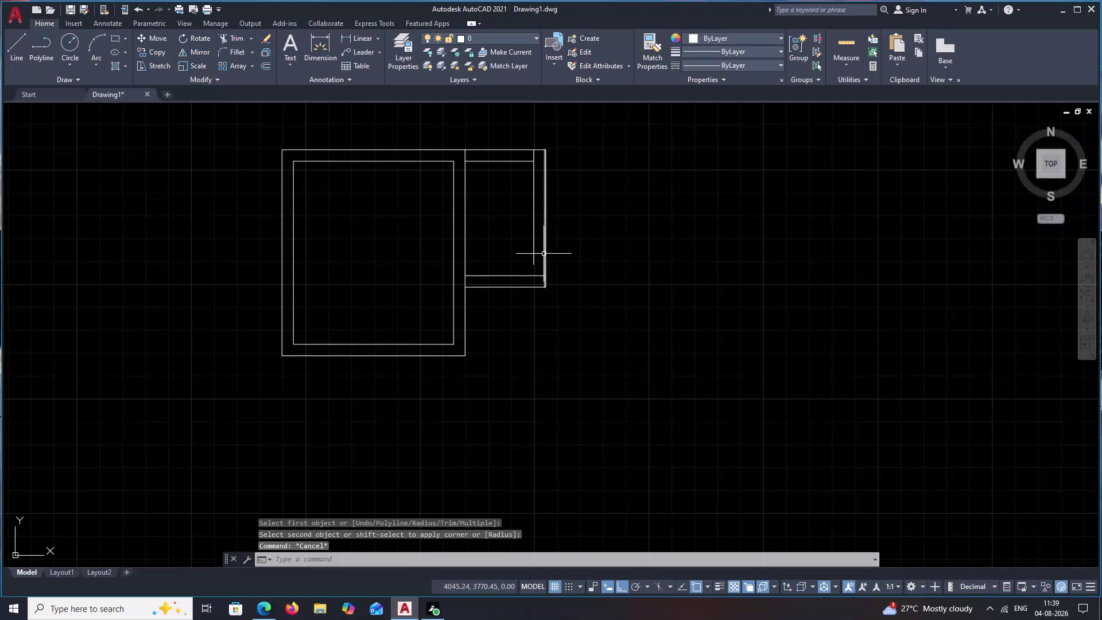
Cancel the pending command and extend a small-room wall line with EXTEND.
key(r)
key(BackSpace)
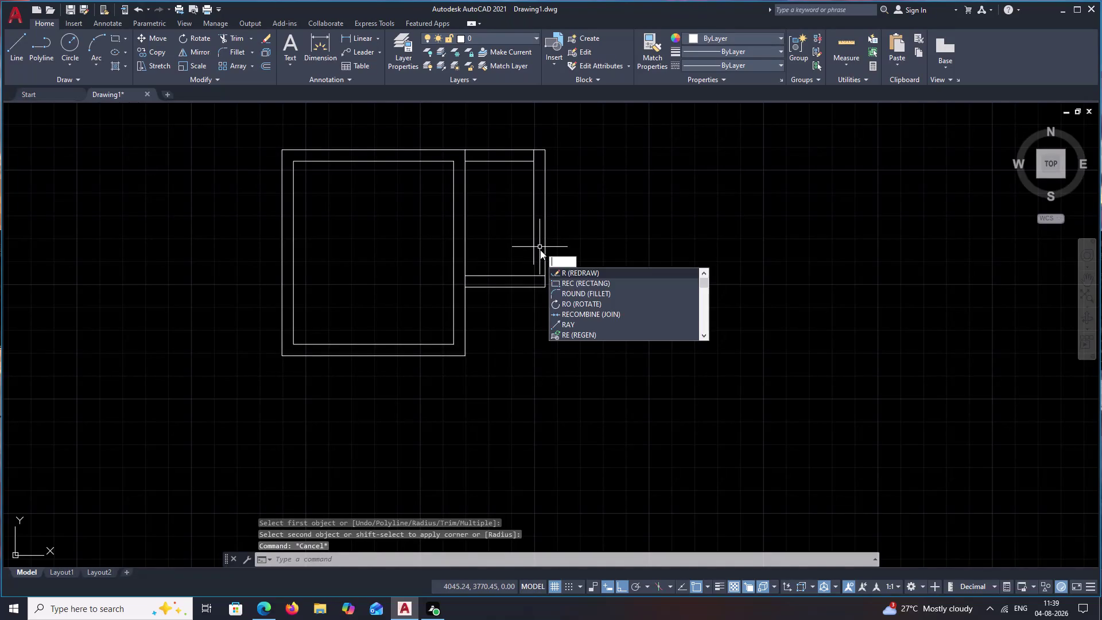
key(e)
text(X)
key(space)
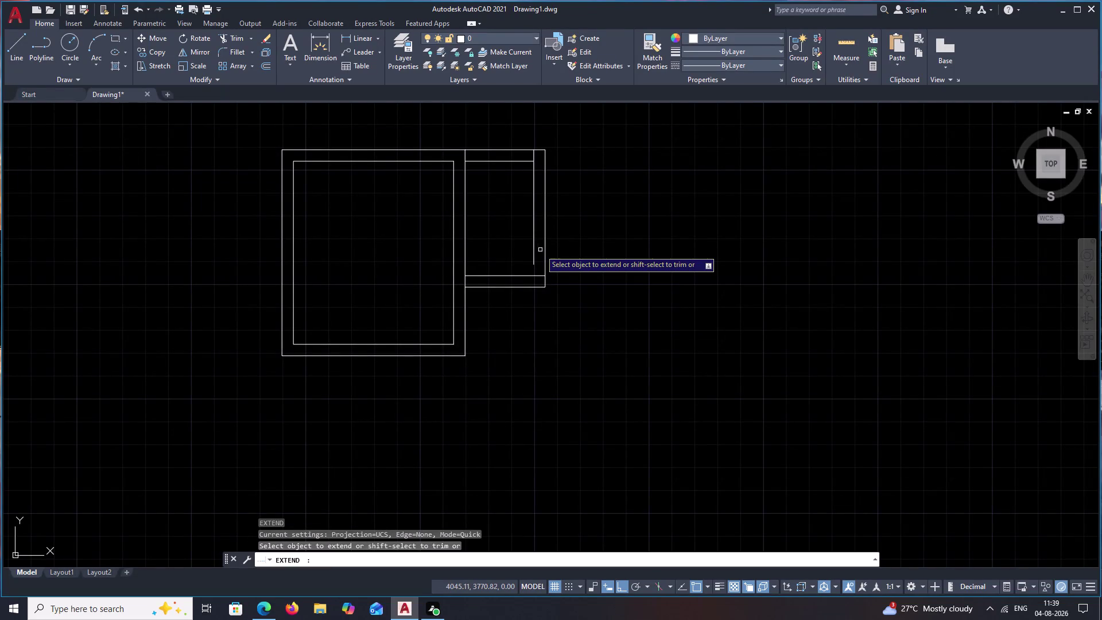
click(534, 254)
key(Escape)
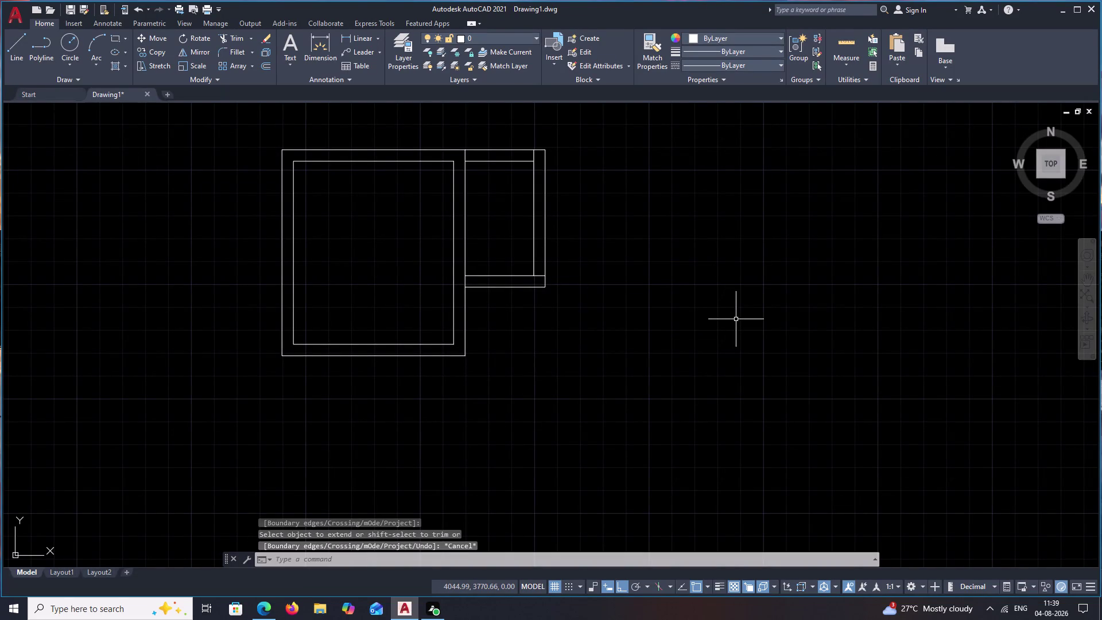
Trim the overhanging wall ends at the small room's corners.
text(TR)
key(space)
scroll(up, 3)
drag(425, 227, 424, 229)
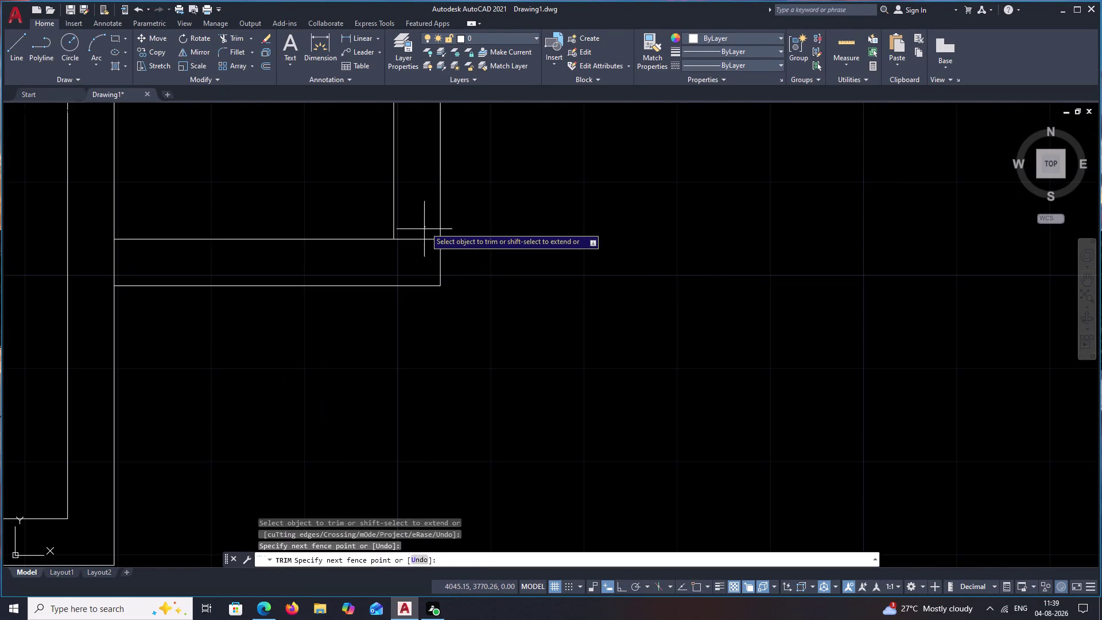
drag(424, 229, 410, 261)
scroll(up, 3)
scroll(down, 3)
middle_drag(513, 220, 623, 452)
scroll(down, 3)
middle_drag(578, 251, 645, 346)
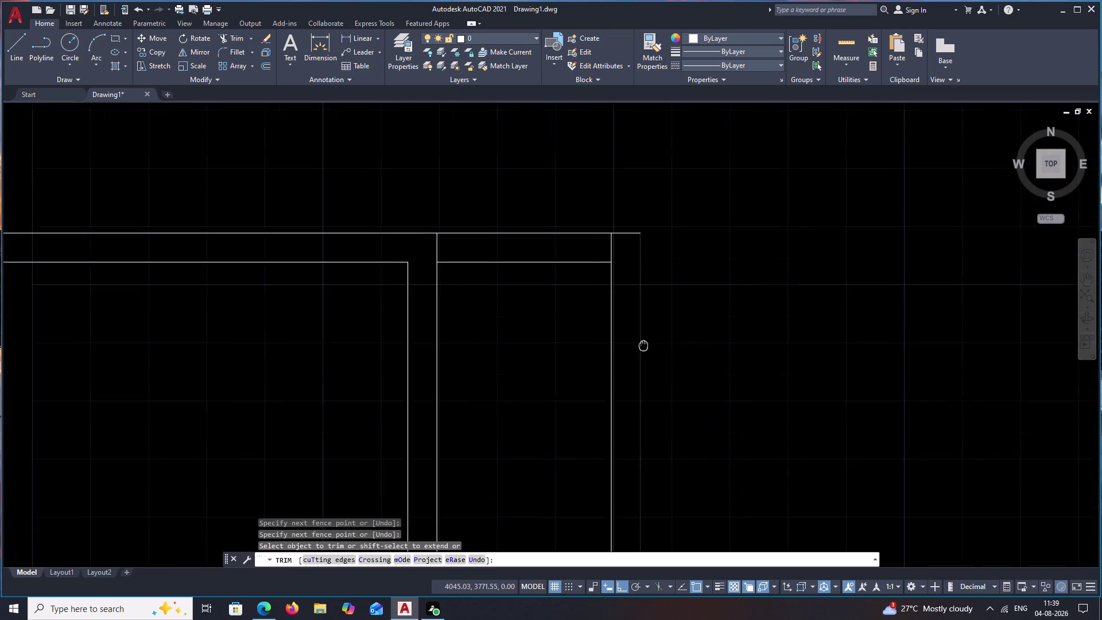
middle_drag(645, 346, 645, 346)
scroll(up, 3)
drag(628, 242, 539, 238)
key(Escape)
key(Escape)
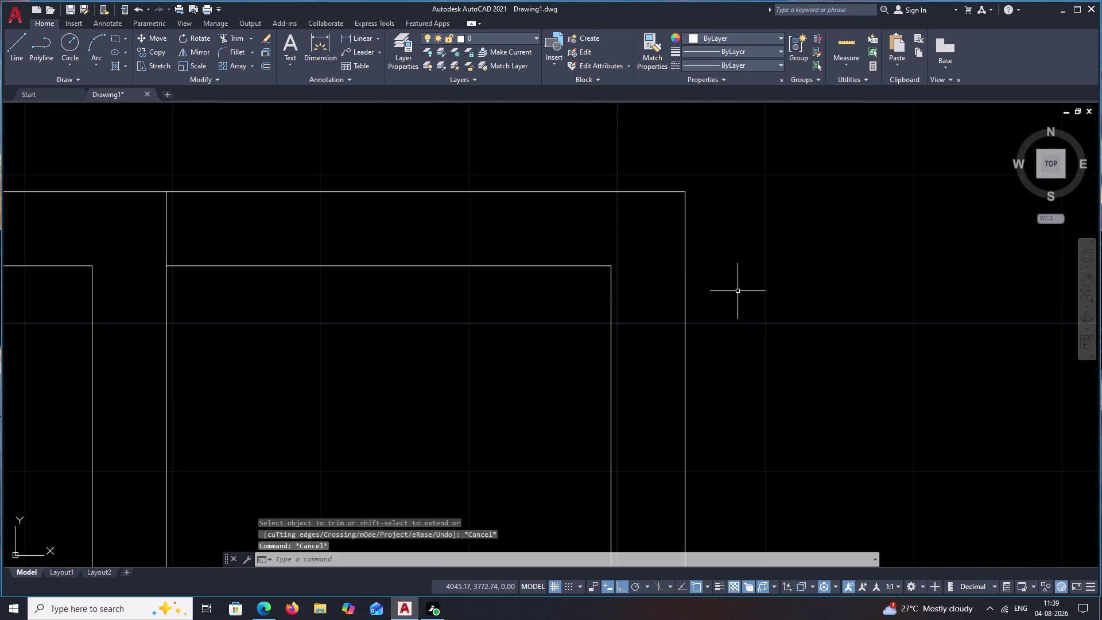
scroll(down, 3)
middle_drag(765, 323, 569, 231)
scroll(down, 3)
middle_drag(580, 239, 511, 293)
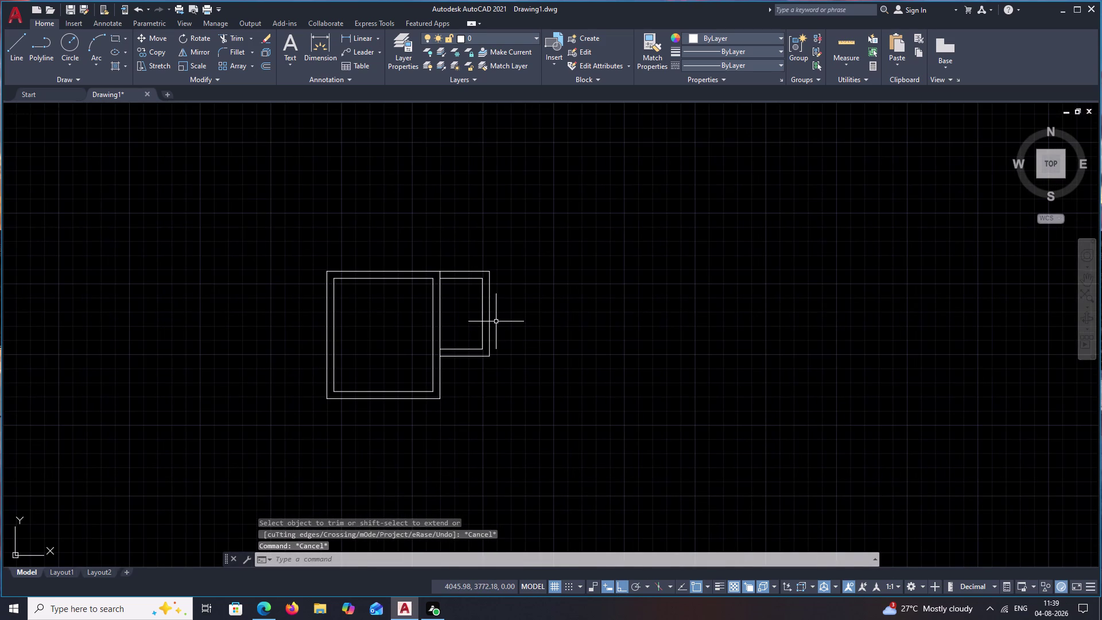
Copy the small room's walls from its bottom-left corner to its right corner.
key(l)
key(Escape)
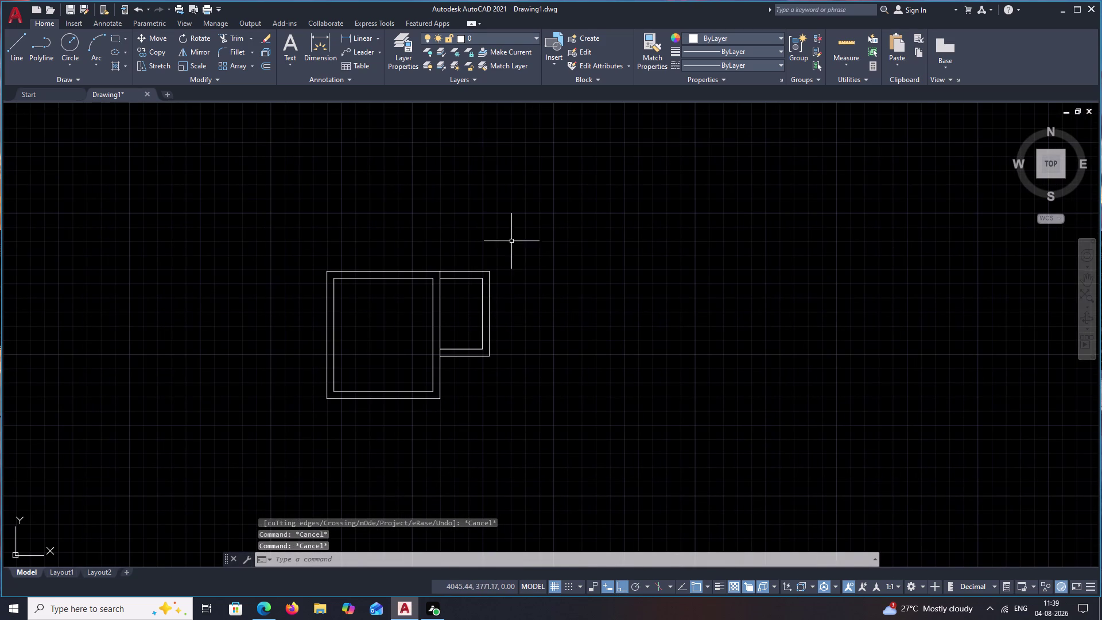
drag(499, 246, 476, 381)
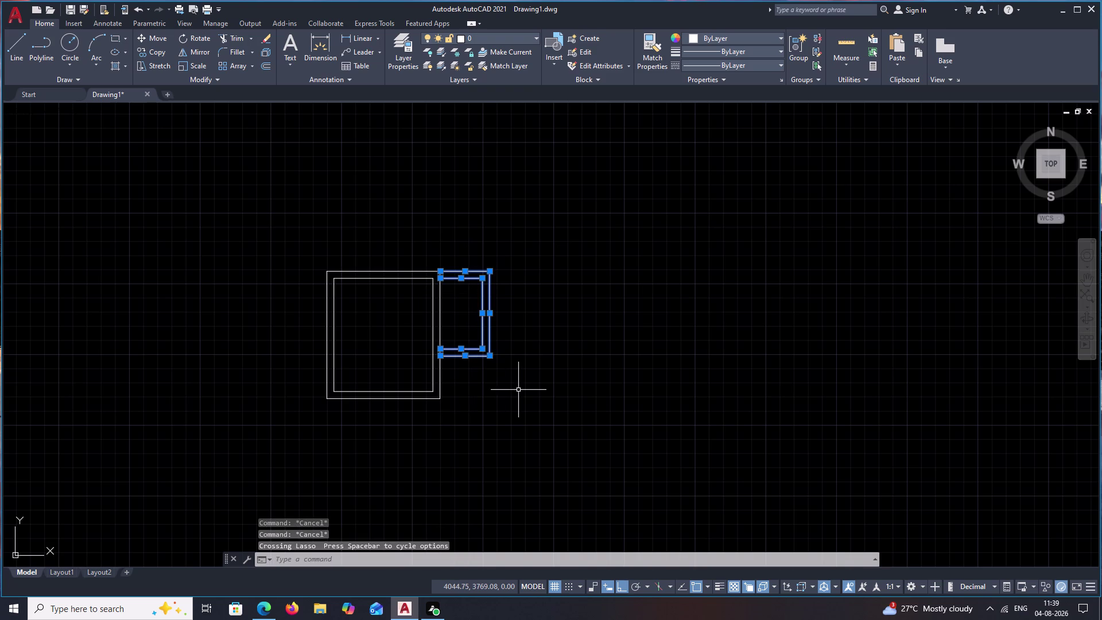
text(CO)
key(space)
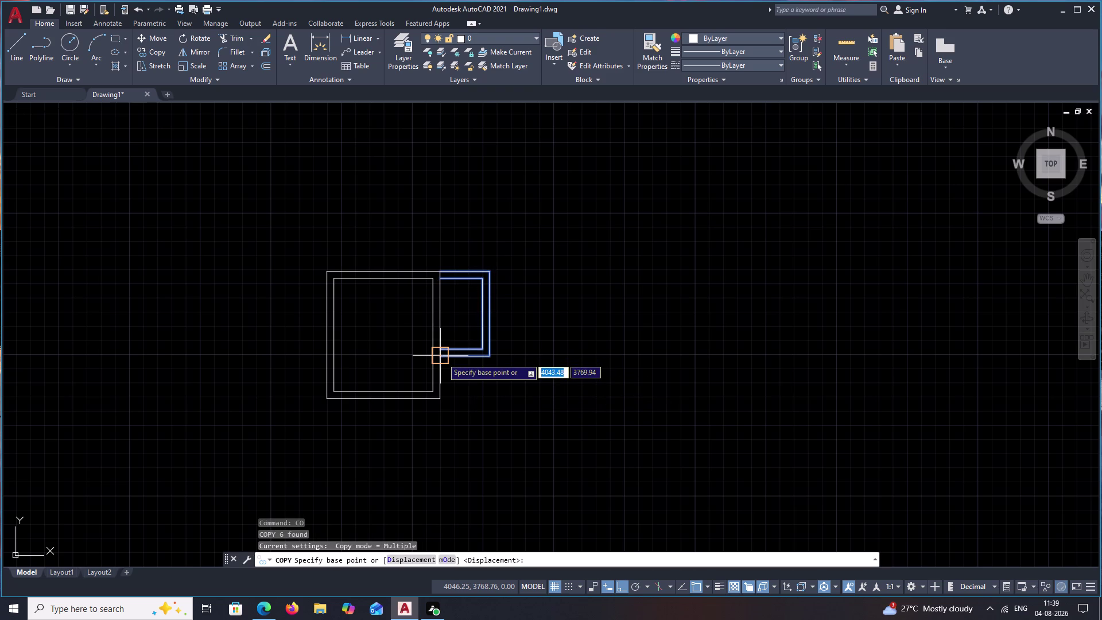
click(440, 267)
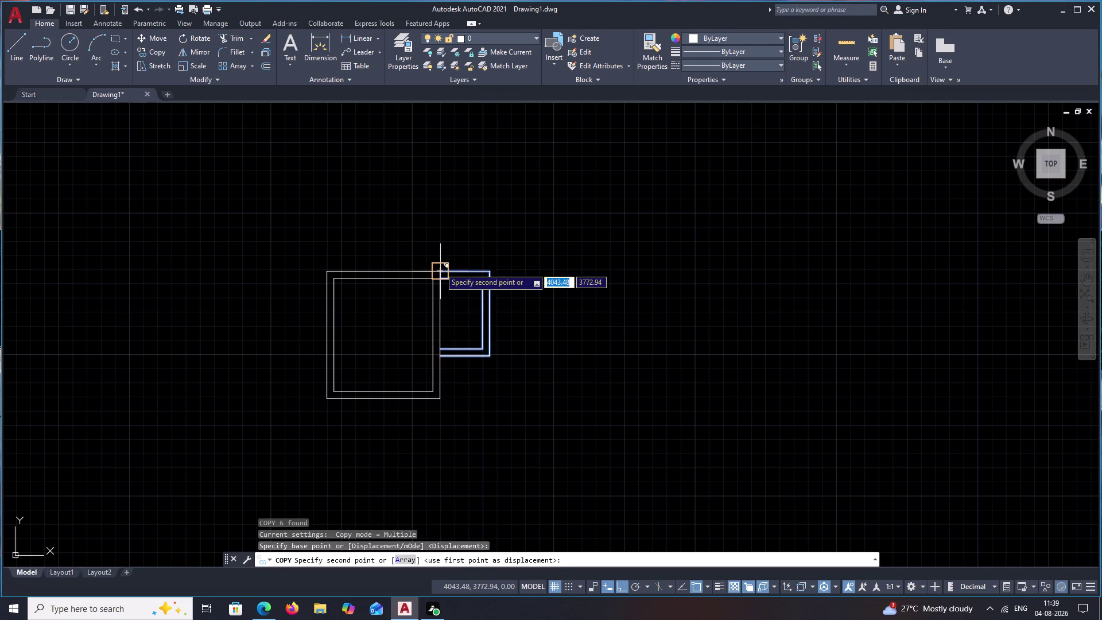
scroll(up, 3)
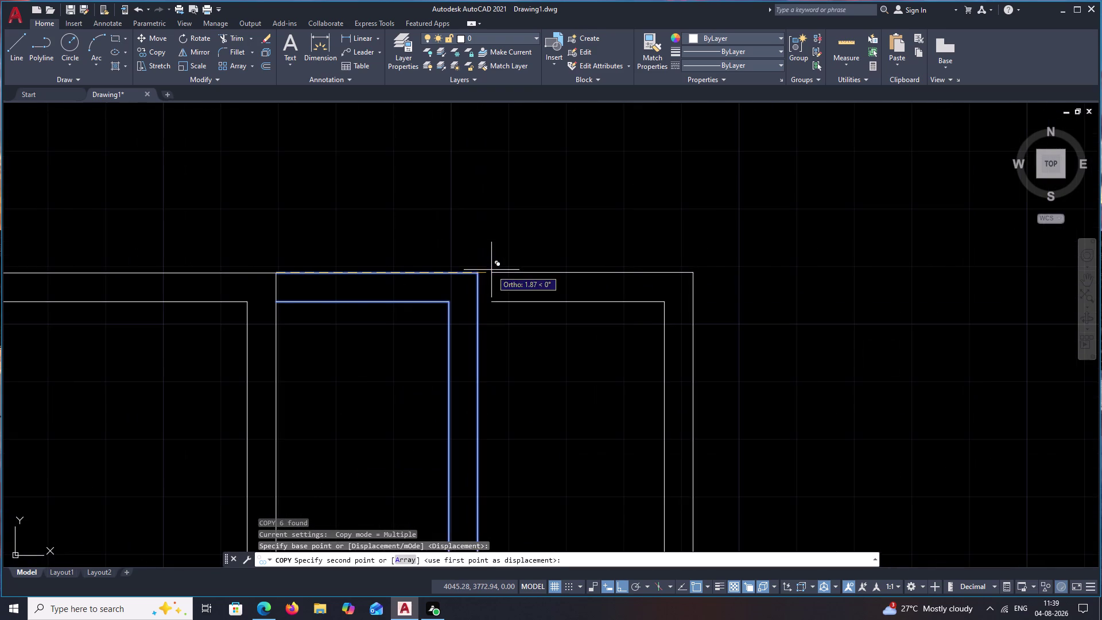
click(478, 272)
scroll(down, 3)
key(Escape)
scroll(down, 3)
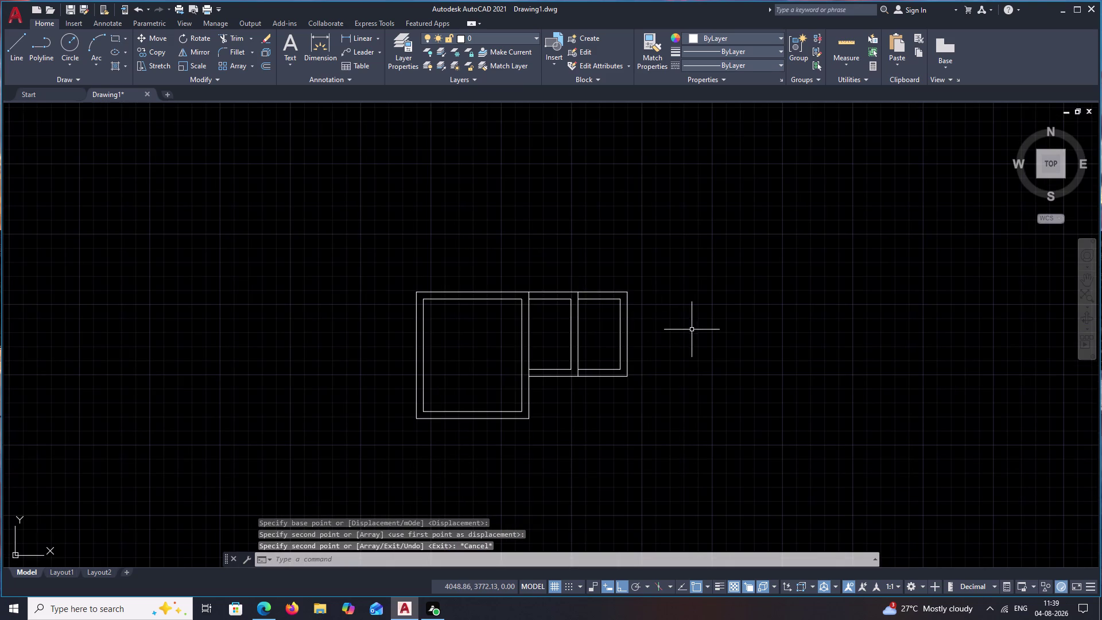
middle_click(570, 294)
middle_drag(685, 337, 586, 324)
key(l)
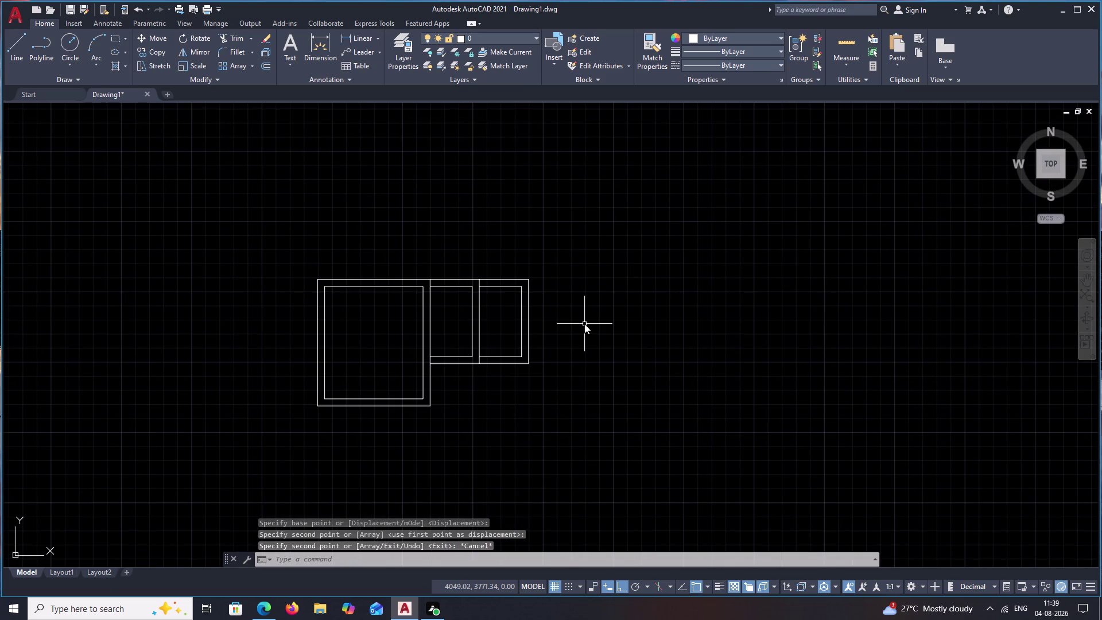
key(space)
Draw the new room's 4.80 horizontal and 4.00 vertical wall lines.
click(527, 277)
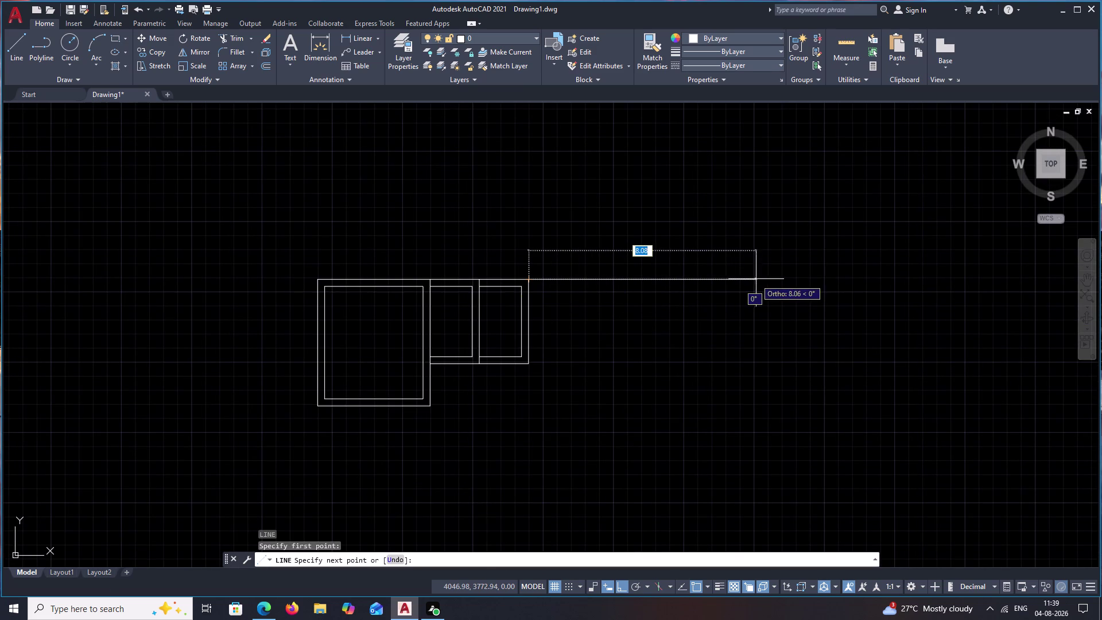
text(4.)
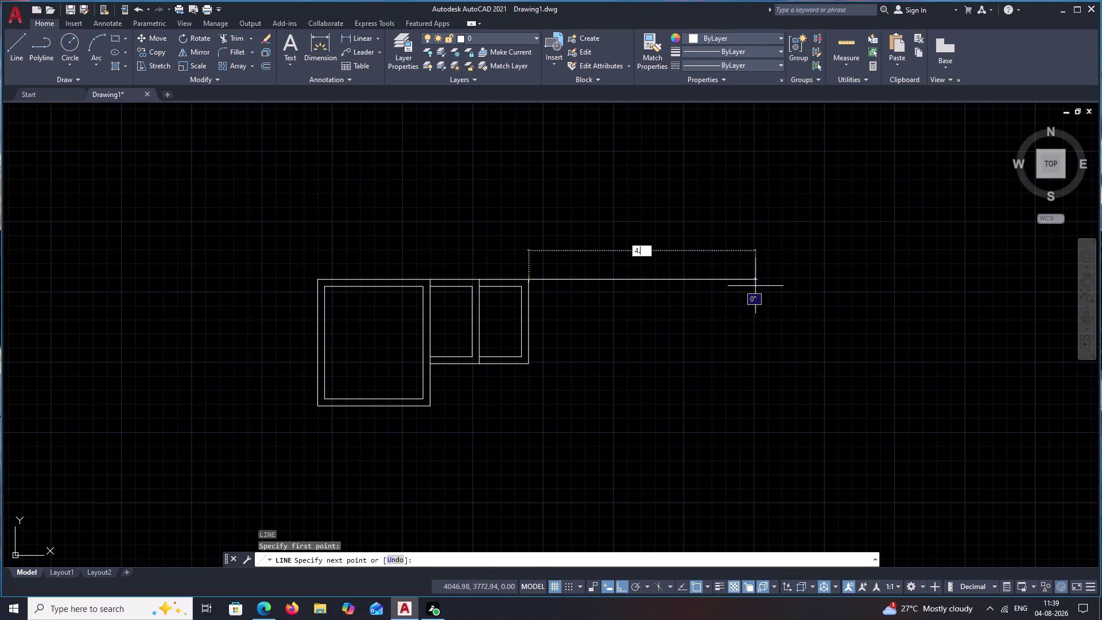
text(80)
key(space)
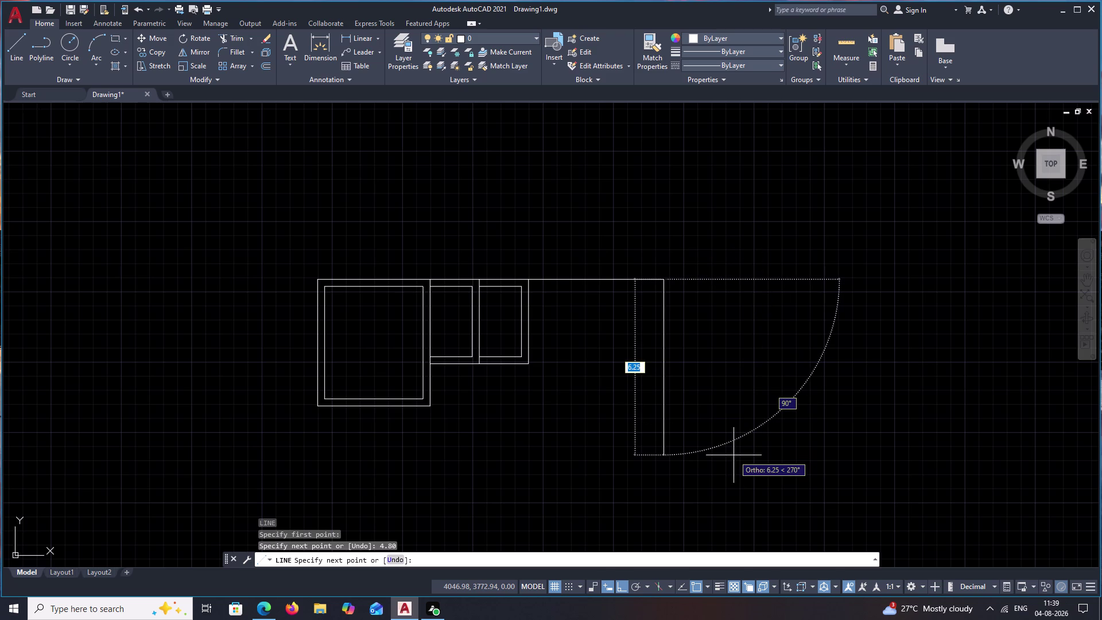
text(4.0)
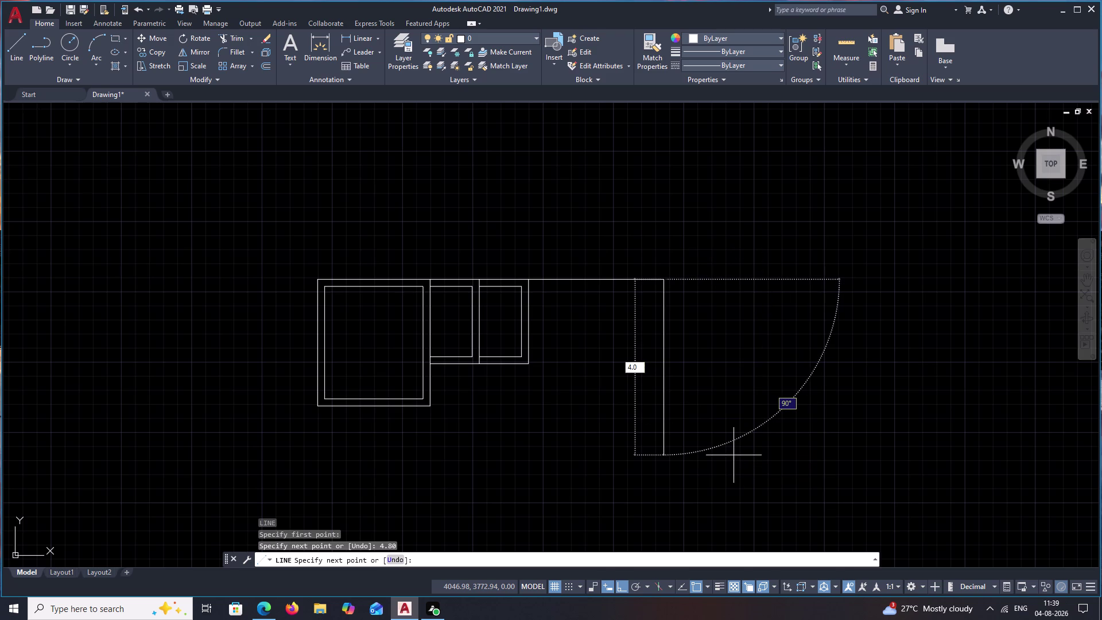
text(0)
key(space)
key(Escape)
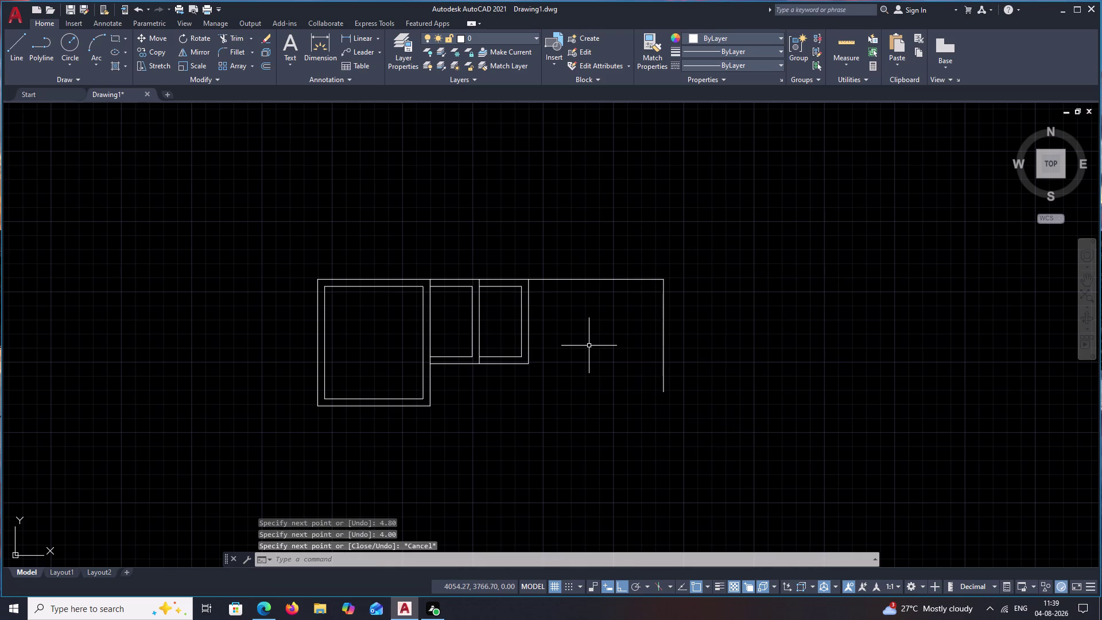
Offset the top wall 0.25 inward, then offset it 4.00 down for the bottom wall.
key(o)
key(space)
text(.25)
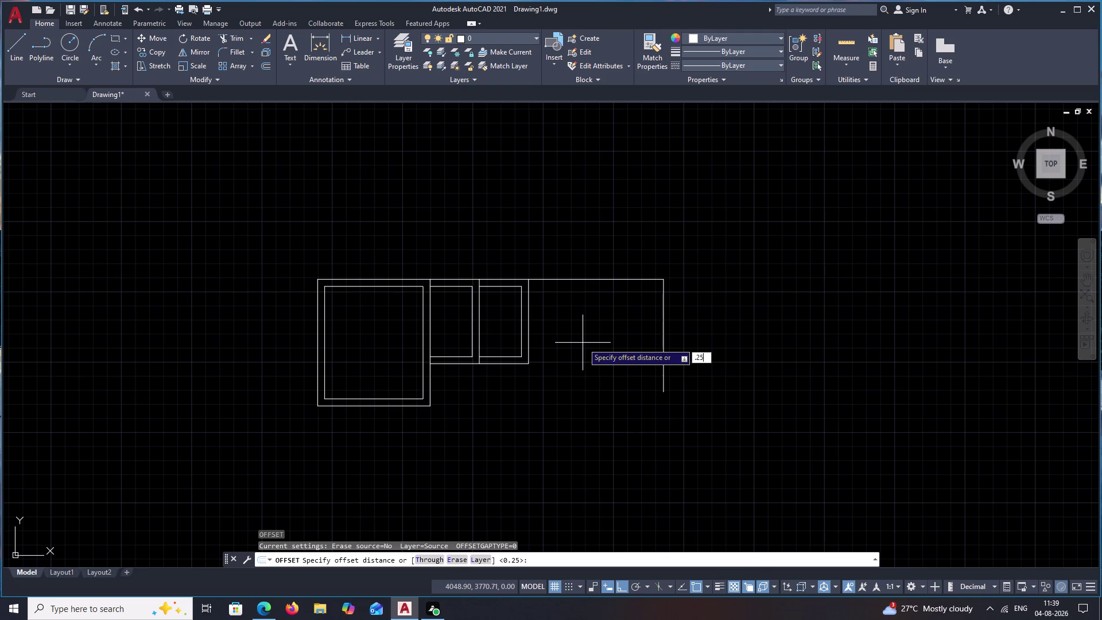
key(space)
click(586, 280)
click(587, 305)
key(space)
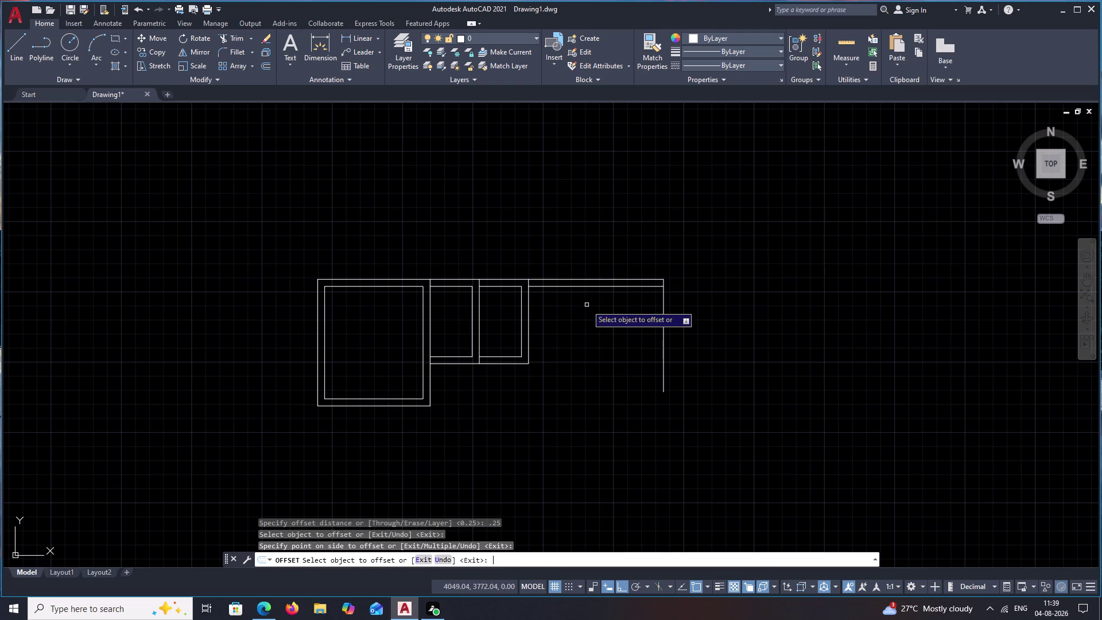
key(space)
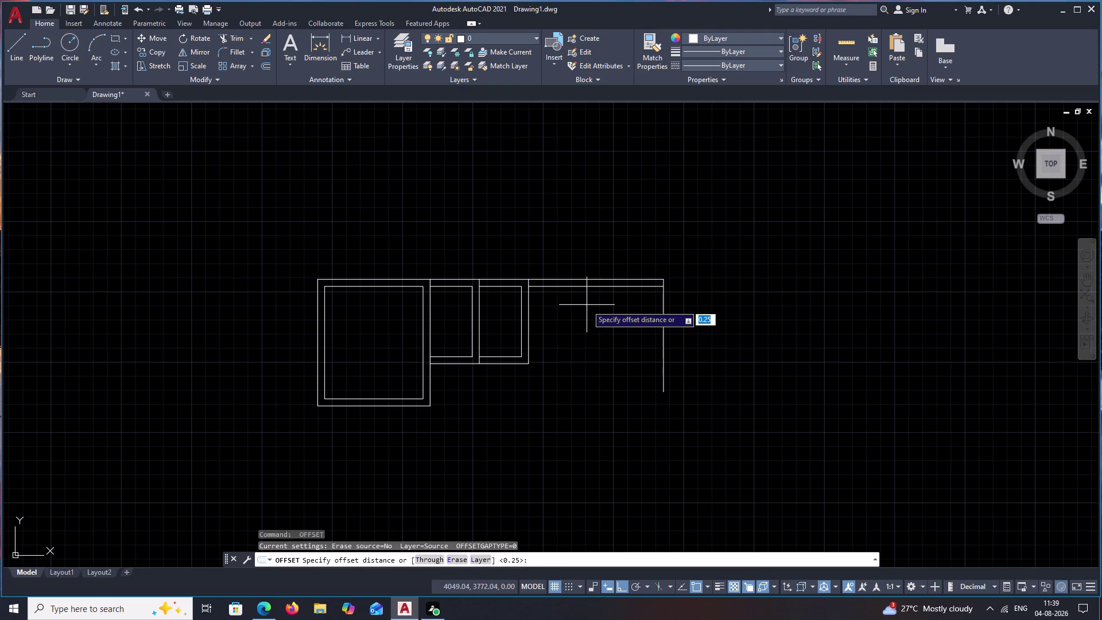
text(4.00)
key(space)
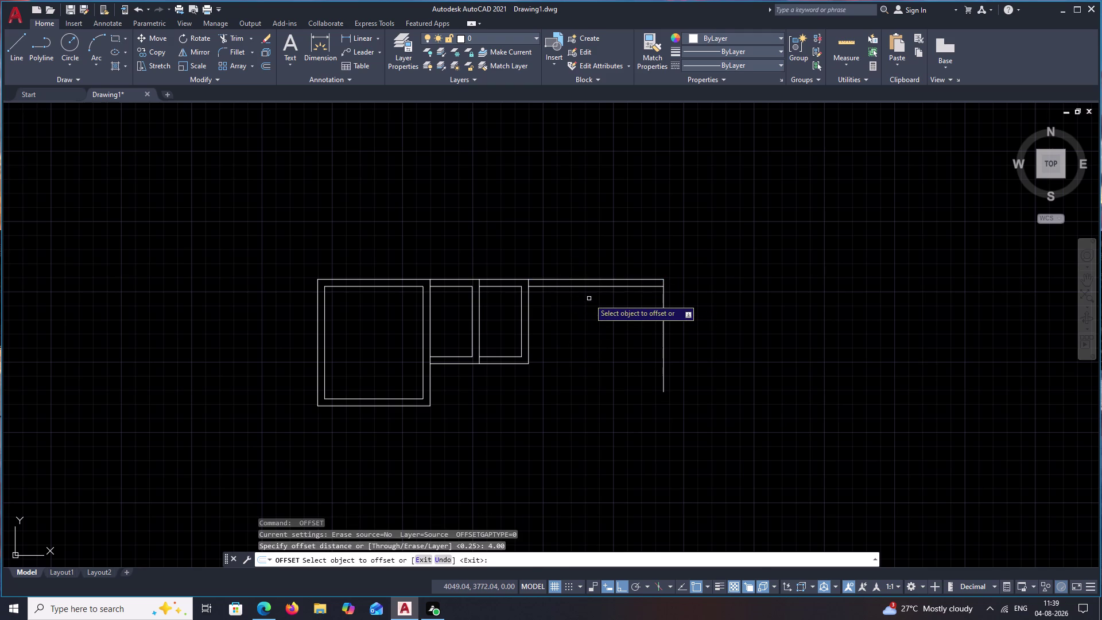
click(594, 285)
click(593, 368)
key(space)
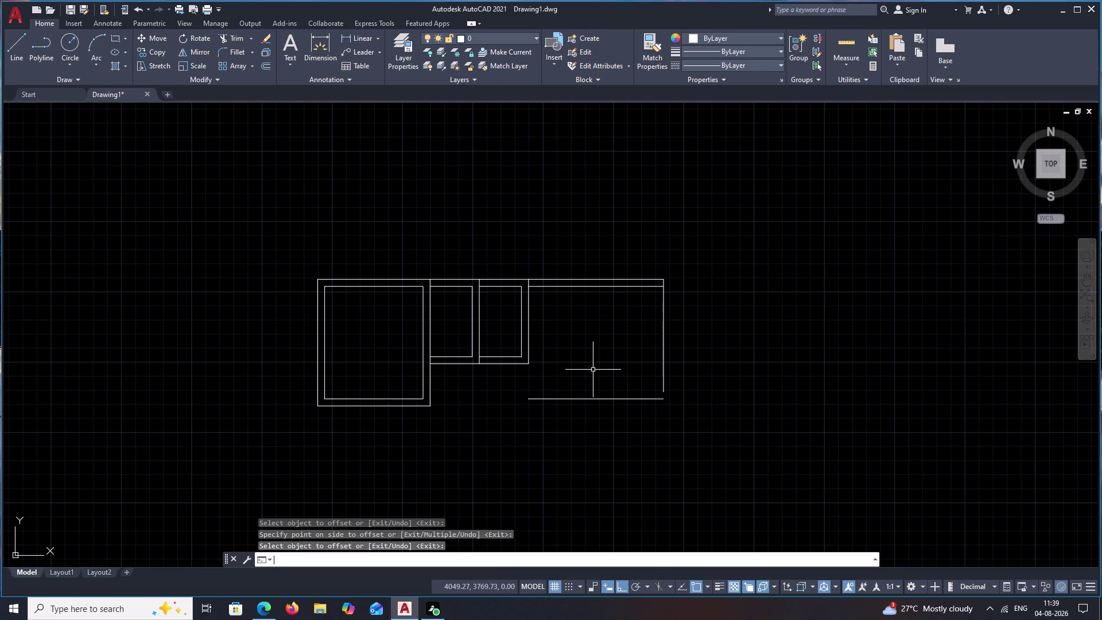
key(Escape)
Extend a wall line and offset the right and bottom walls 0.25 outward.
text(EX)
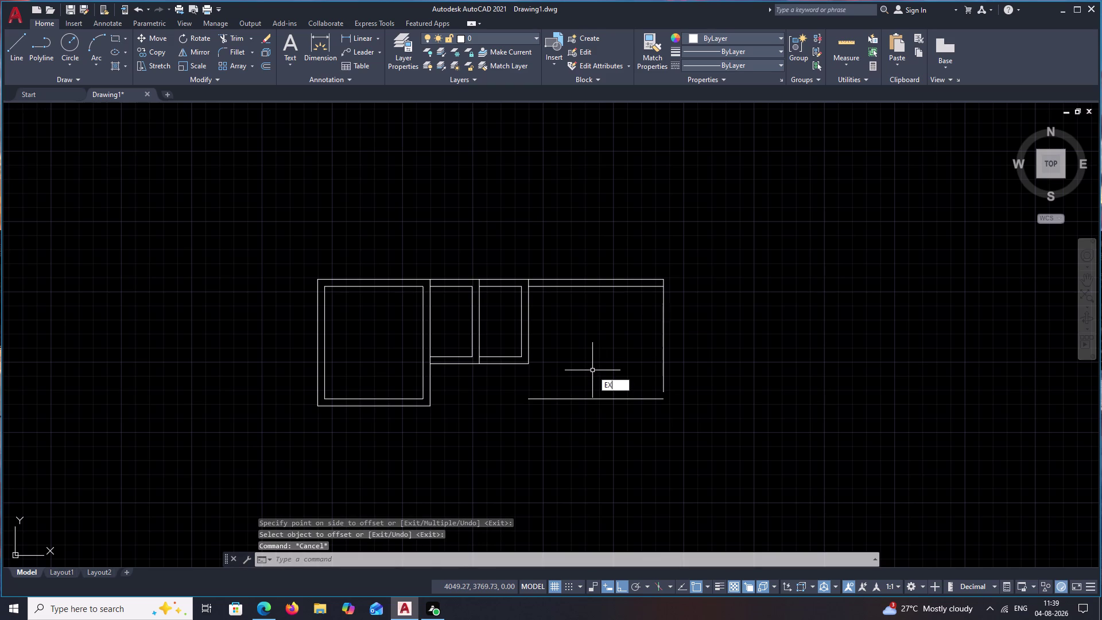
key(space)
click(663, 364)
key(Escape)
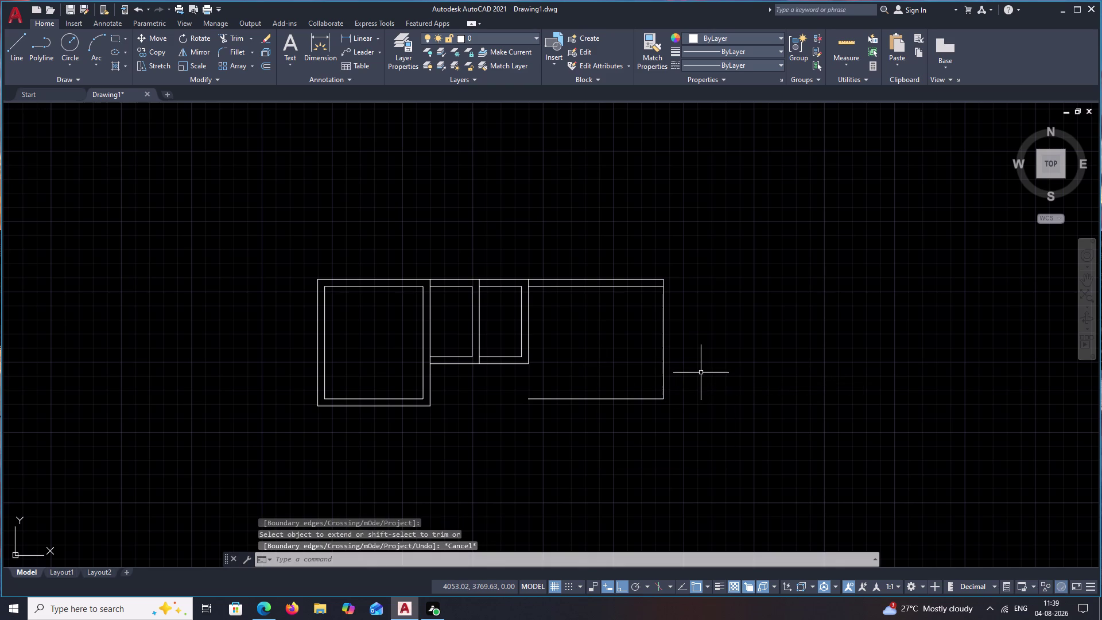
text(O .)
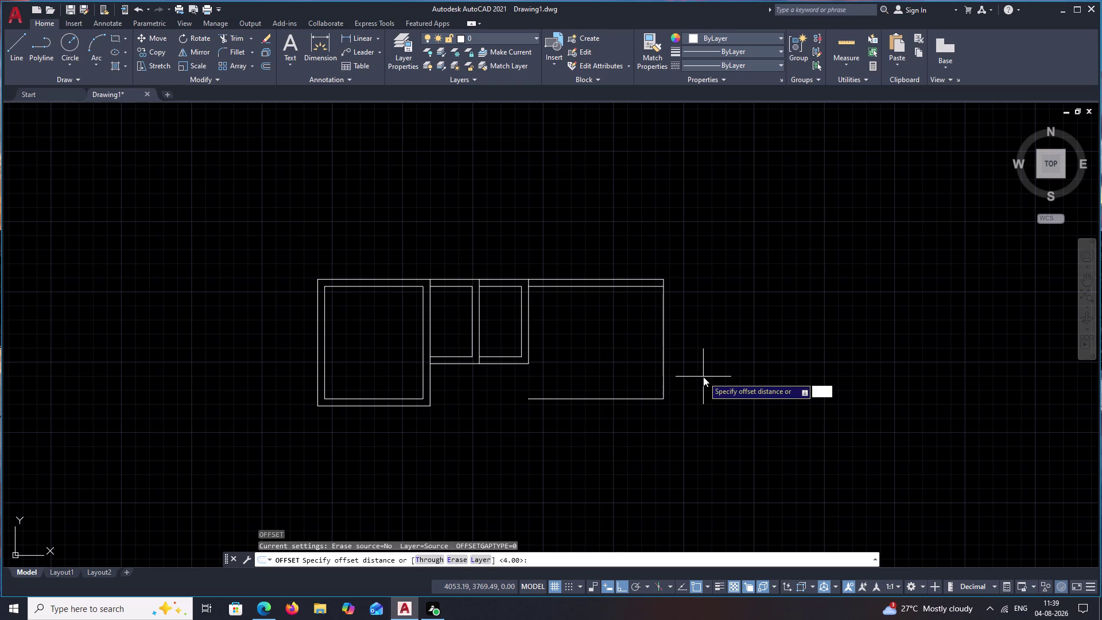
text(25)
key(space)
click(665, 353)
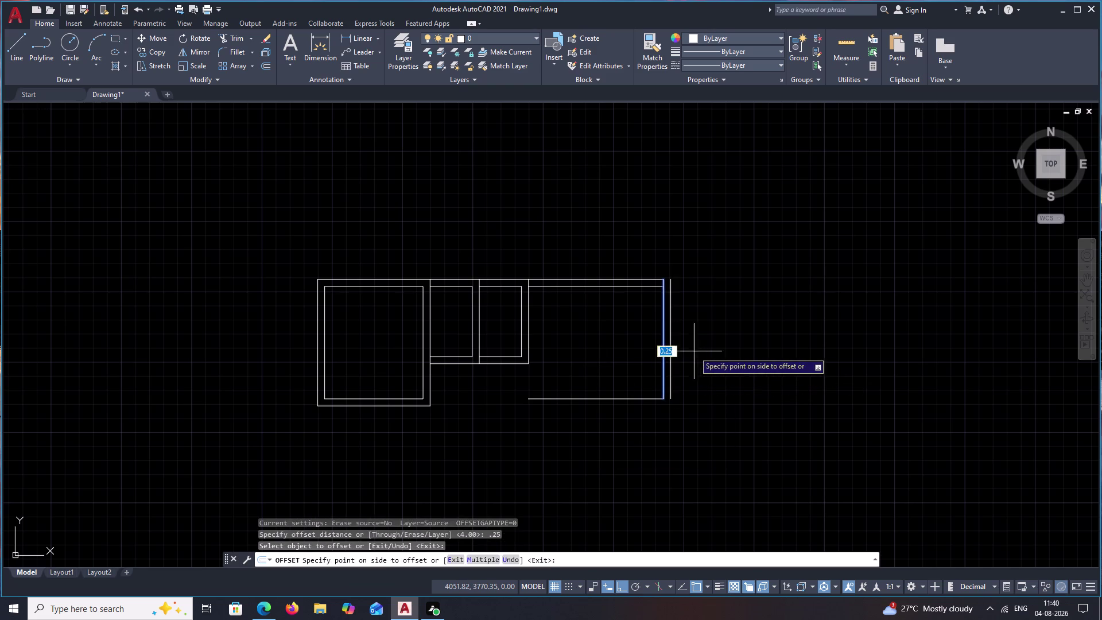
click(698, 351)
click(609, 398)
click(609, 415)
key(Escape)
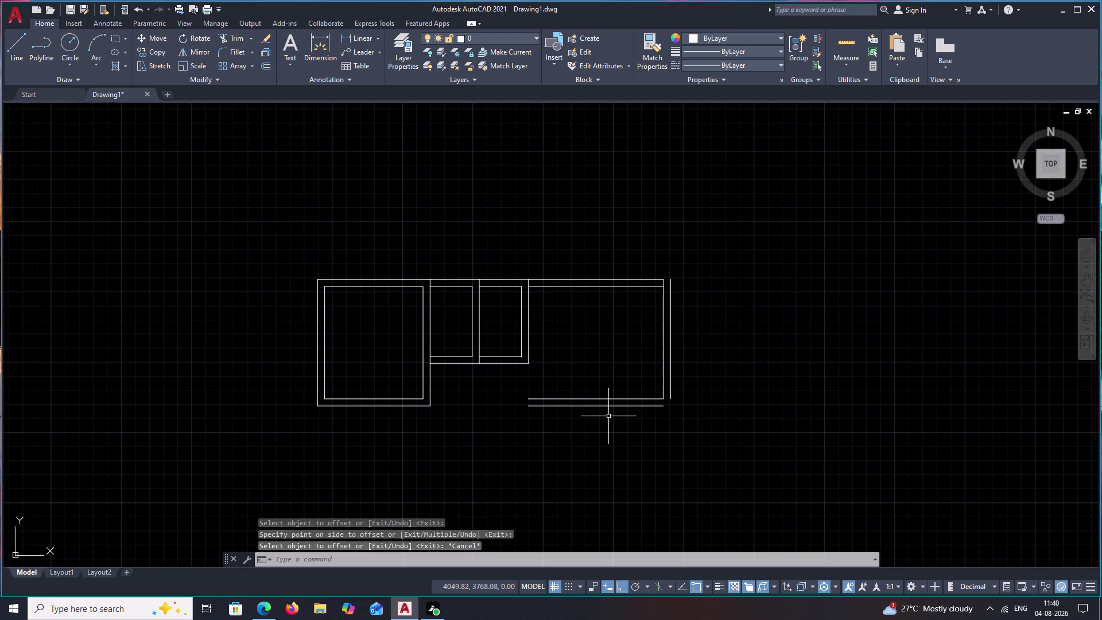
Draw a short wall line at the bottom-left corner and offset it 0.25.
key(l)
key(space)
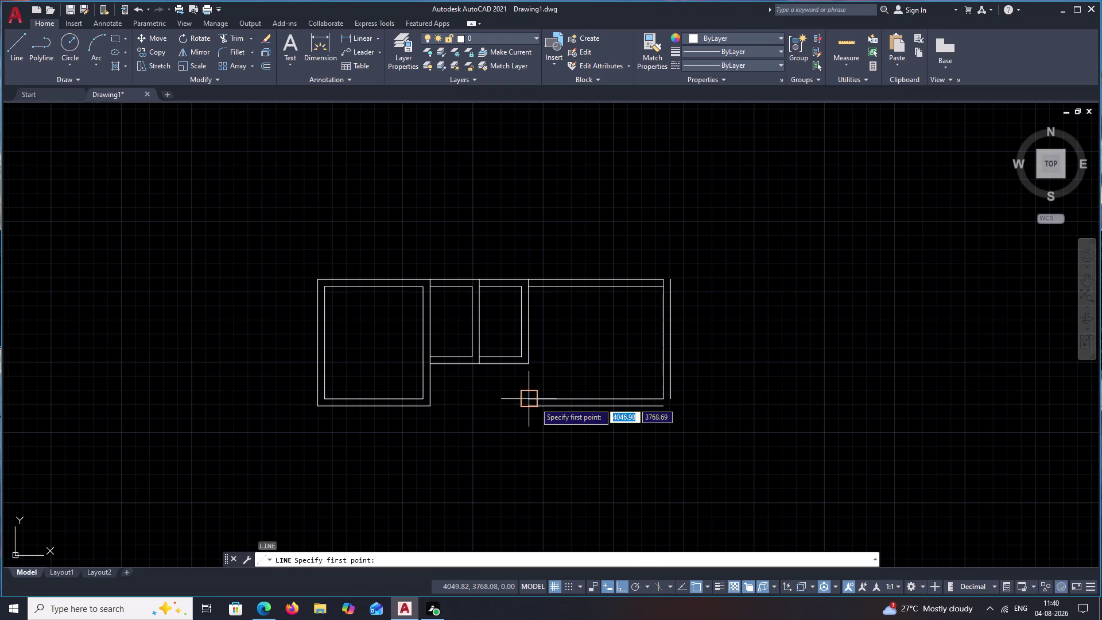
click(535, 403)
click(532, 368)
key(Escape)
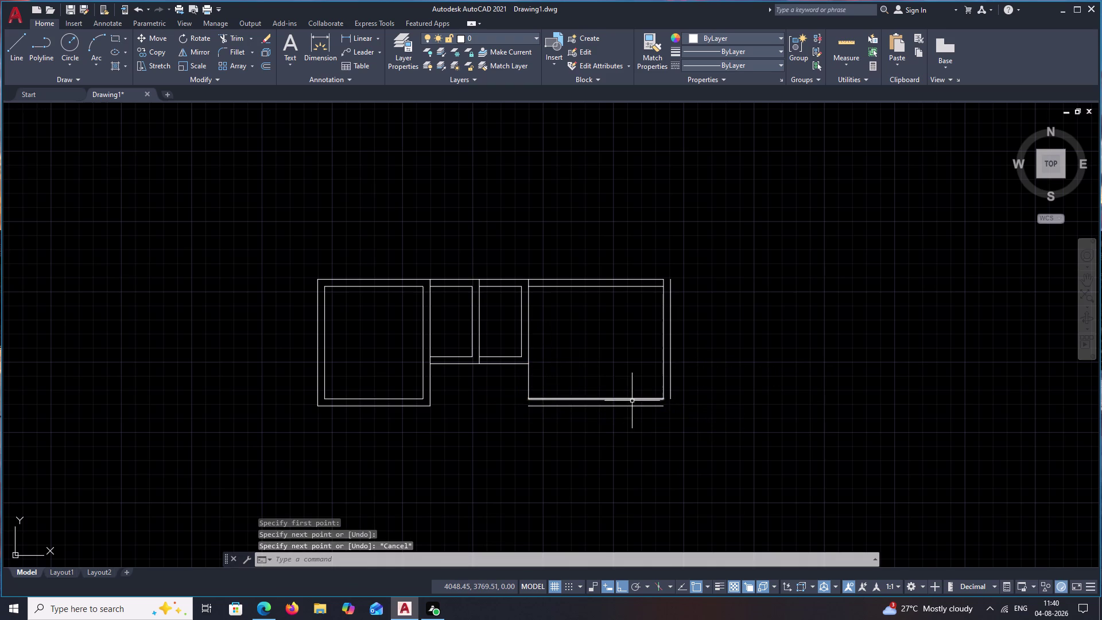
text(O .2)
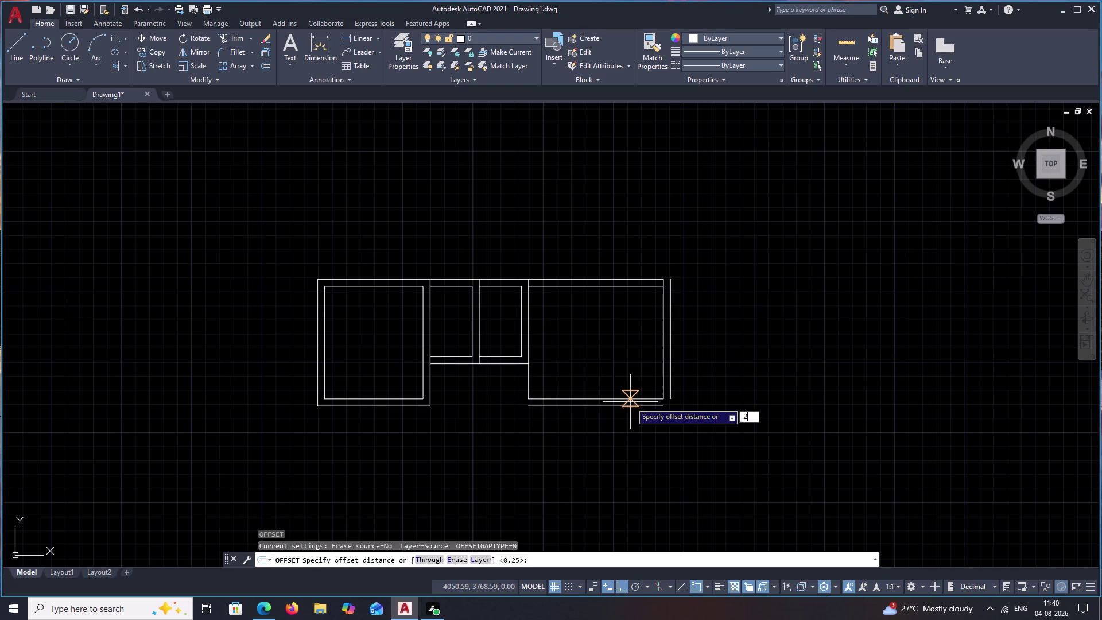
text(5)
key(space)
click(528, 377)
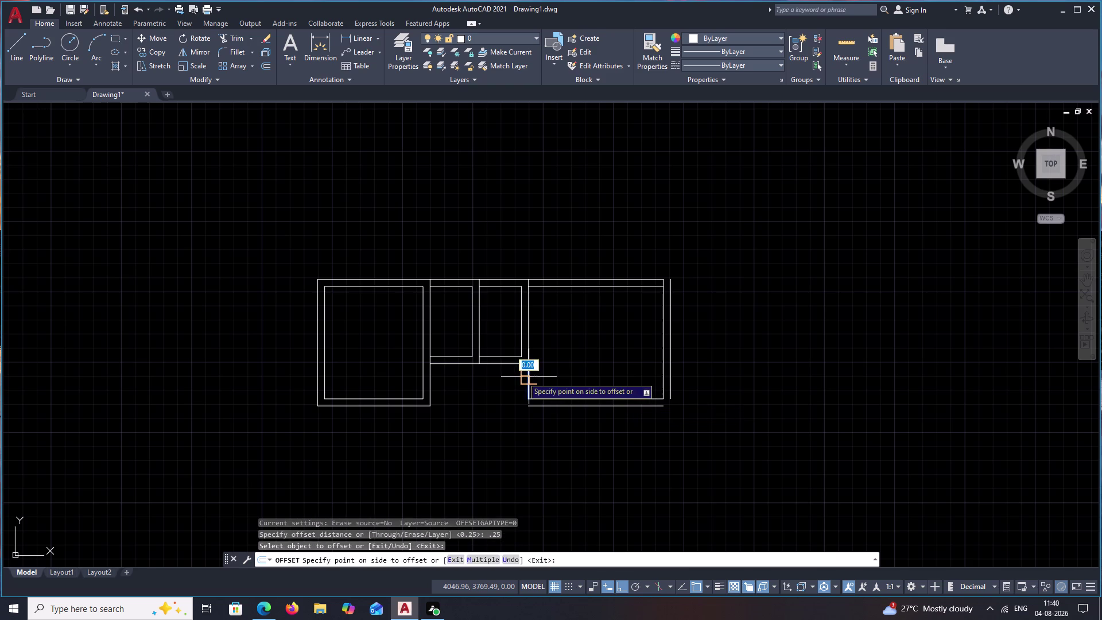
click(523, 376)
key(space)
key(Escape)
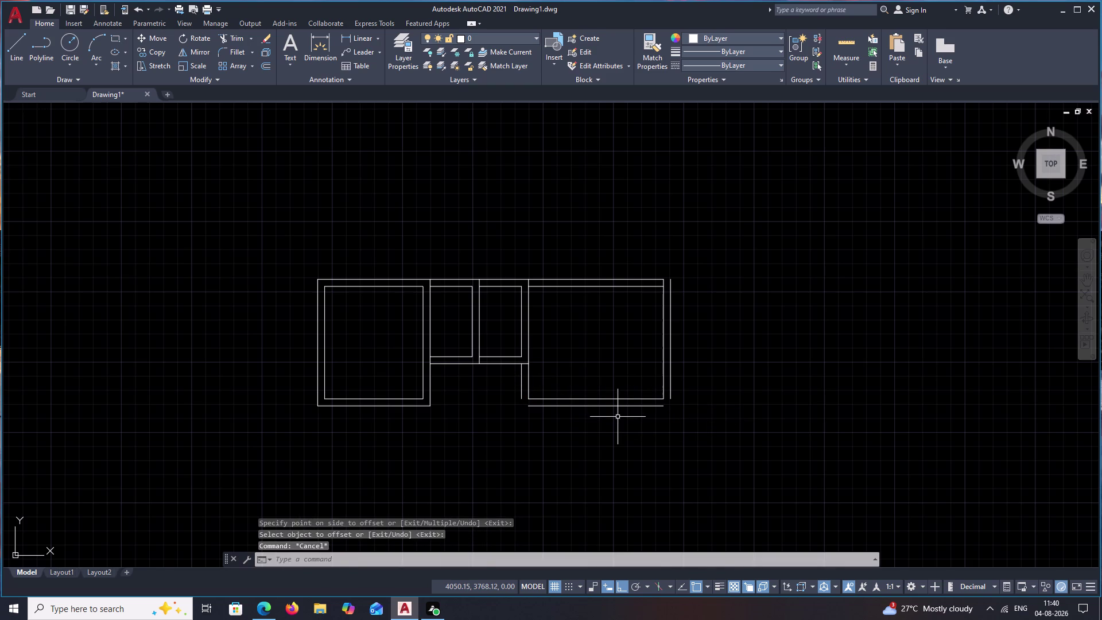
Fillet the right room's bottom-right, top-right and bottom-left outer wall corners.
text(F)
key(space)
click(615, 407)
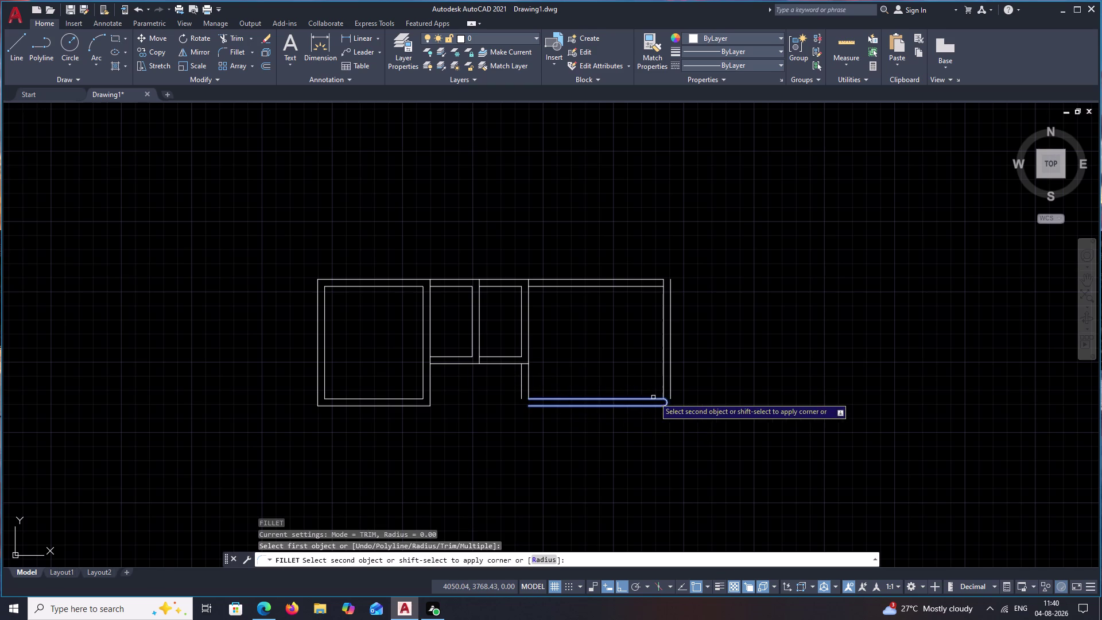
click(671, 386)
key(space)
click(669, 369)
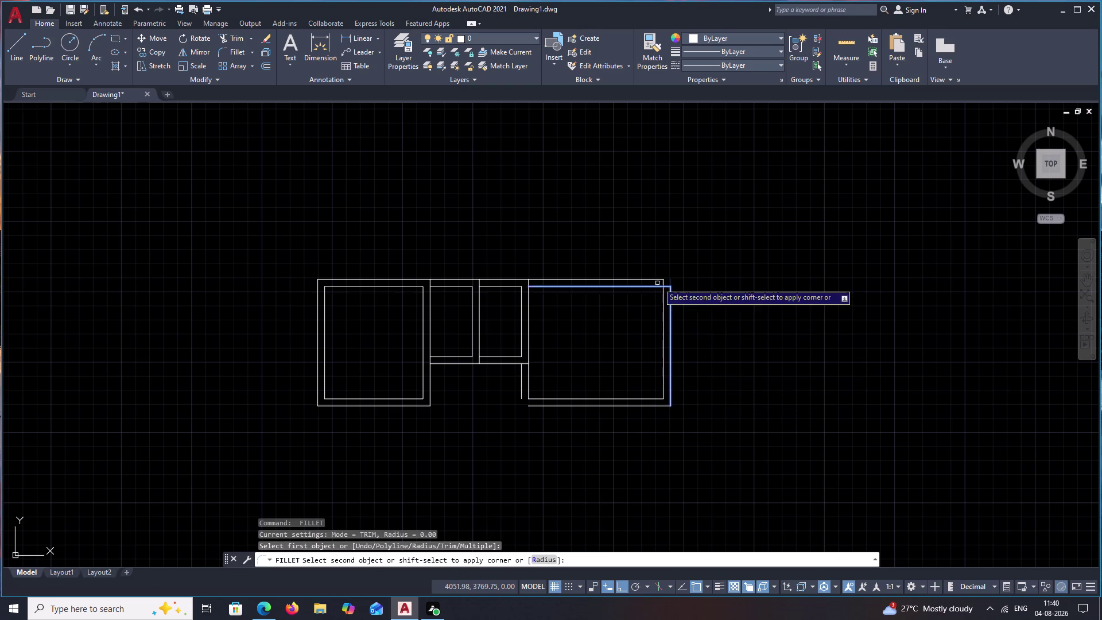
click(654, 280)
key(space)
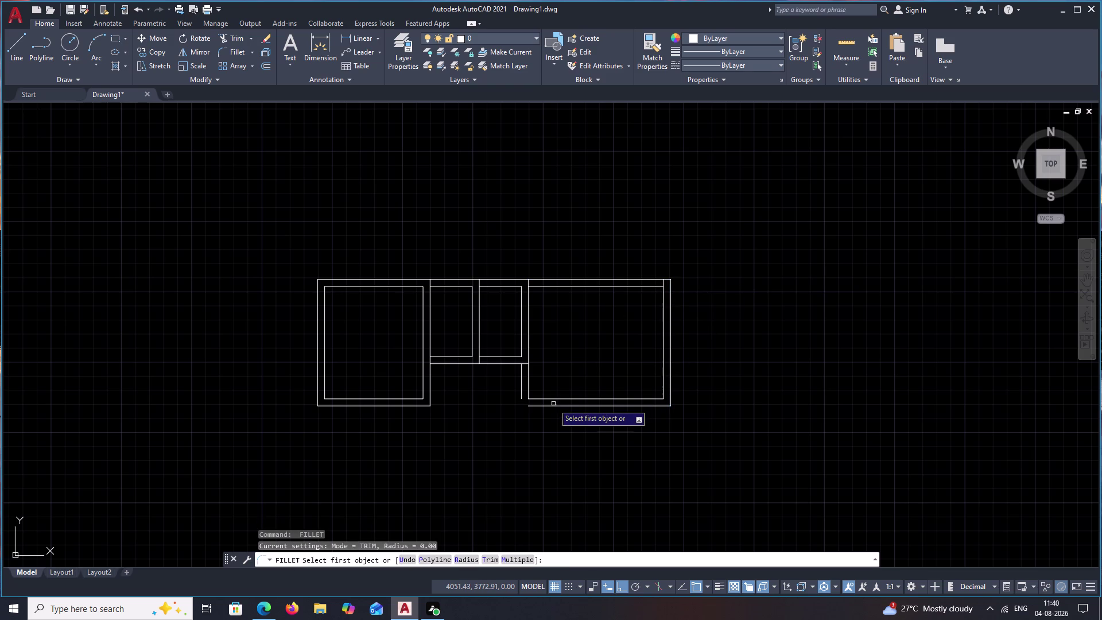
click(553, 406)
click(522, 392)
key(Escape)
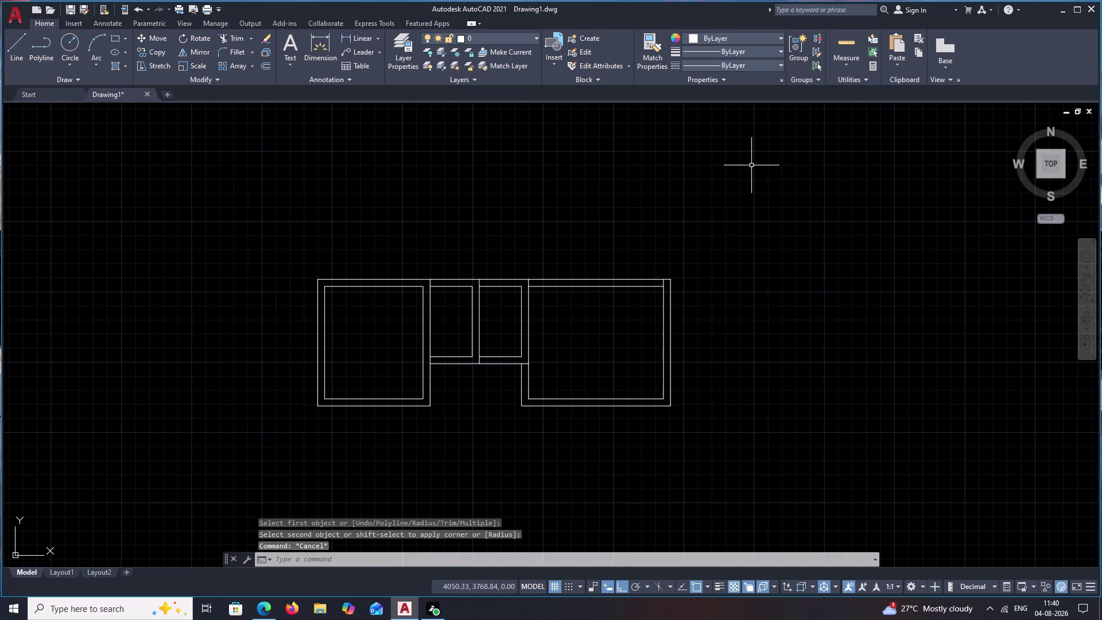
click(847, 68)
click(846, 80)
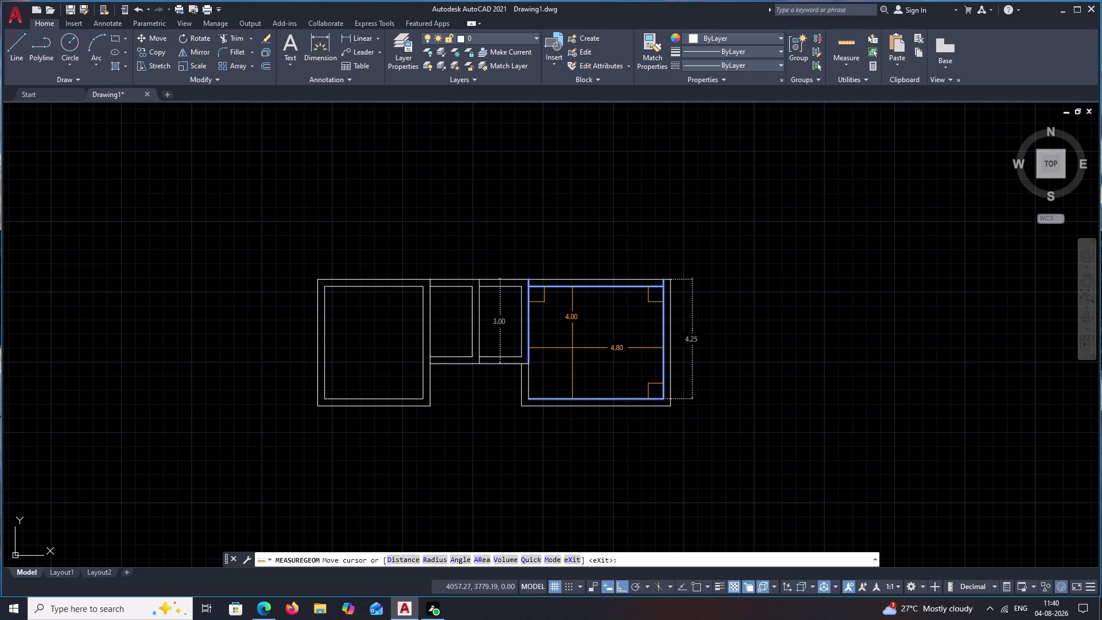
key(Escape)
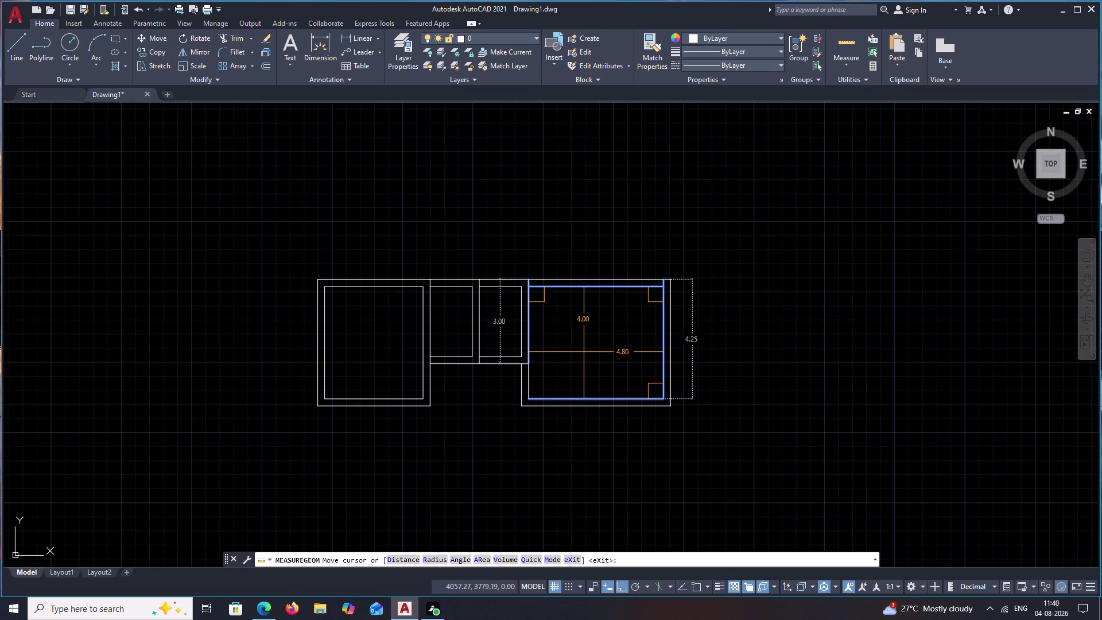
middle_drag(640, 385, 630, 322)
text(L)
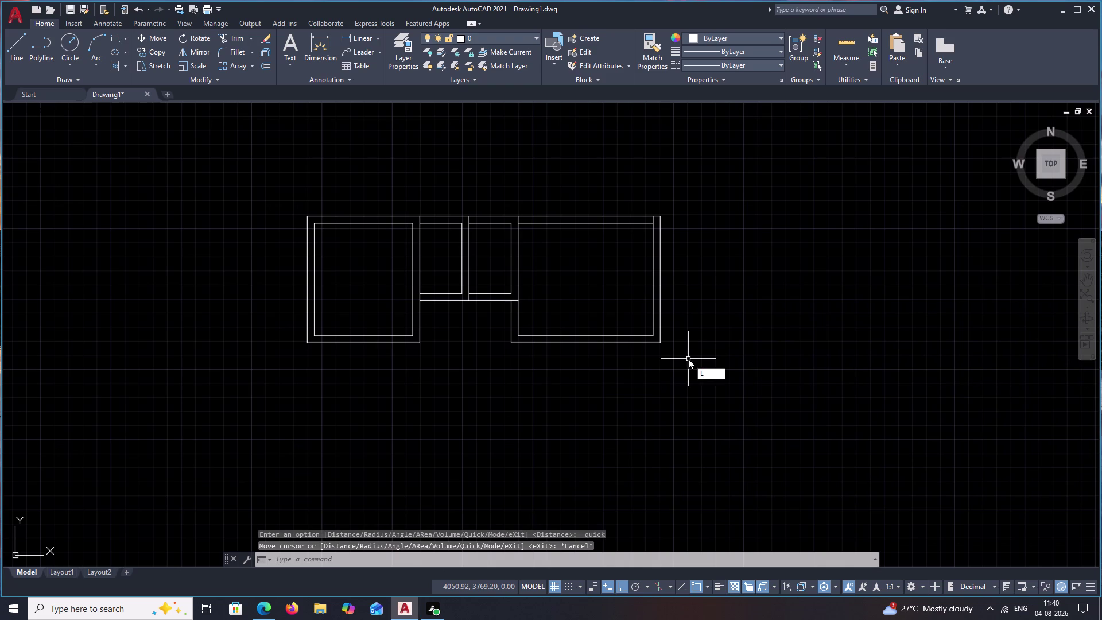
key(space)
click(665, 347)
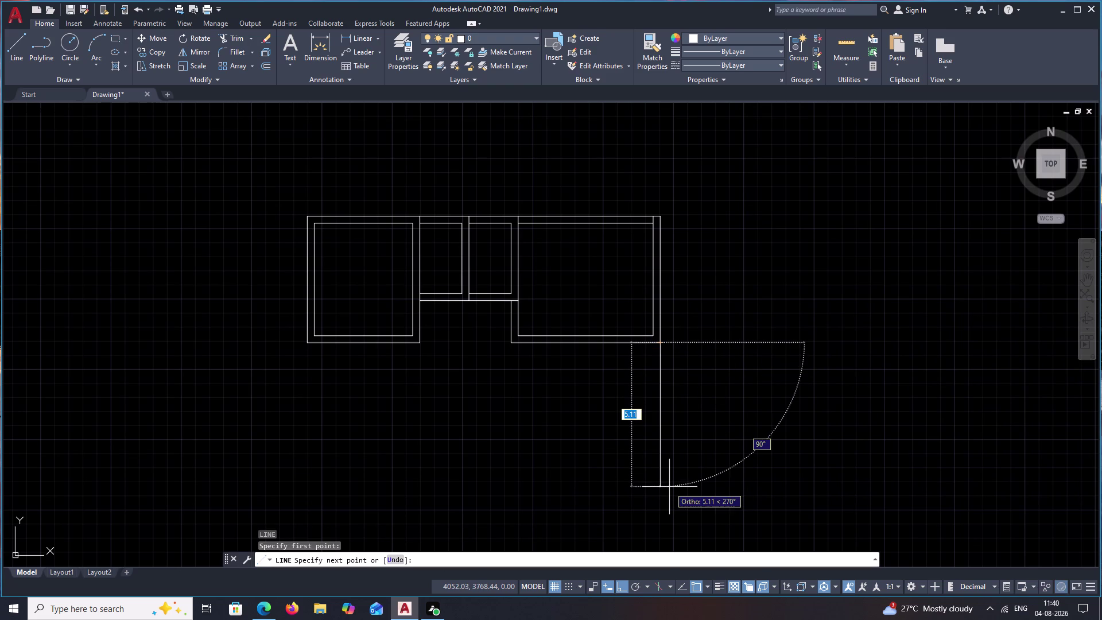
text(5.00)
key(space)
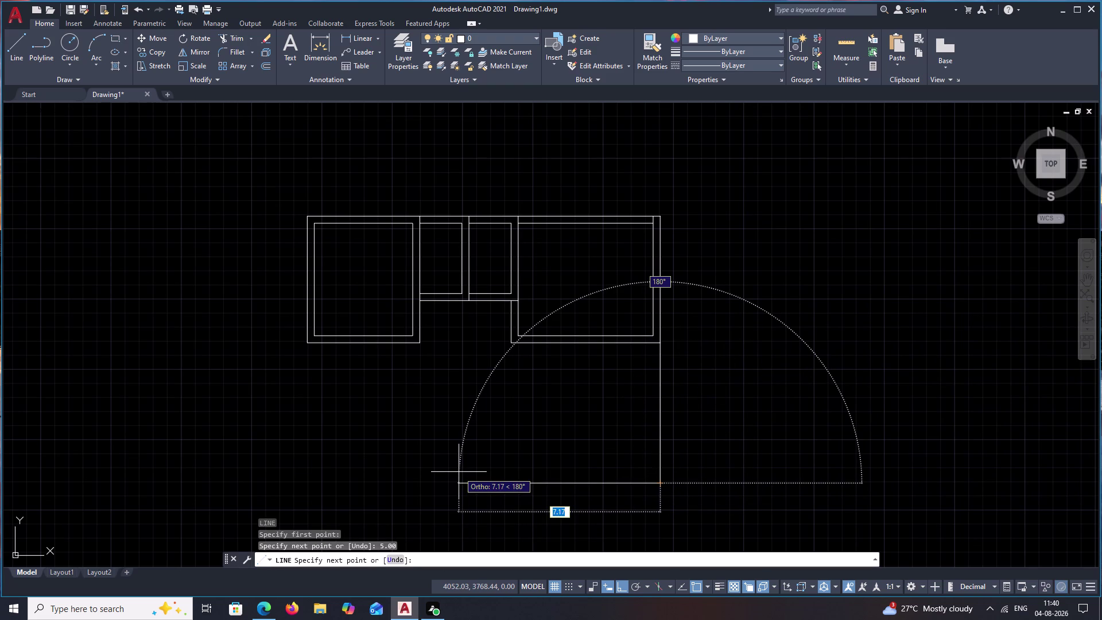
text(5.00)
key(space)
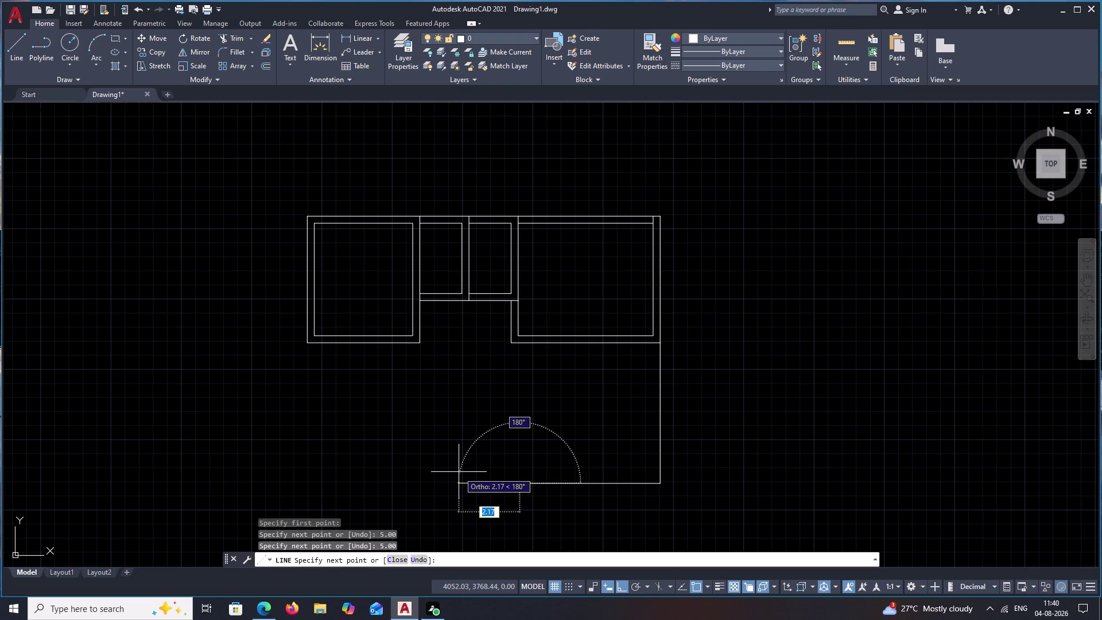
text(5.00)
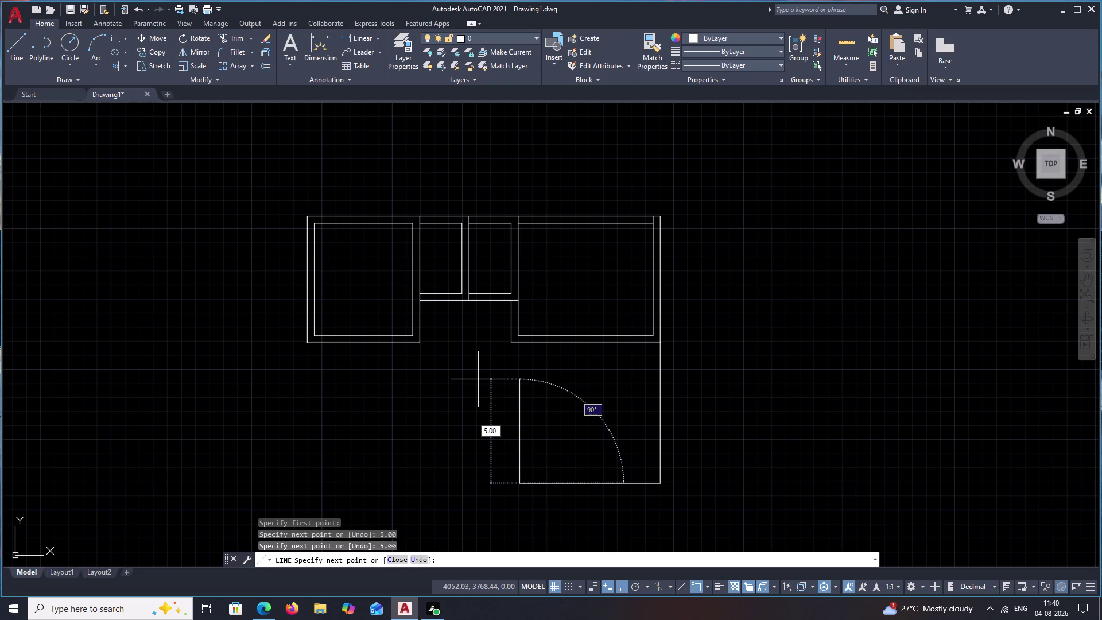
key(space)
key(Escape)
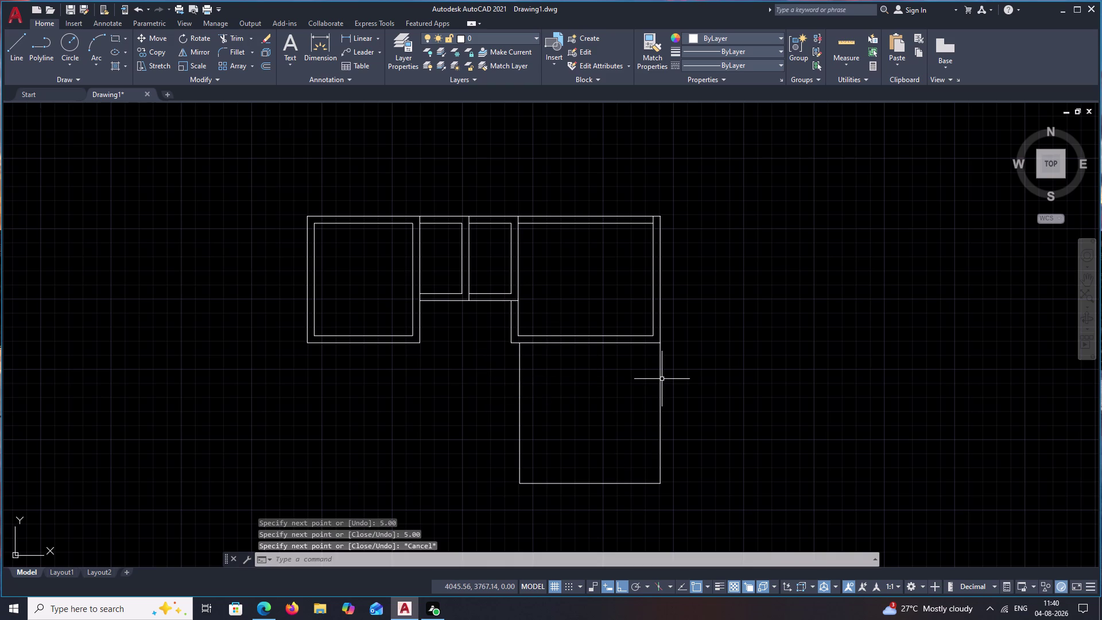
key(ctrl+z)
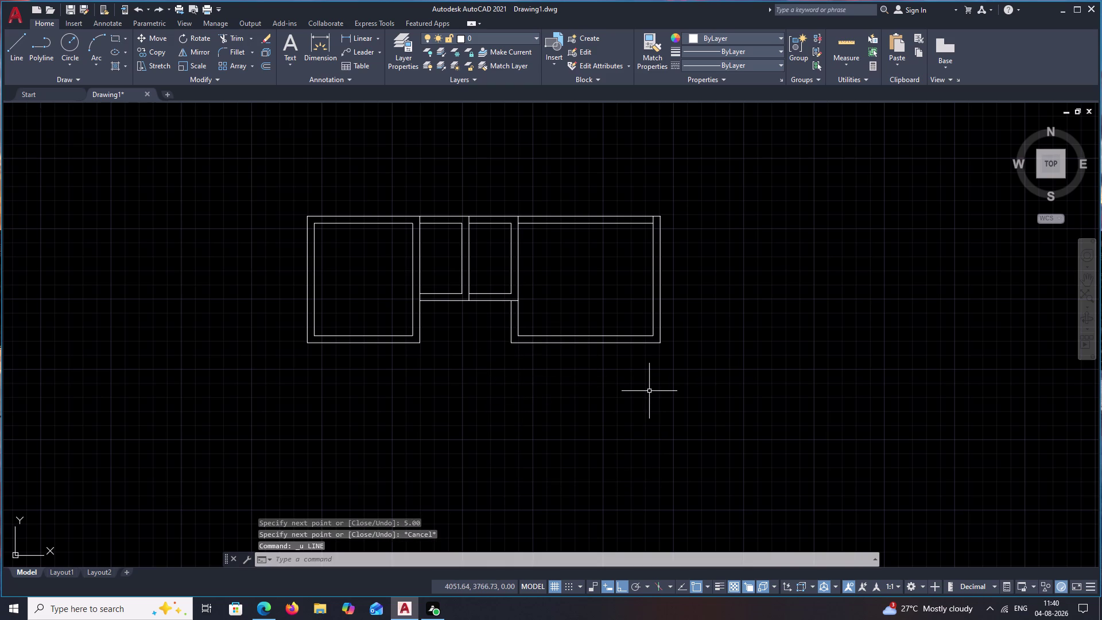
key(Escape)
text(L)
key(space)
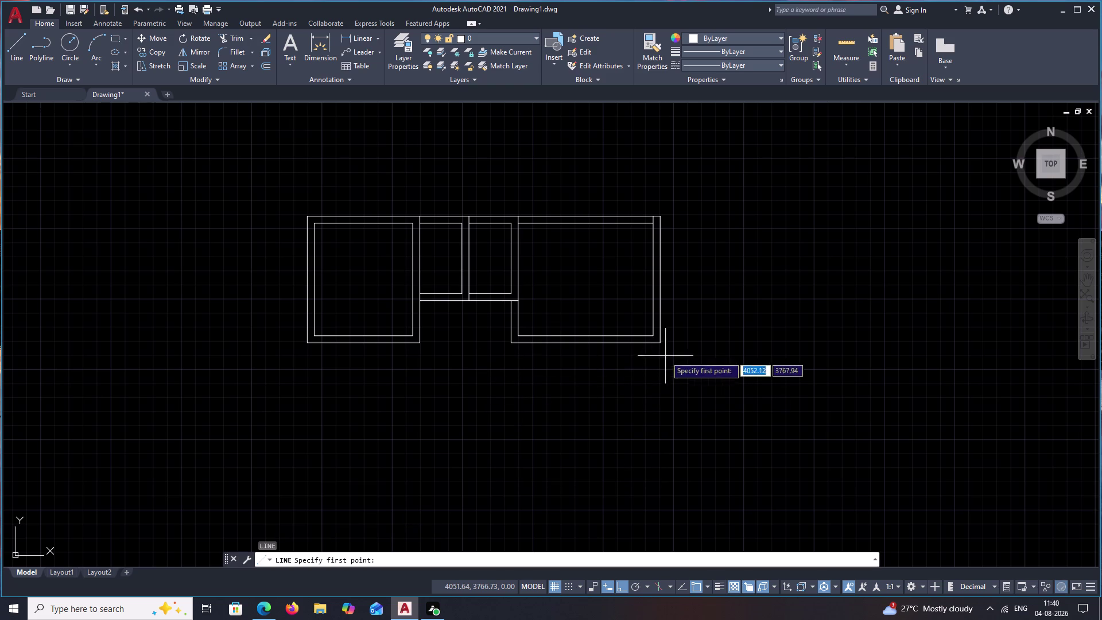
click(660, 347)
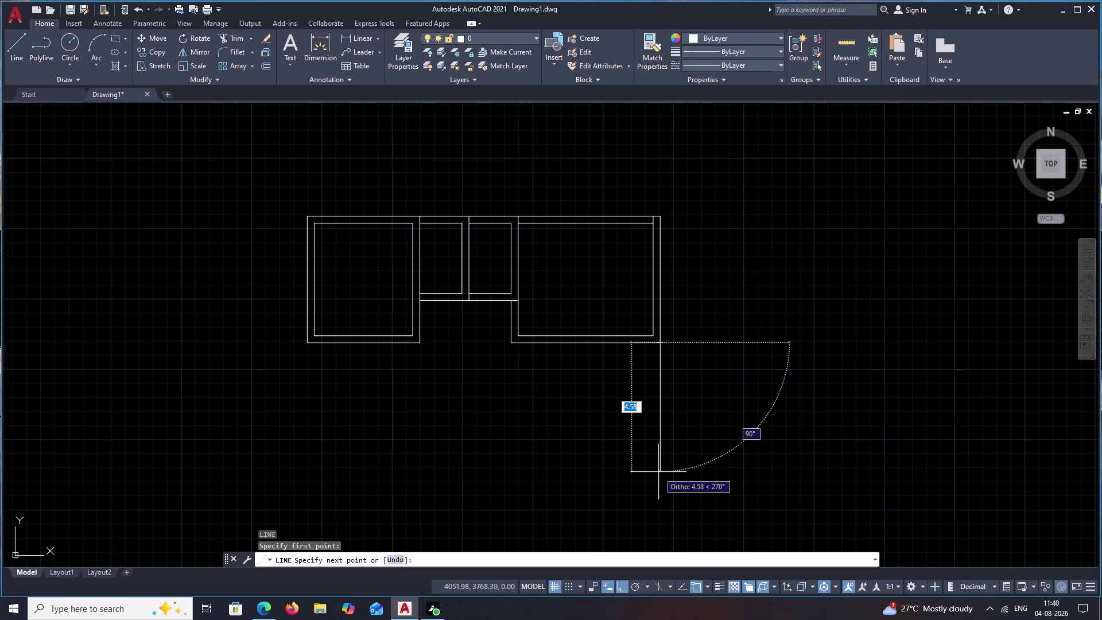
text(5.00)
key(space)
key(Escape)
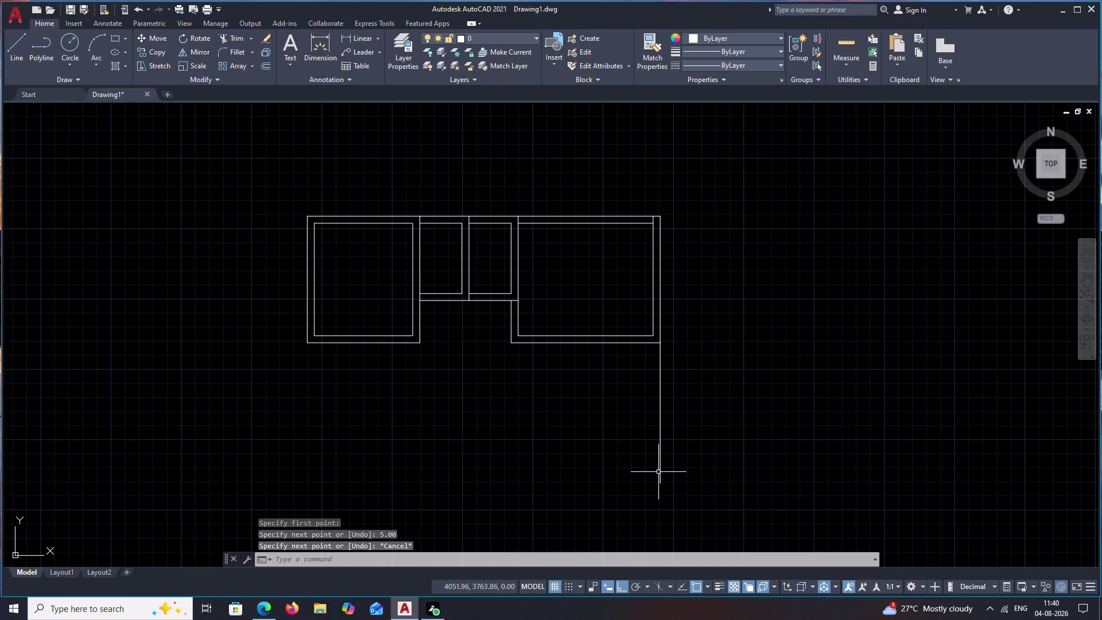
text(O 5.0)
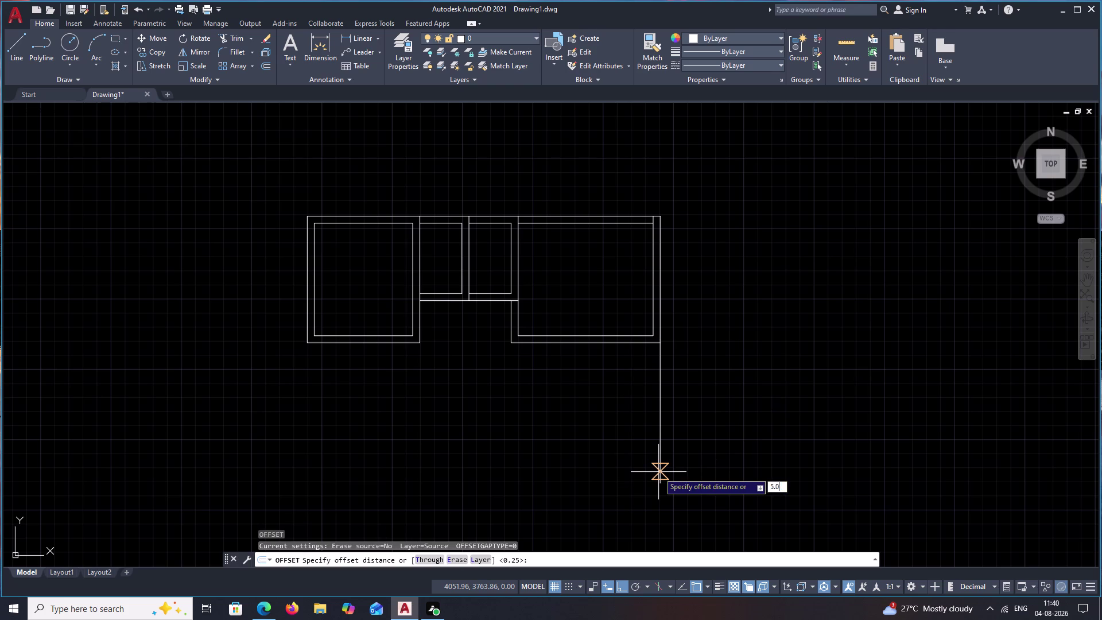
text(0)
key(space)
click(660, 431)
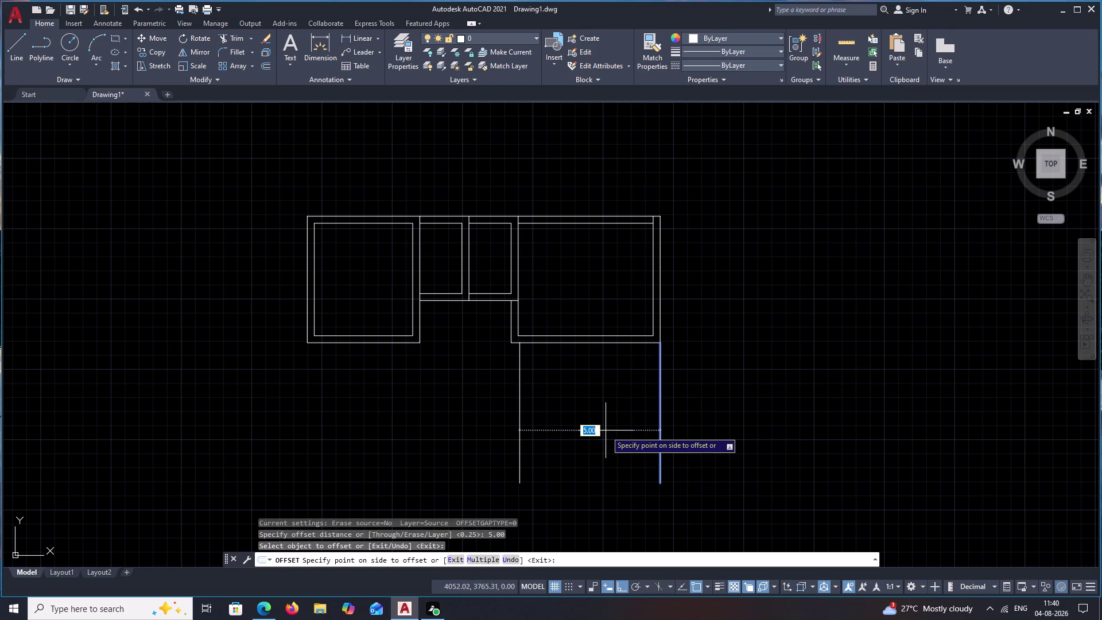
key(Escape)
key(space)
text(.2)
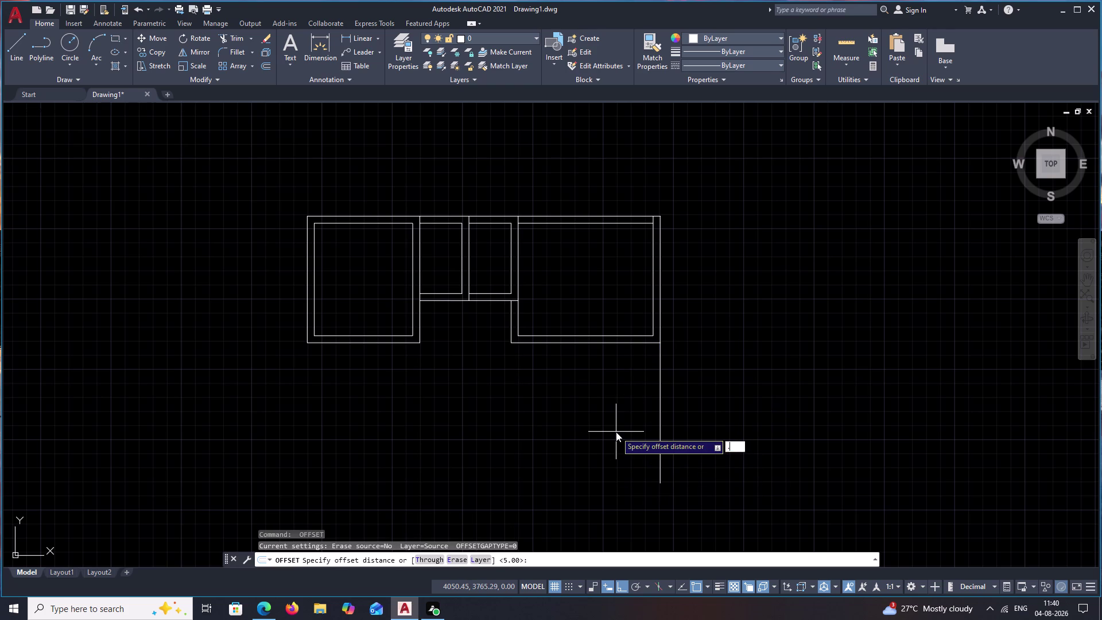
text(5)
key(space)
click(662, 405)
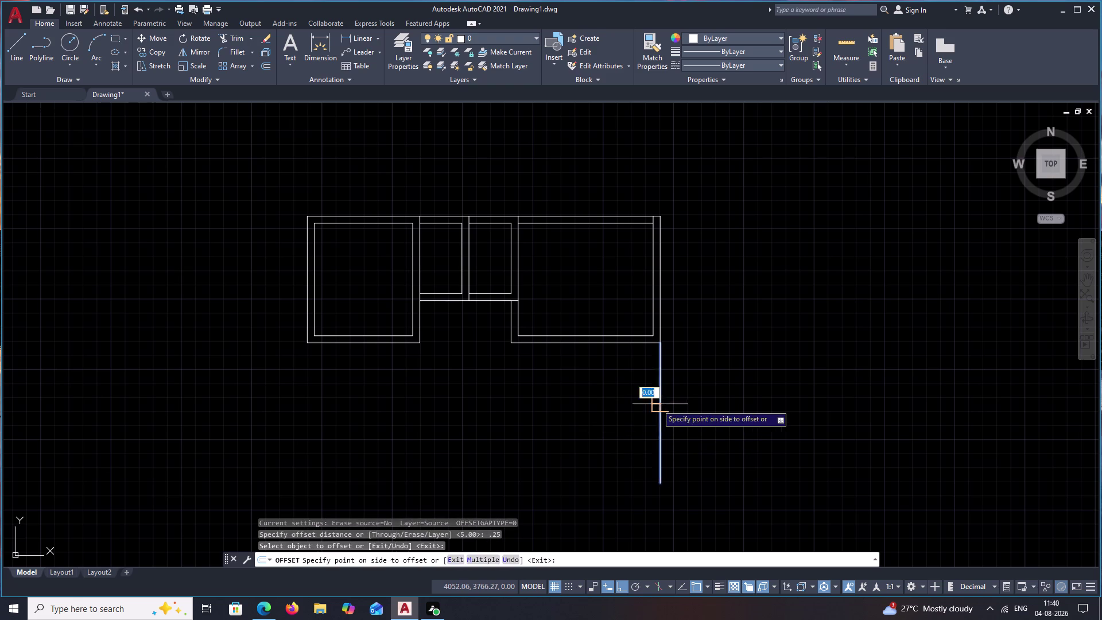
click(634, 409)
key(space)
key(space)
text(5)
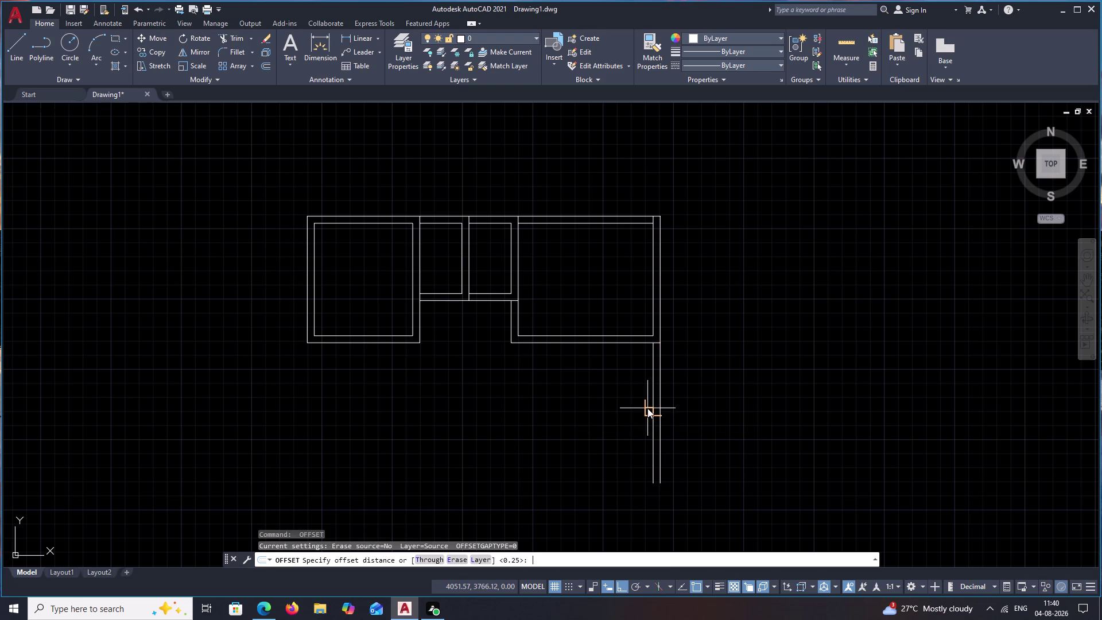
text(.00)
key(space)
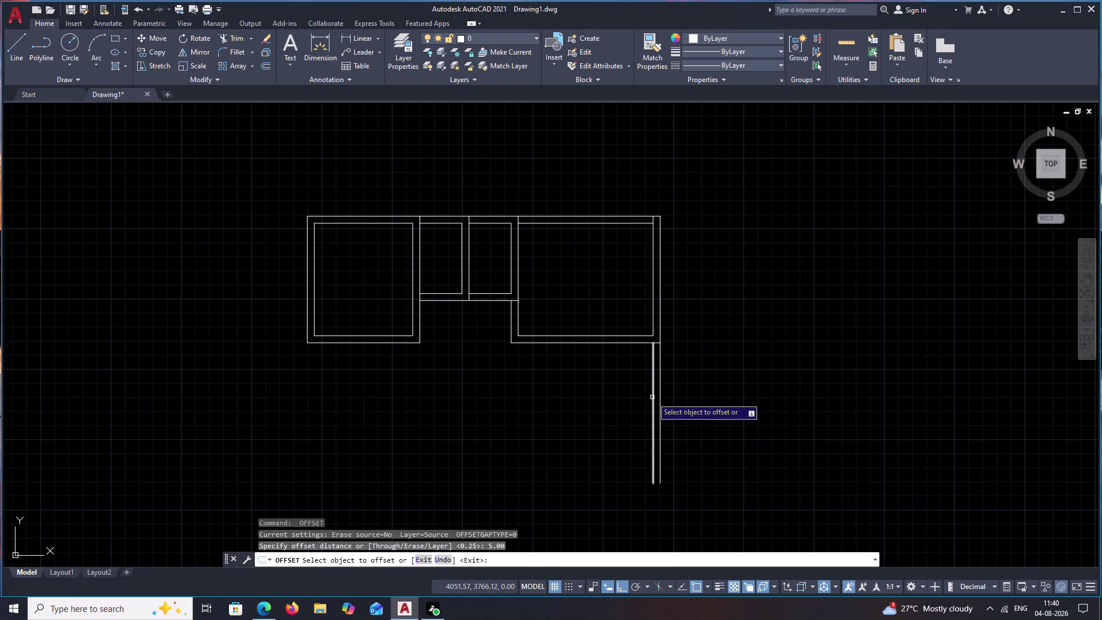
click(652, 397)
click(543, 400)
key(space)
key(space)
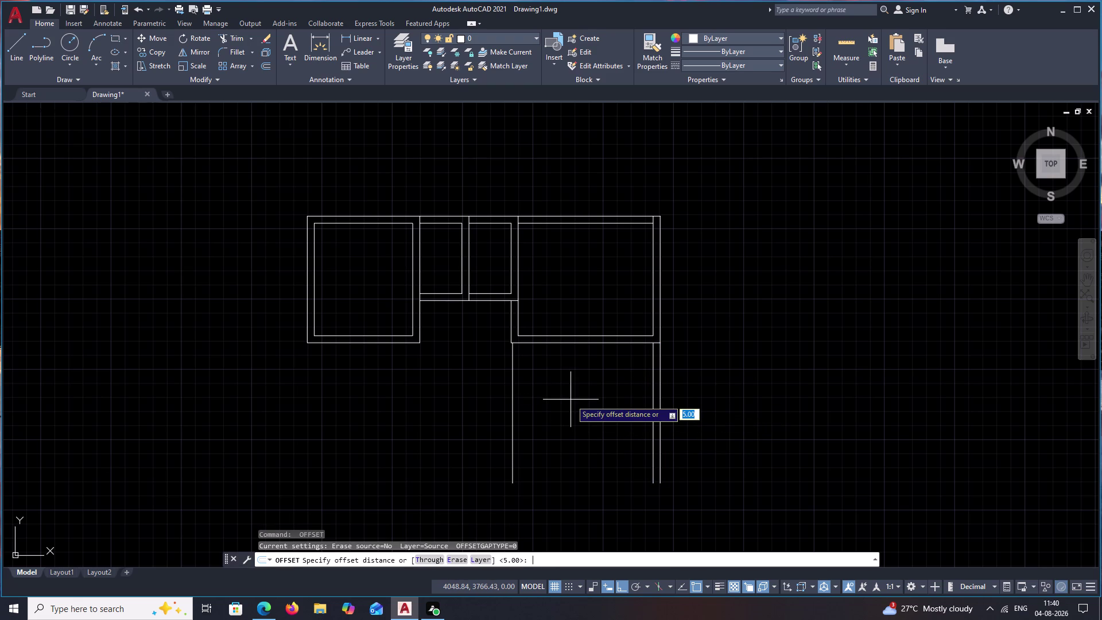
text(.25)
key(space)
click(512, 400)
click(490, 400)
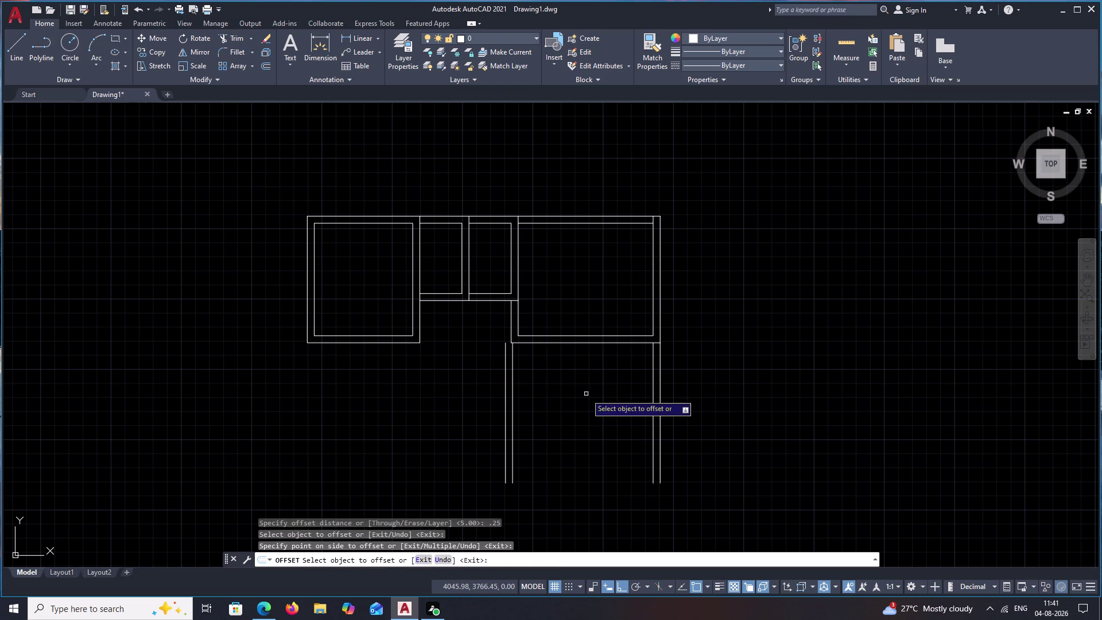
key(Escape)
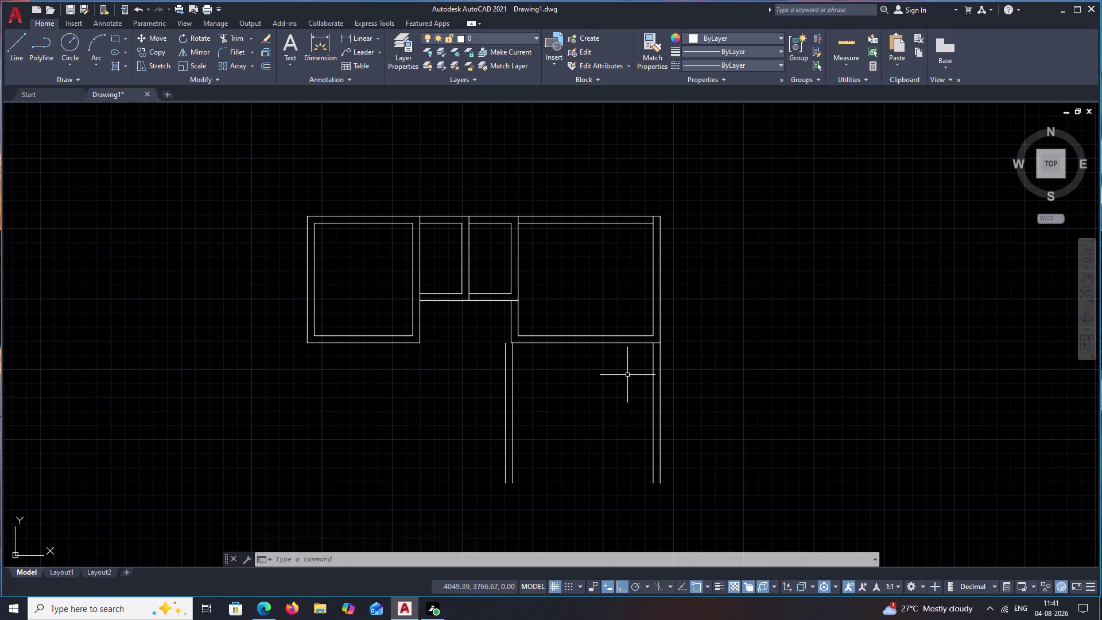
key(ctrl+z)
key(ctrl+z)
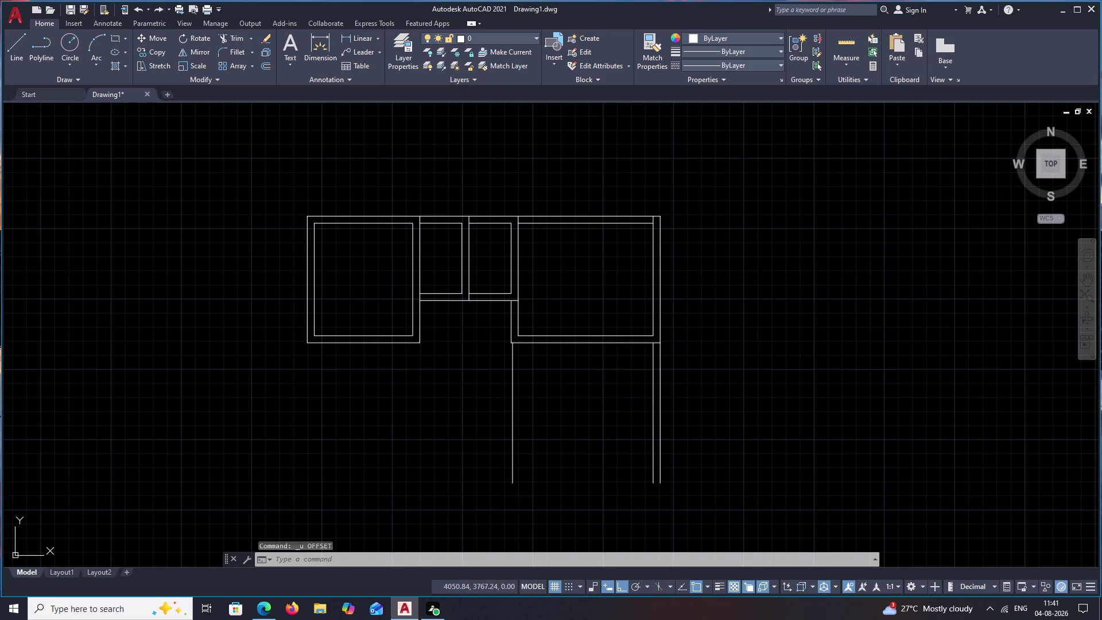
key(ctrl+z)
key(ctrl+z)
key(ctrl+z)
key(Escape)
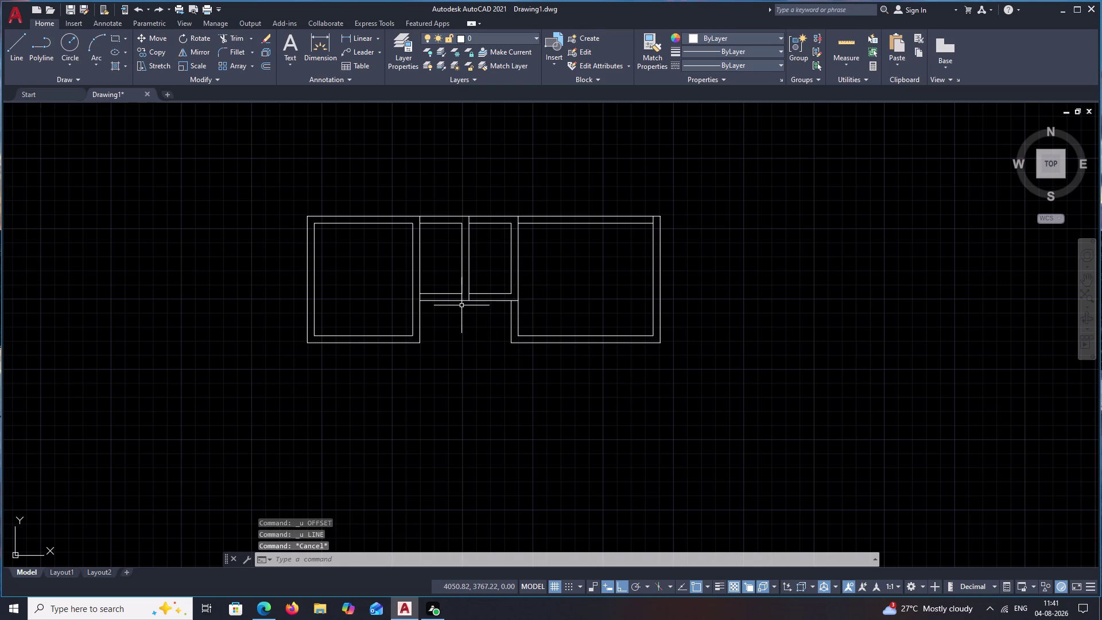
text(L)
Draw a vertical wall line from the middle room's lower wall down below the plan.
key(space)
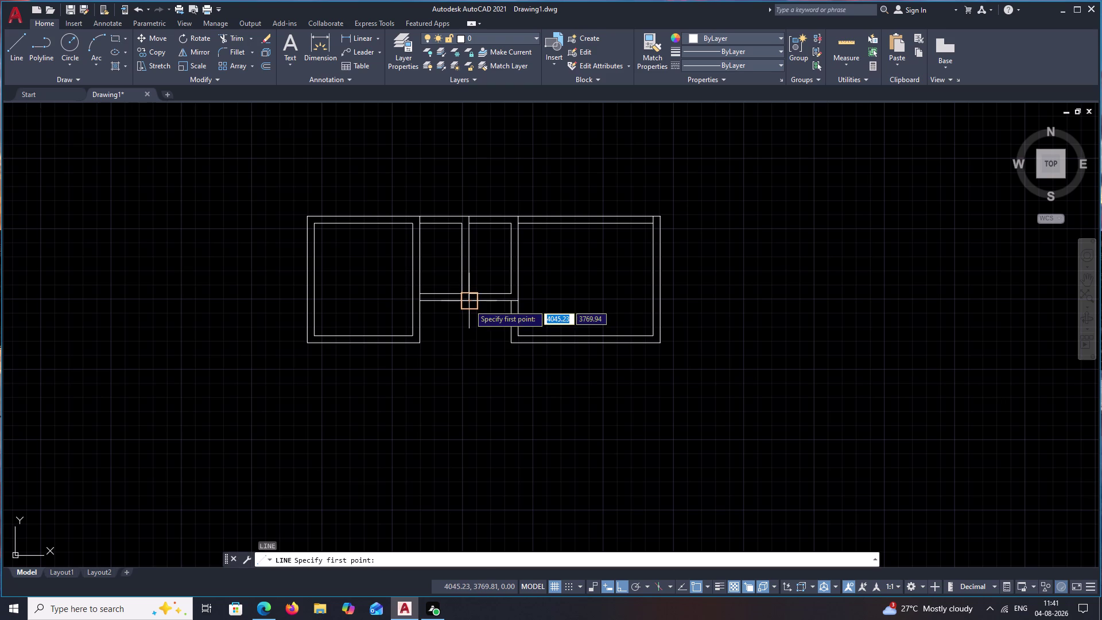
click(469, 301)
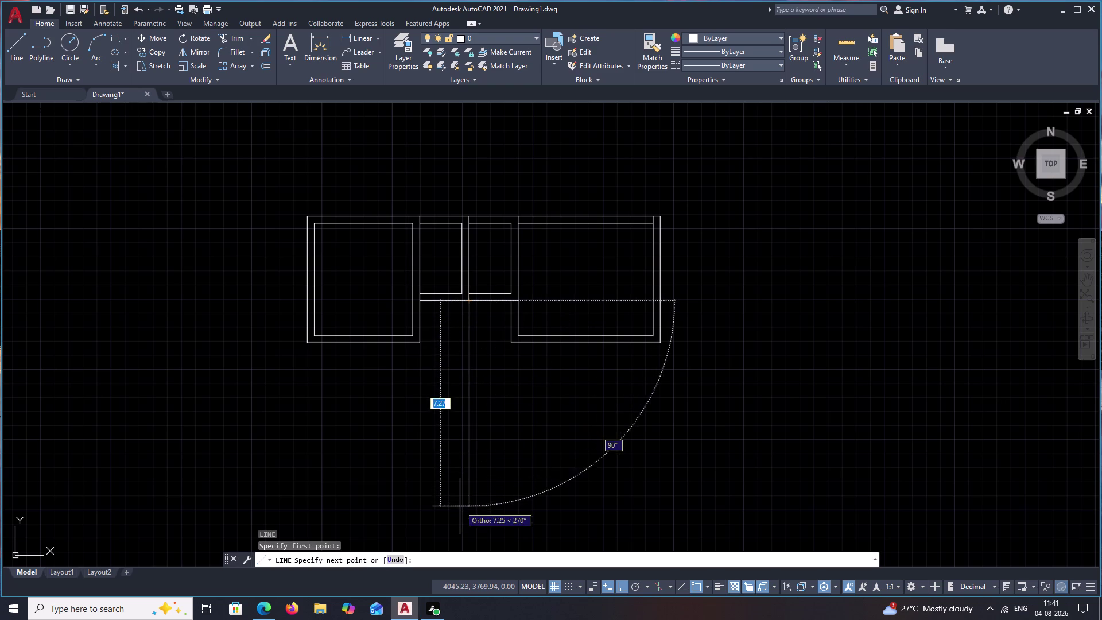
click(460, 508)
key(Escape)
key(l)
key(space)
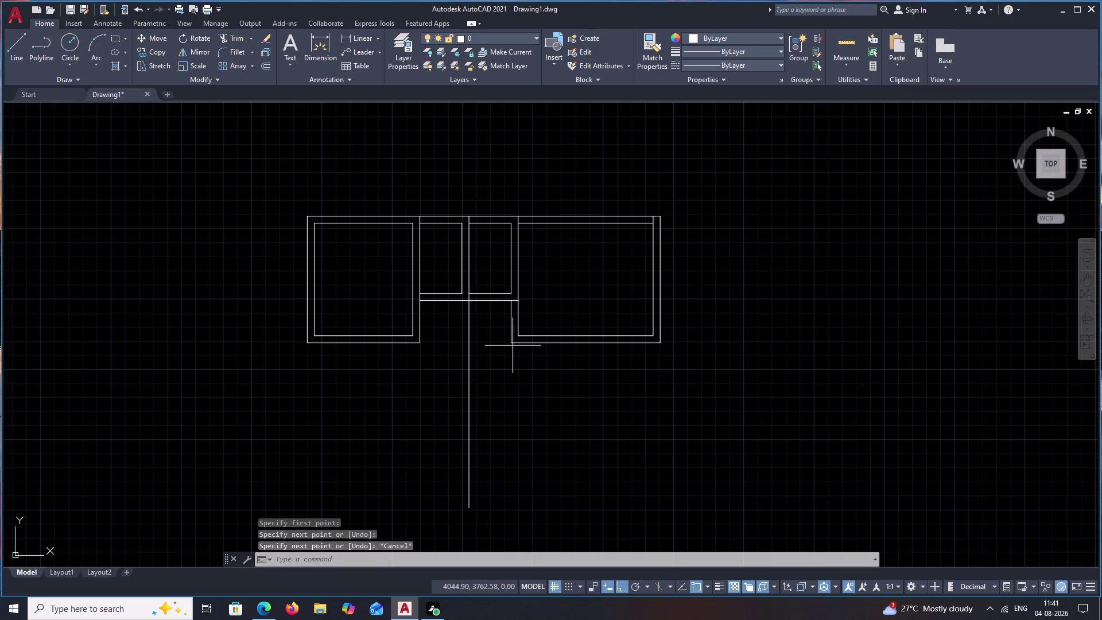
click(511, 342)
click(476, 342)
key(Escape)
Trim the overshooting line segment below the corridor opening.
text(TRT)
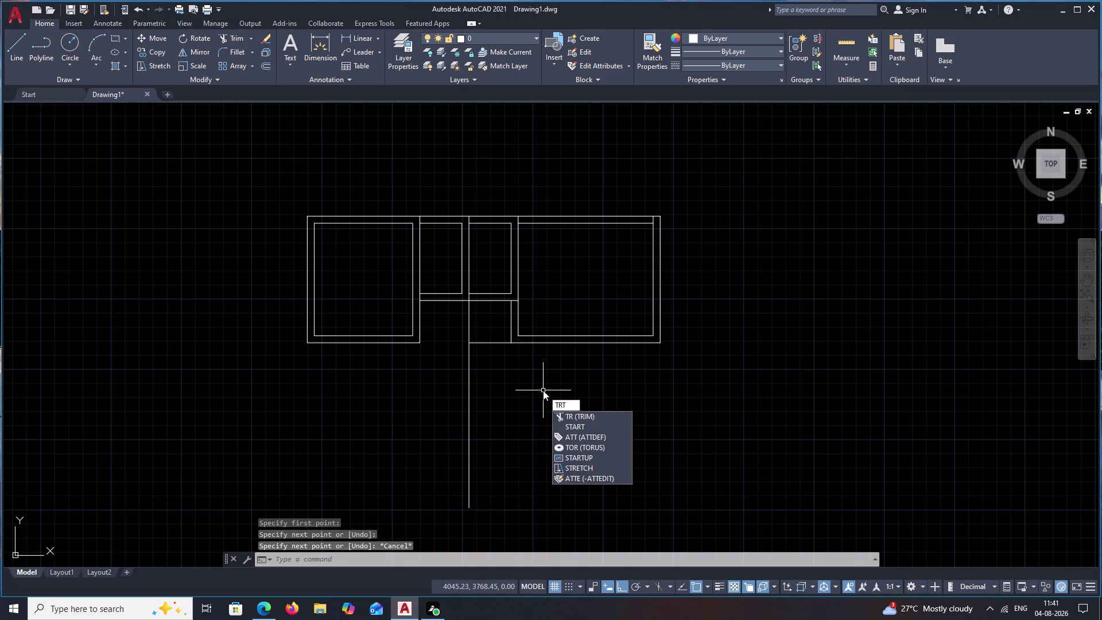
key(BackSpace)
key(space)
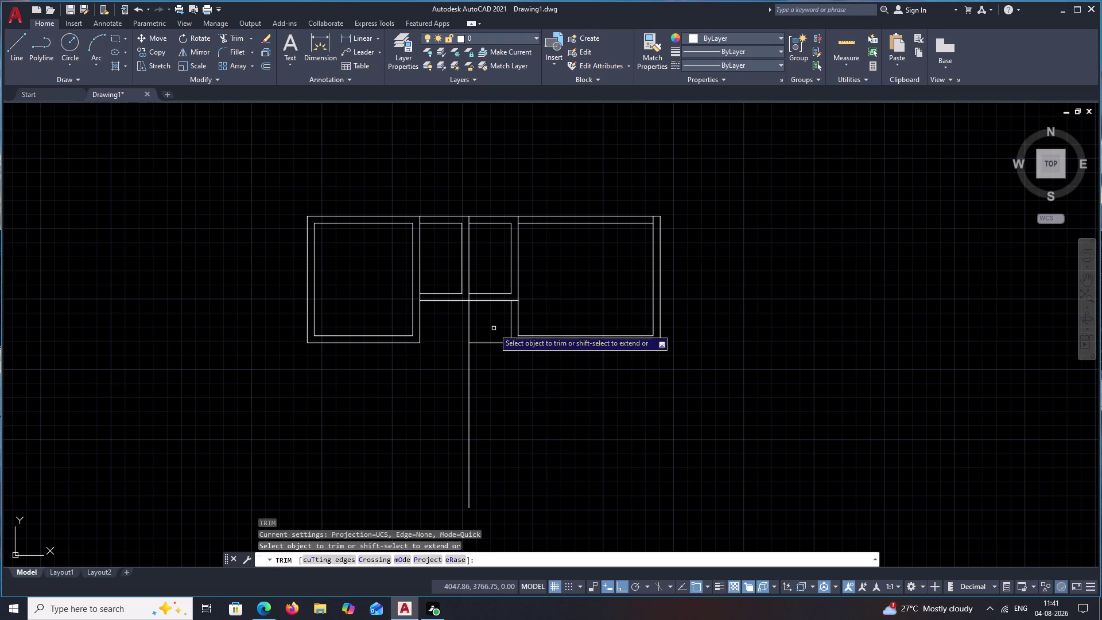
drag(492, 327, 456, 330)
key(Escape)
key(o)
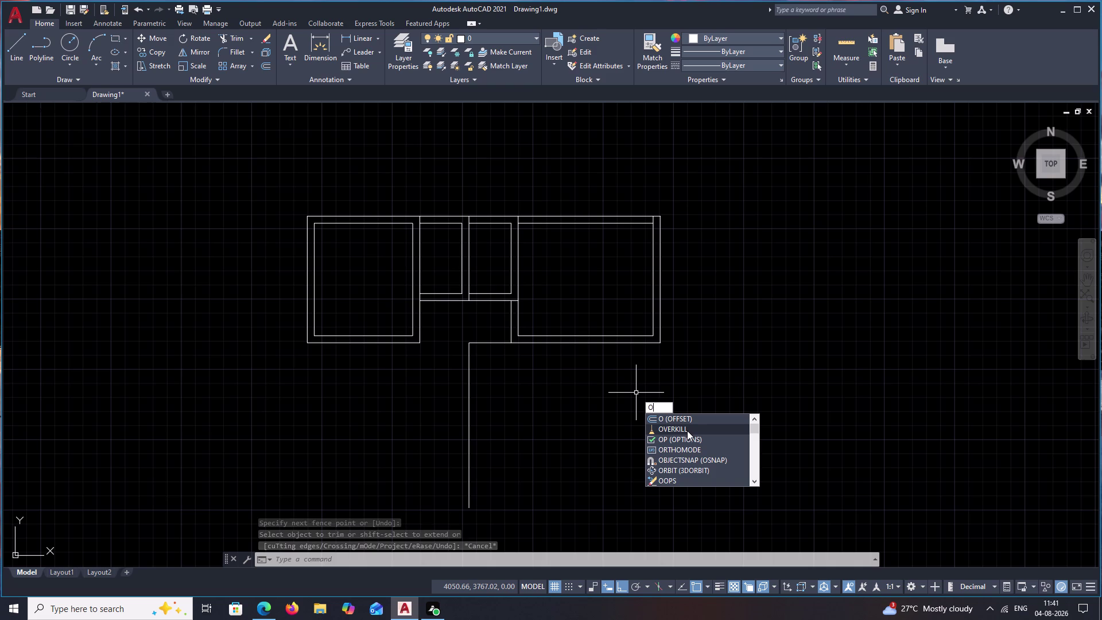
key(space)
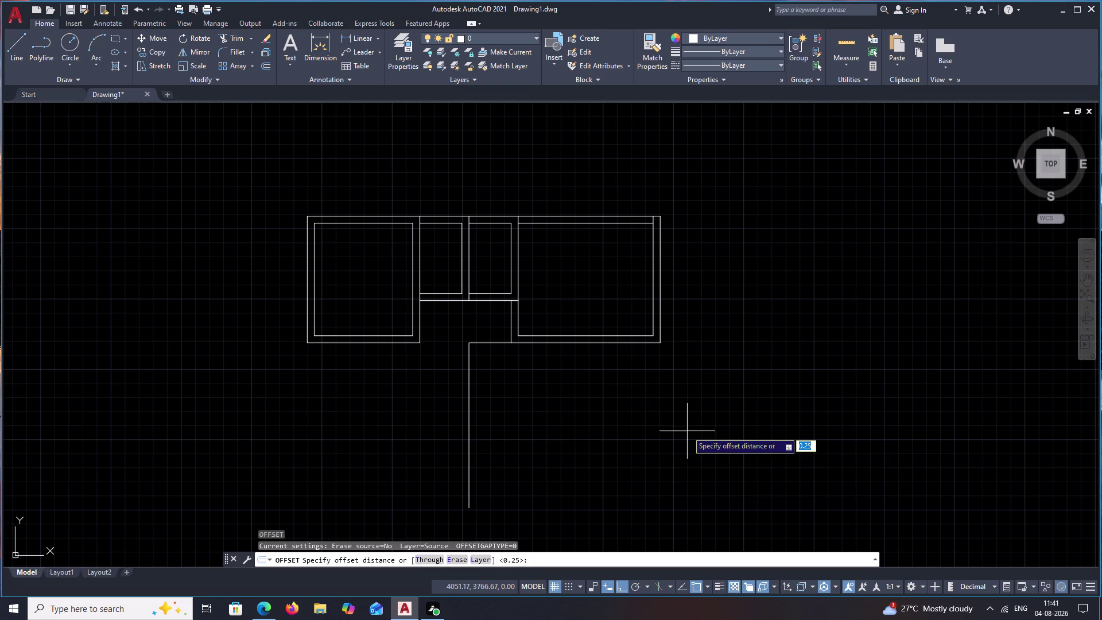
Offset the long vertical wall line 0.25 to the right to double it.
text(.)
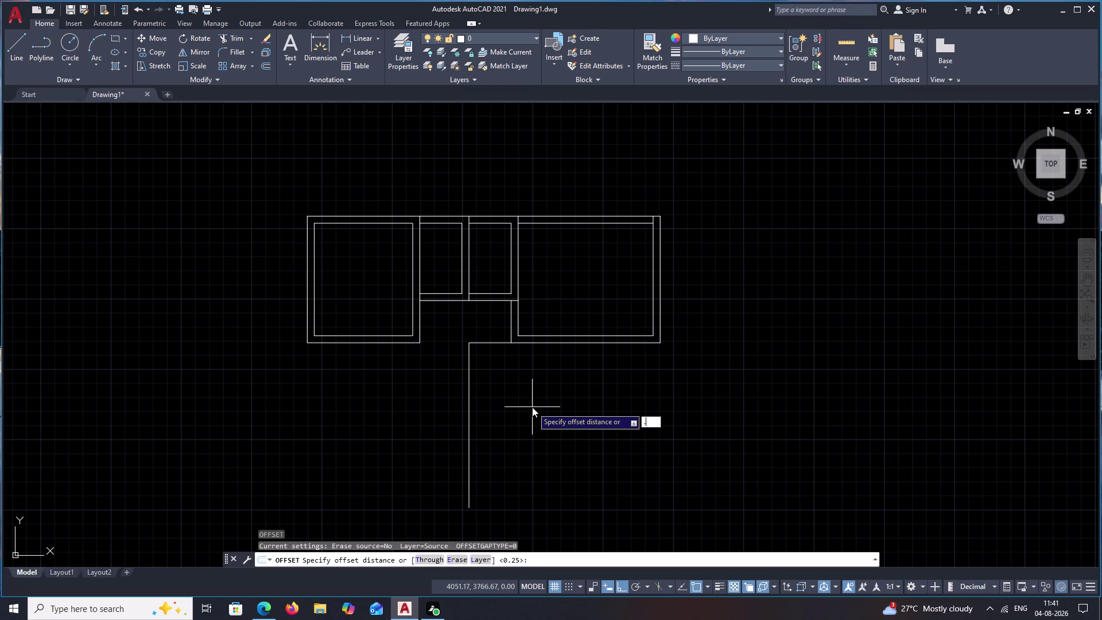
text(25)
key(space)
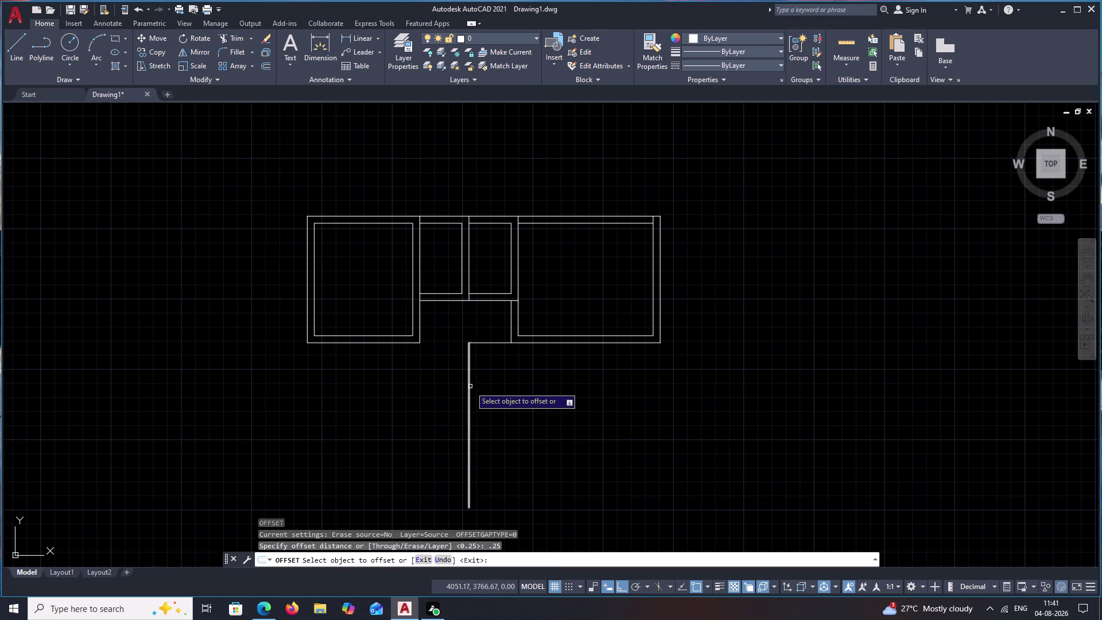
click(471, 386)
click(496, 392)
key(space)
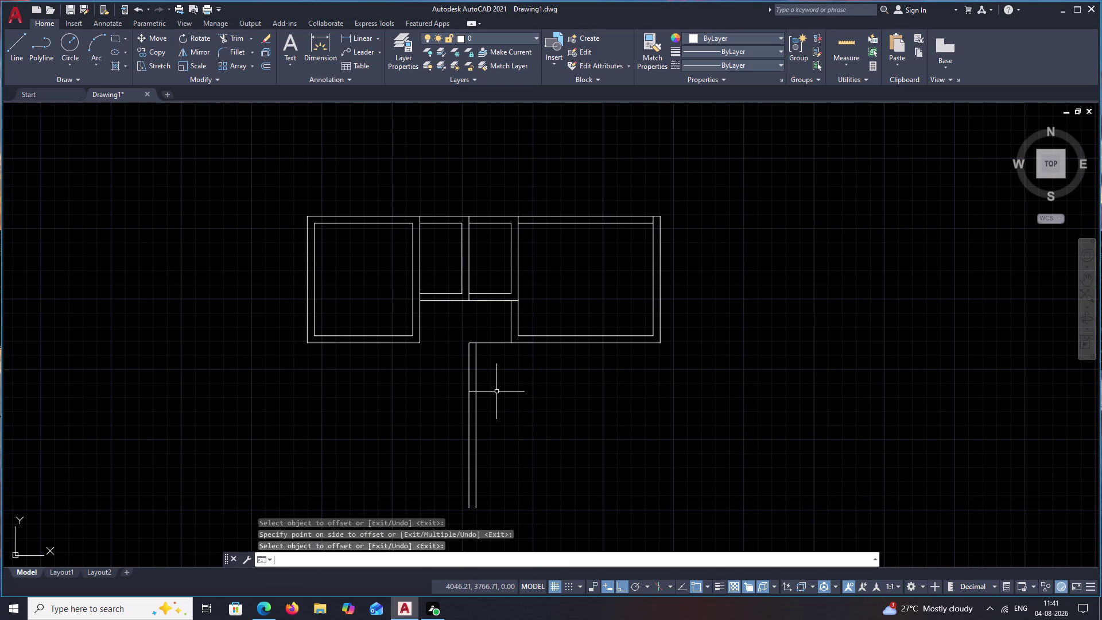
Offset the short top edge line 0.25 downward, redoing a misplaced copy.
key(space)
key(space)
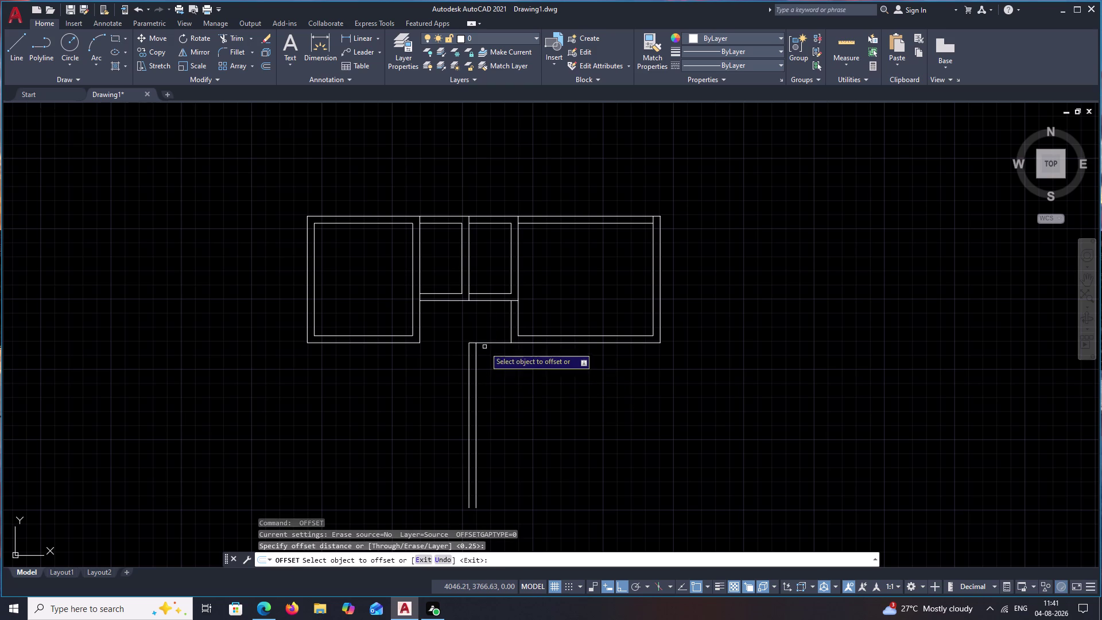
click(485, 344)
click(488, 335)
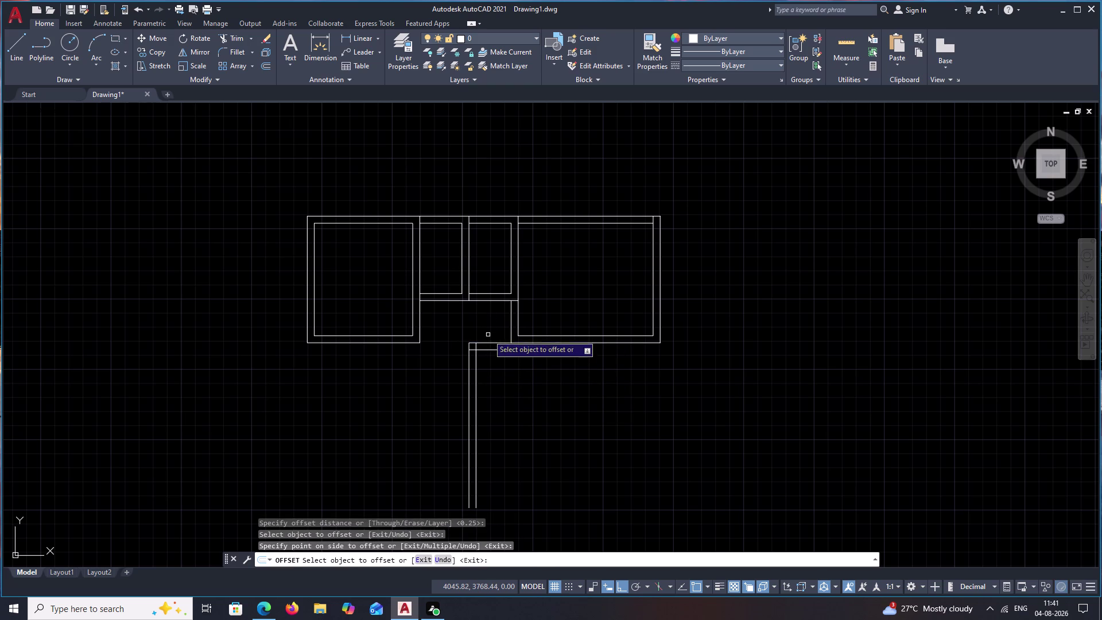
key(ctrl+z)
click(489, 342)
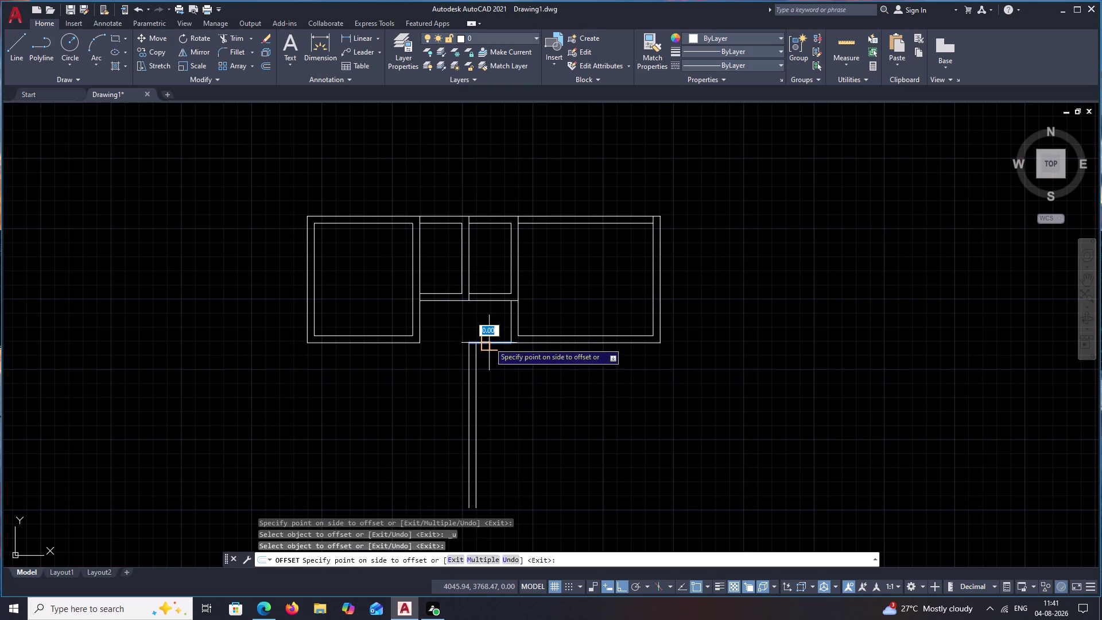
click(489, 331)
key(space)
Offset the inner left wall 5.00 to the right to form the right wall.
key(space)
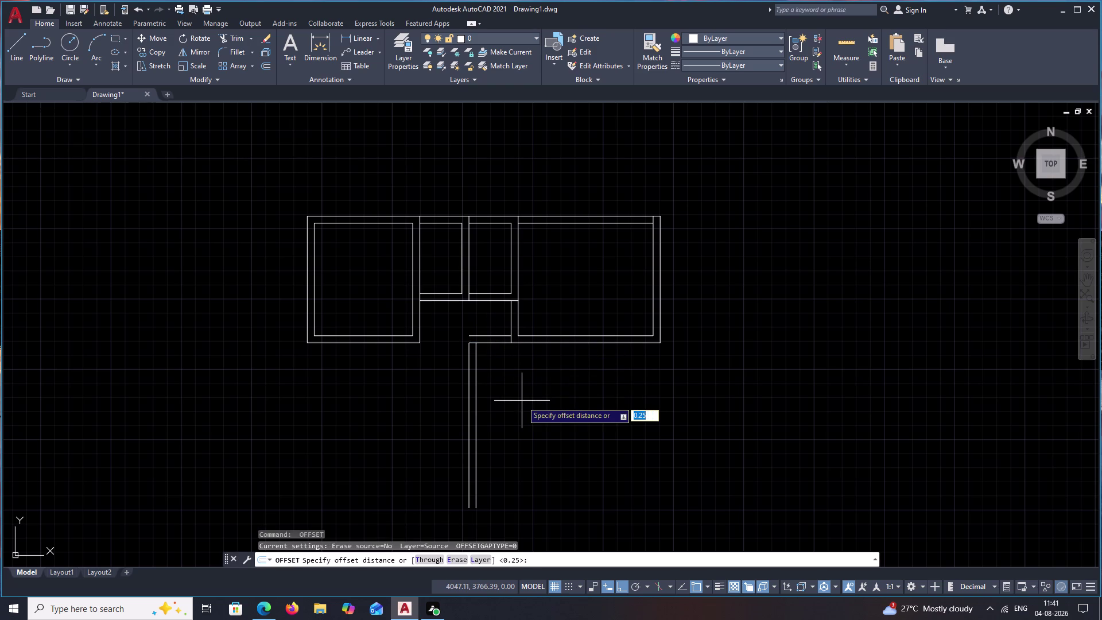
text(5.00)
key(space)
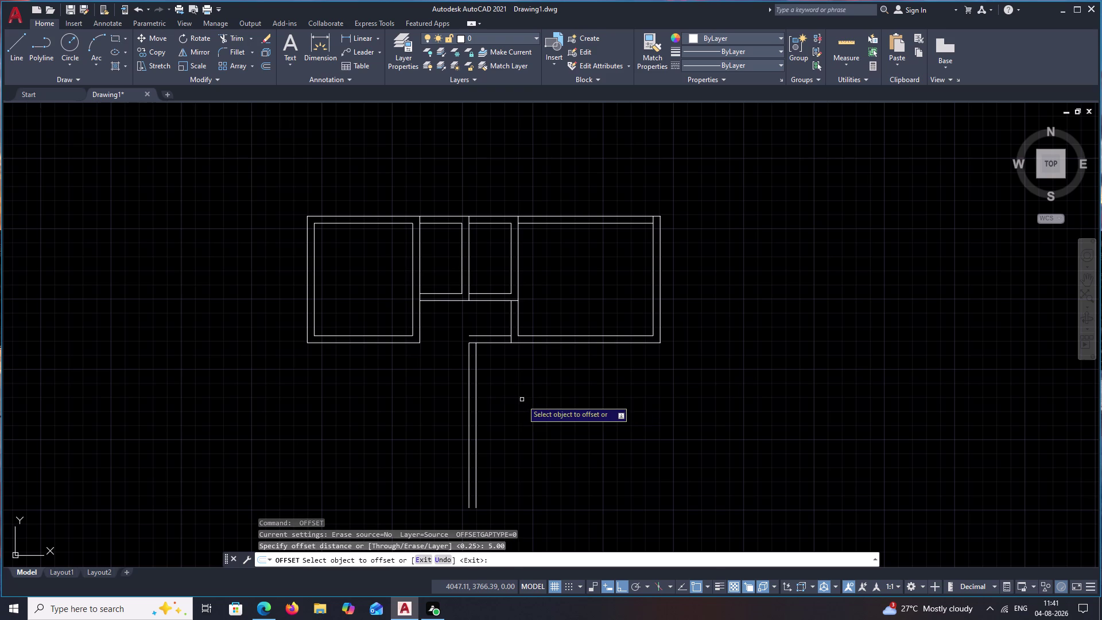
click(477, 418)
click(574, 420)
key(space)
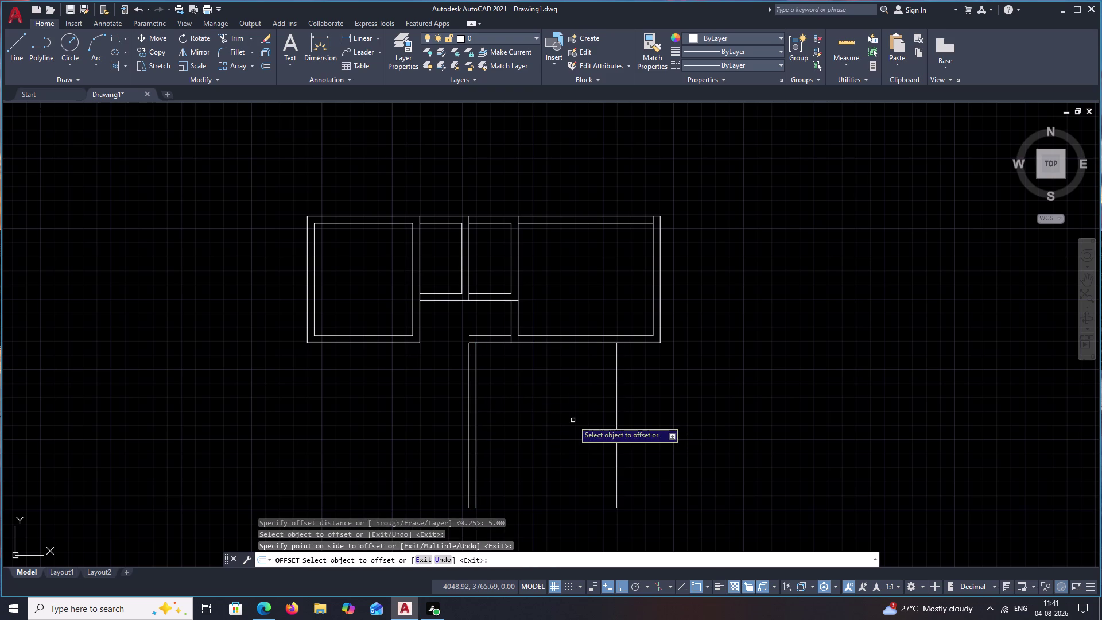
Thicken the new right wall with a 0.25 outer parallel line.
key(space)
text(2.5)
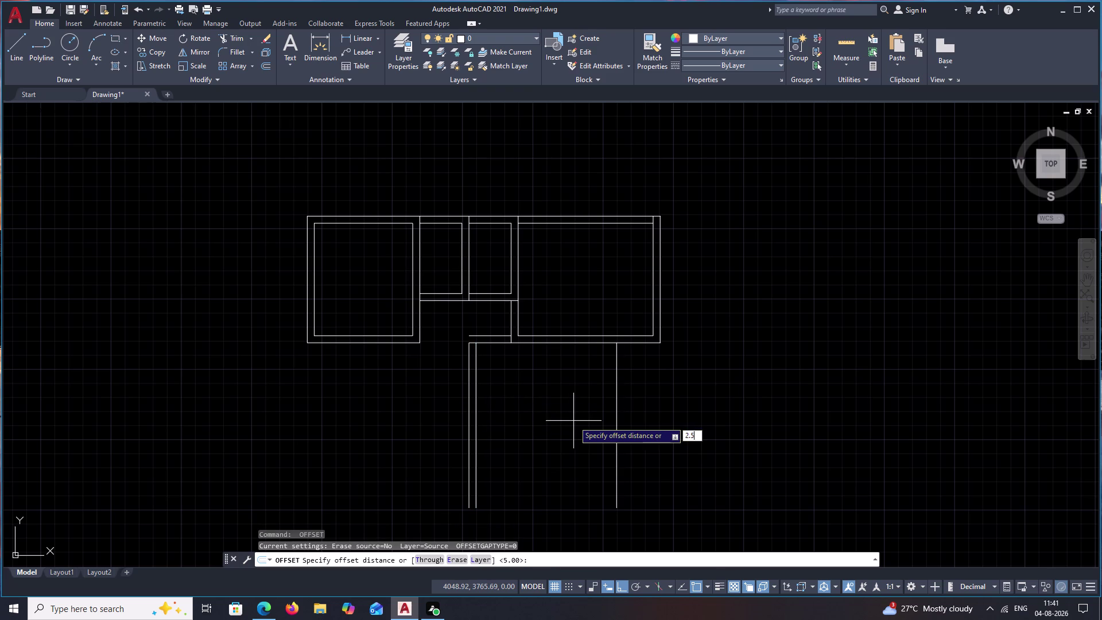
key(BackSpace)
key(BackSpace)
key(BackSpace)
text(.25)
key(space)
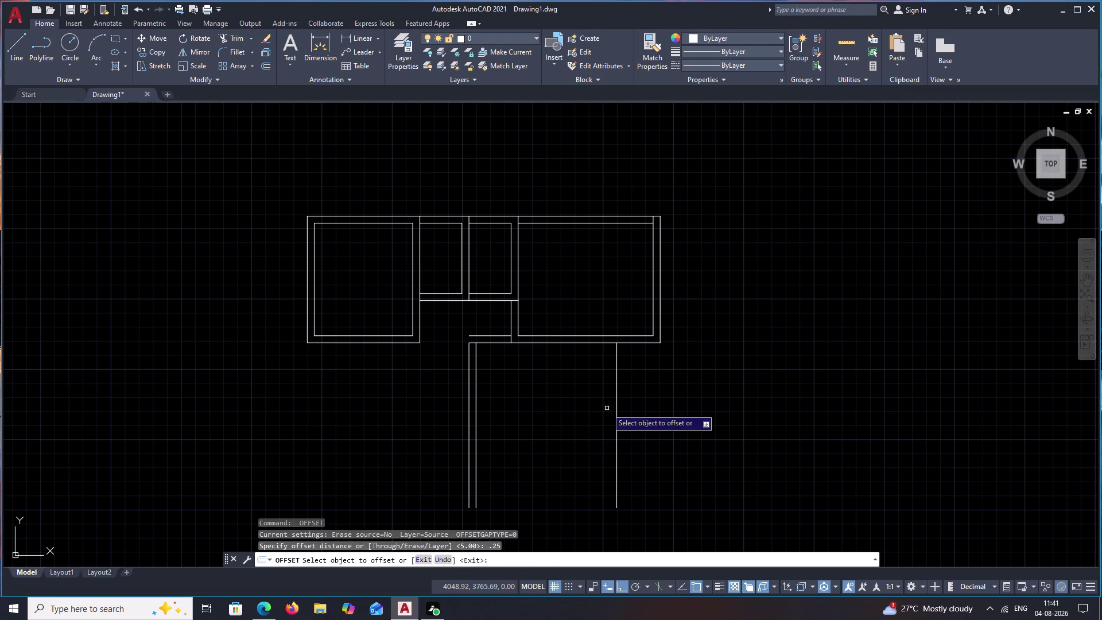
click(616, 407)
click(660, 407)
key(space)
Offset the two top wall lines 5.00 downward to form the bottom wall.
key(space)
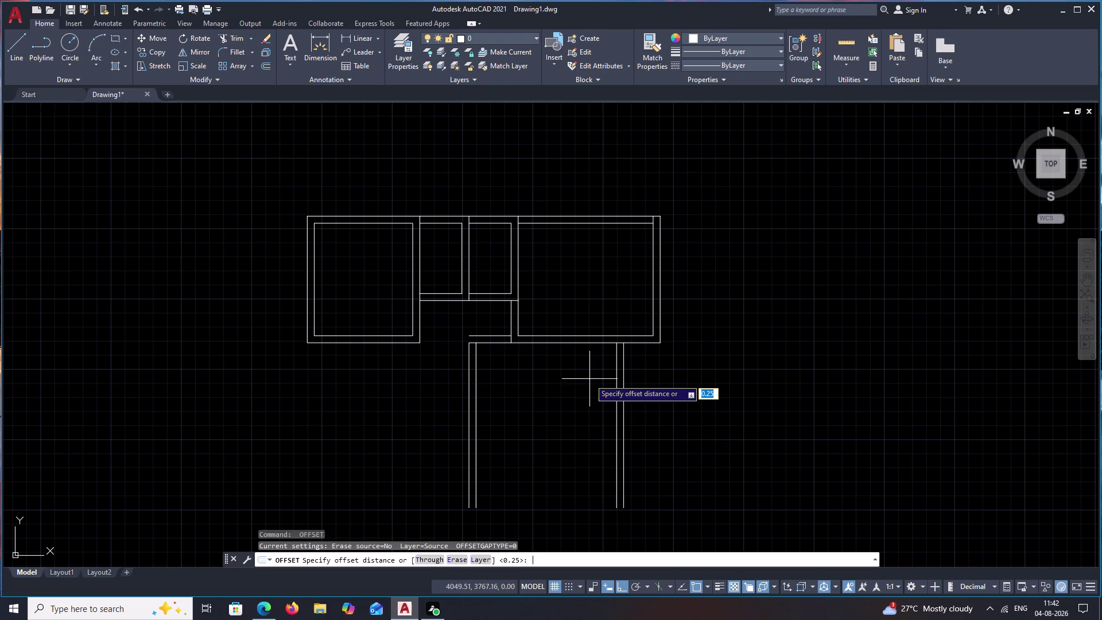
text(5.)
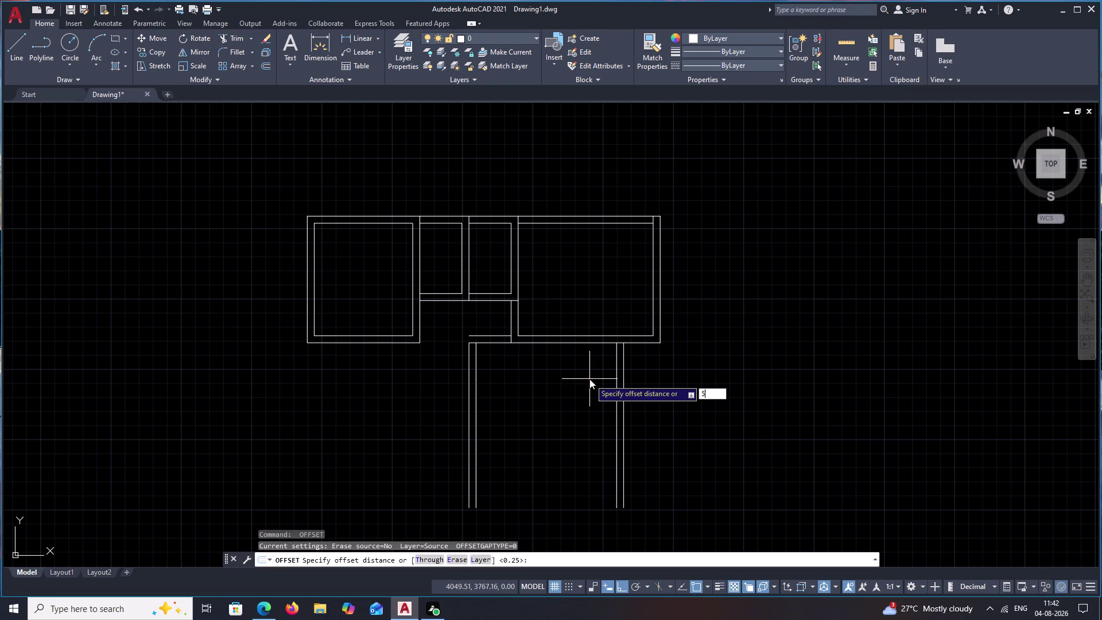
text(00)
key(space)
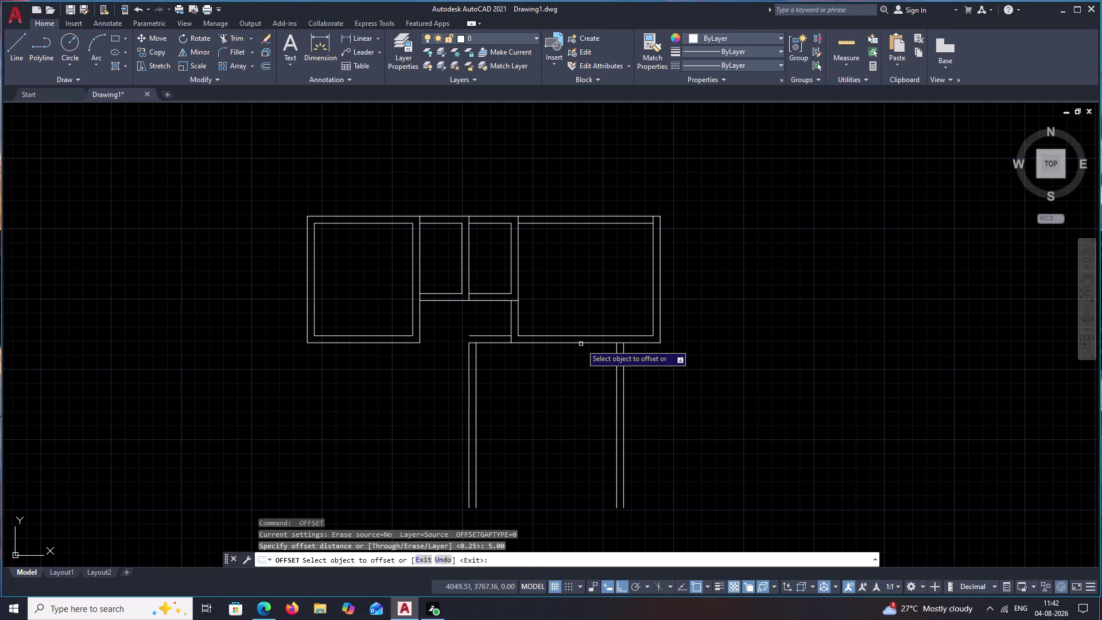
click(581, 343)
click(551, 456)
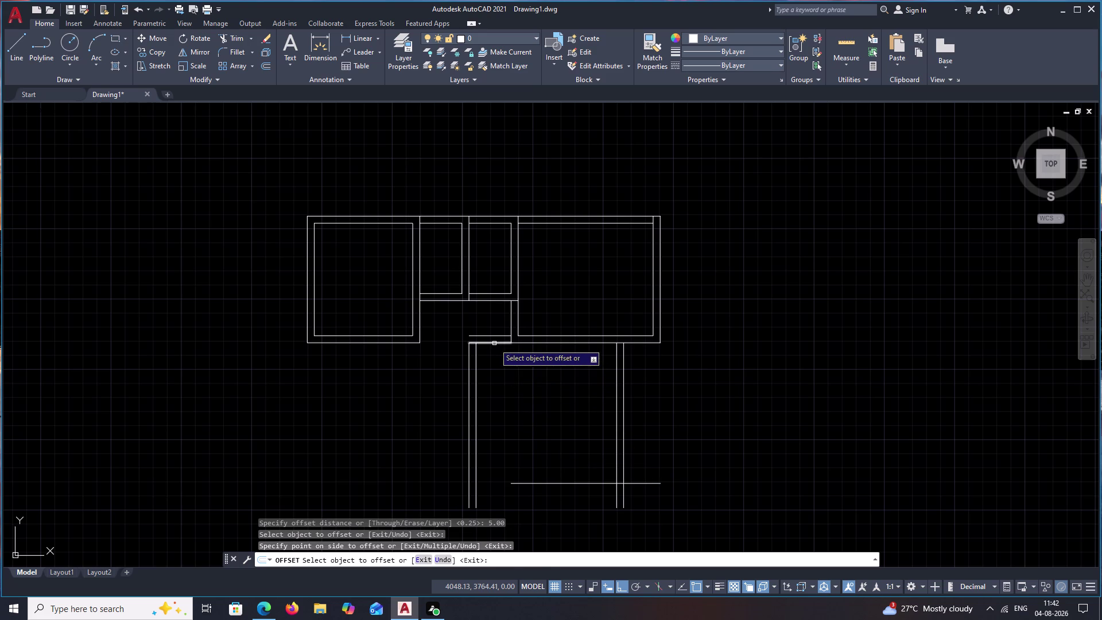
click(494, 343)
click(497, 425)
key(Escape)
Thicken both bottom wall segments with 0.25 outer parallel lines.
key(space)
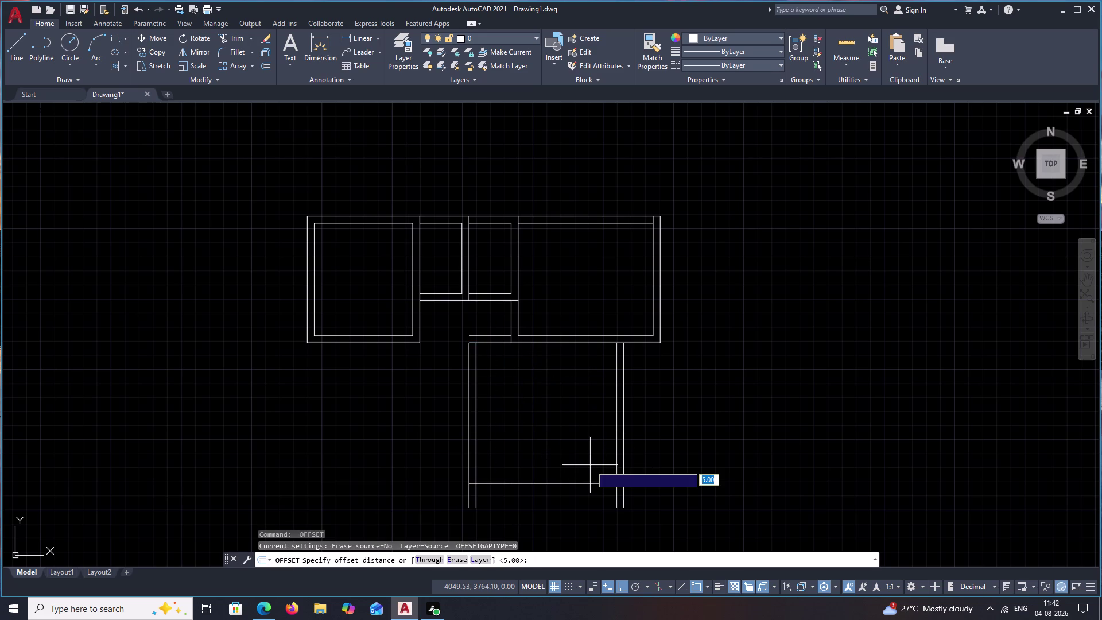
text(.25)
key(space)
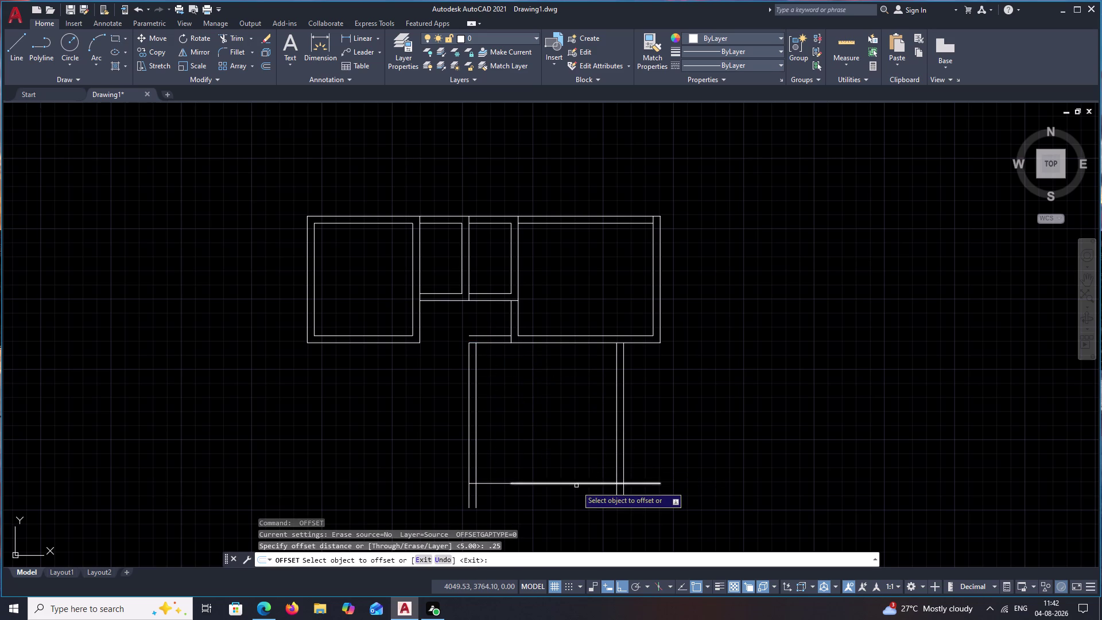
click(577, 483)
click(572, 519)
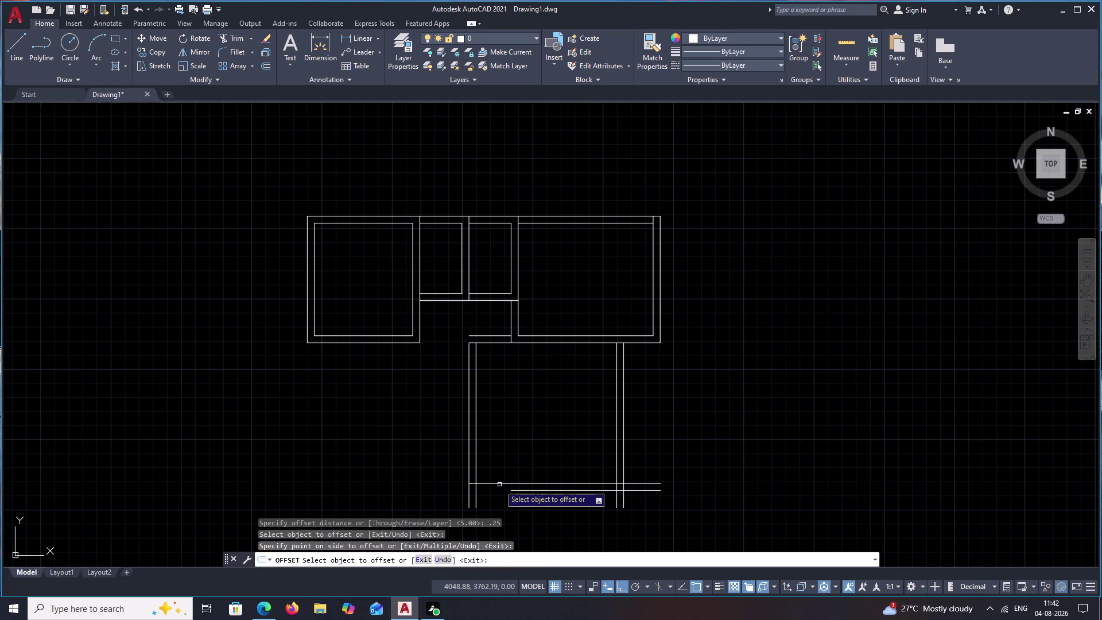
click(494, 484)
click(494, 497)
key(Escape)
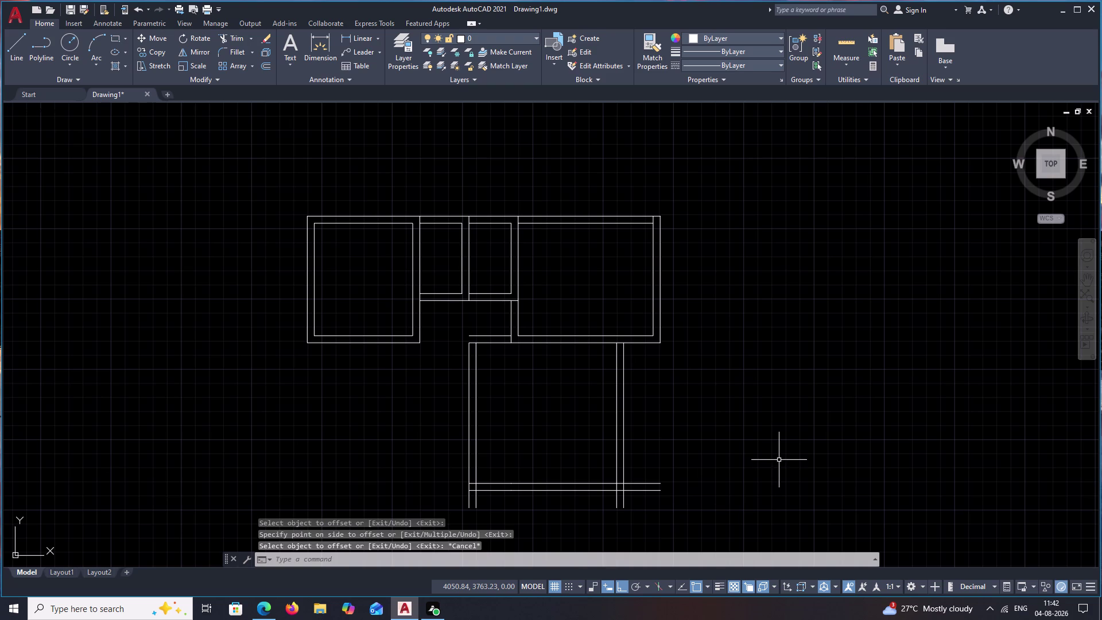
text(TR)
key(space)
Trim the overshooting wall lines at the room's bottom corners.
drag(657, 428, 624, 518)
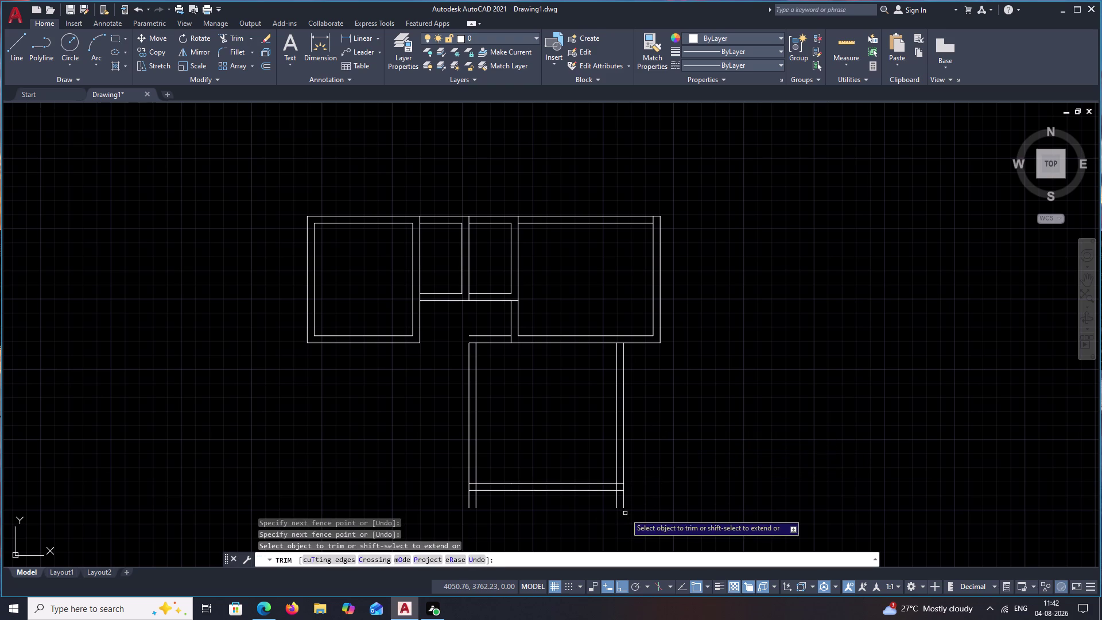
drag(640, 501, 492, 506)
drag(501, 506, 468, 499)
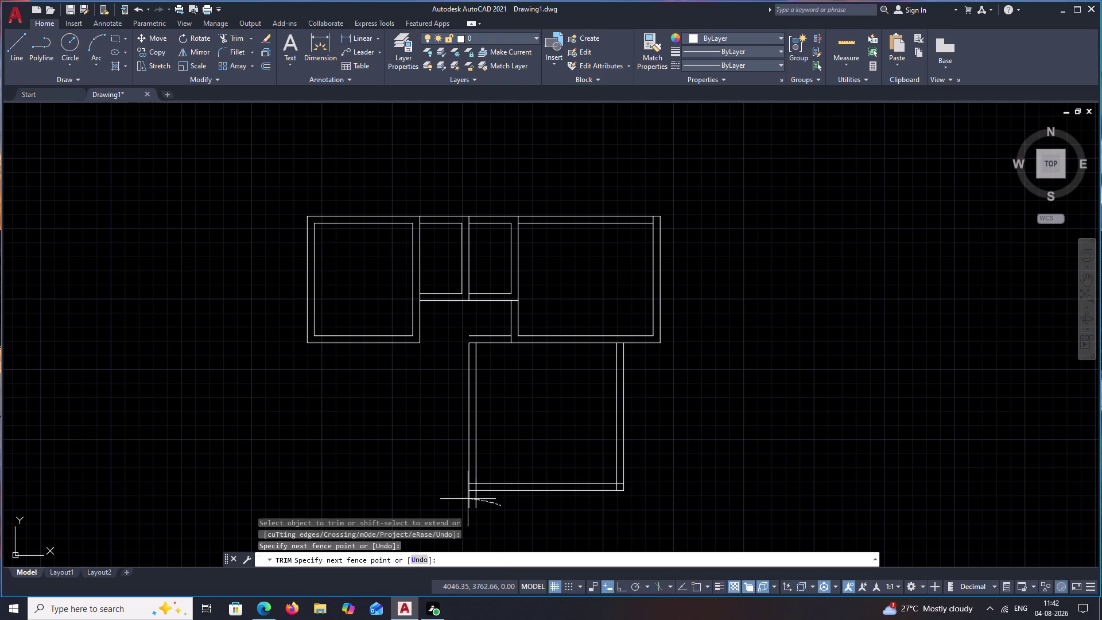
drag(468, 499, 461, 499)
key(Escape)
Fillet the inner left wall and top line into a closed corner.
text(F)
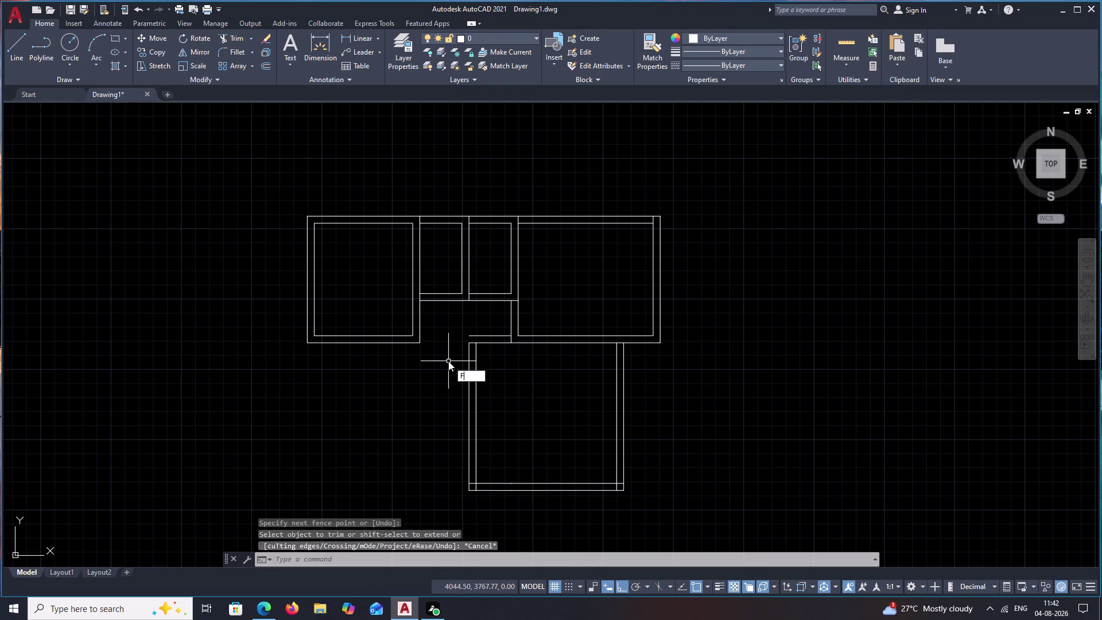
key(space)
click(468, 354)
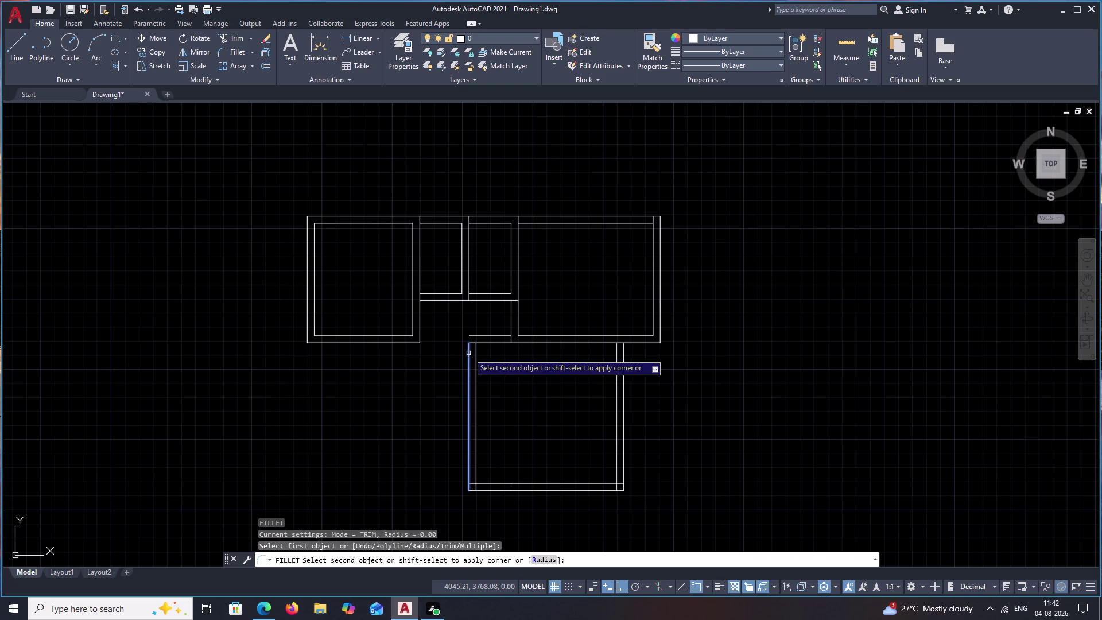
click(479, 336)
key(Escape)
Window-select the ten wall lines of the lower room.
middle_drag(588, 401, 586, 384)
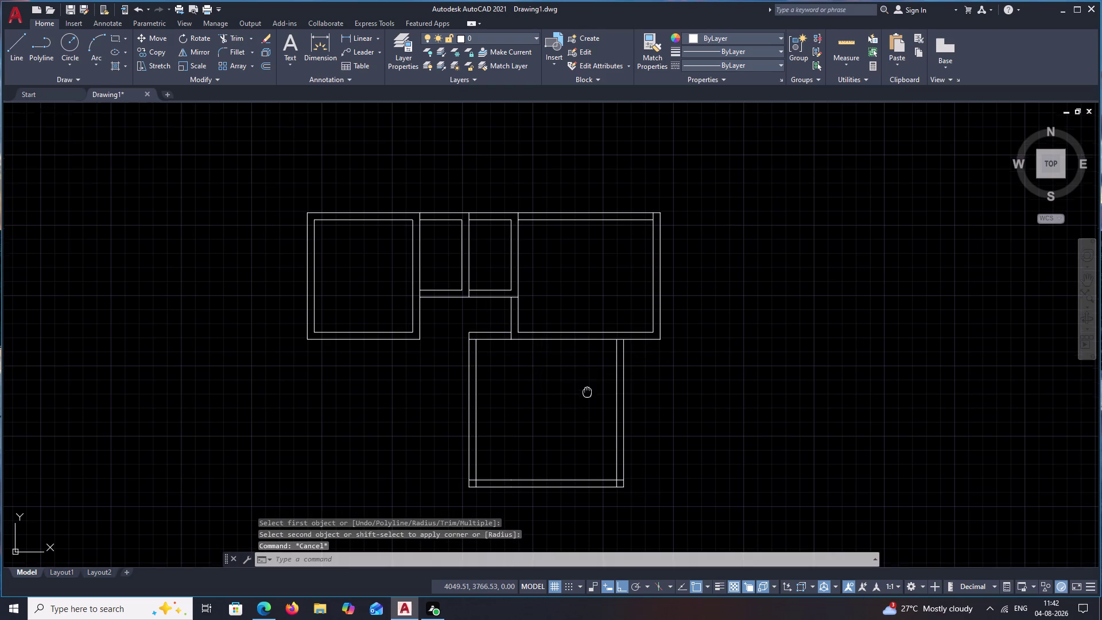
middle_drag(586, 385, 596, 320)
scroll(up, 3)
middle_drag(603, 404, 624, 303)
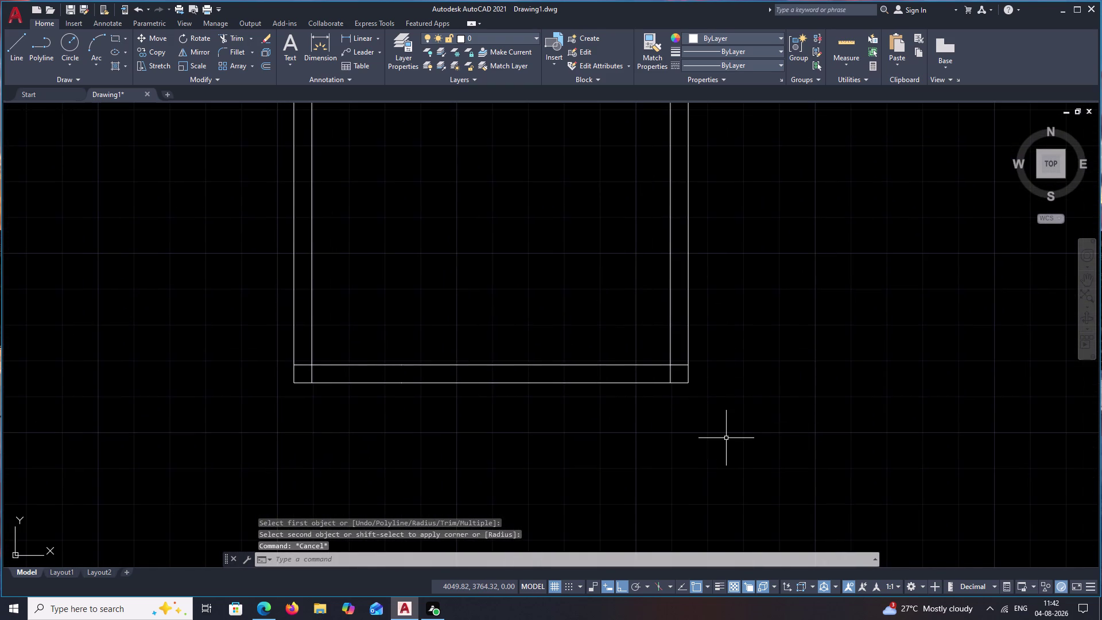
scroll(down, 3)
middle_drag(593, 335, 600, 420)
drag(723, 317, 506, 309)
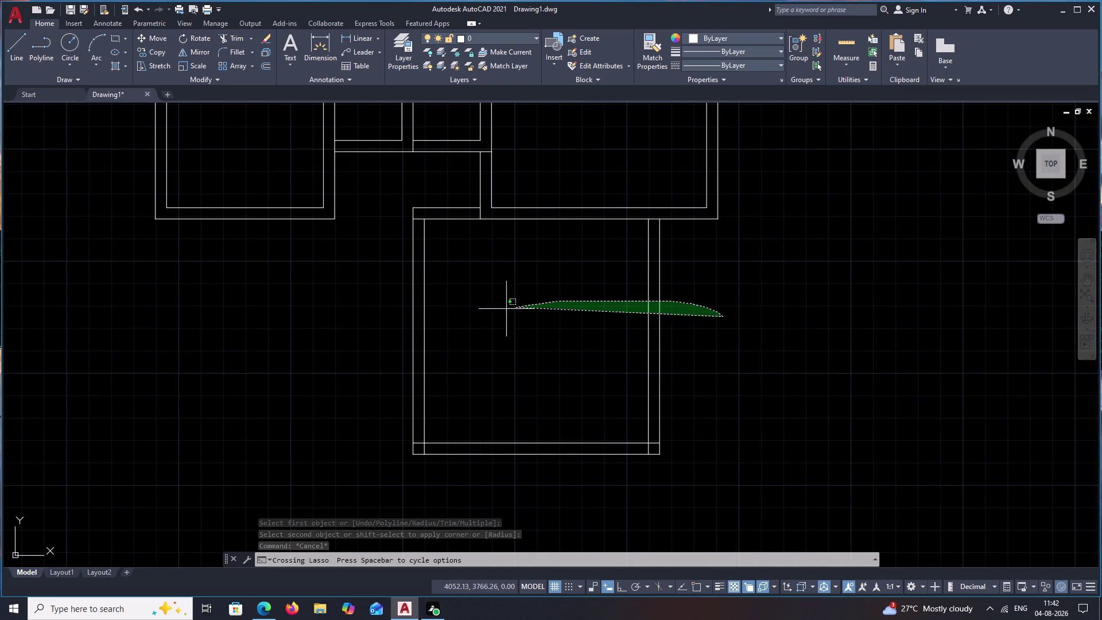
drag(507, 309, 432, 492)
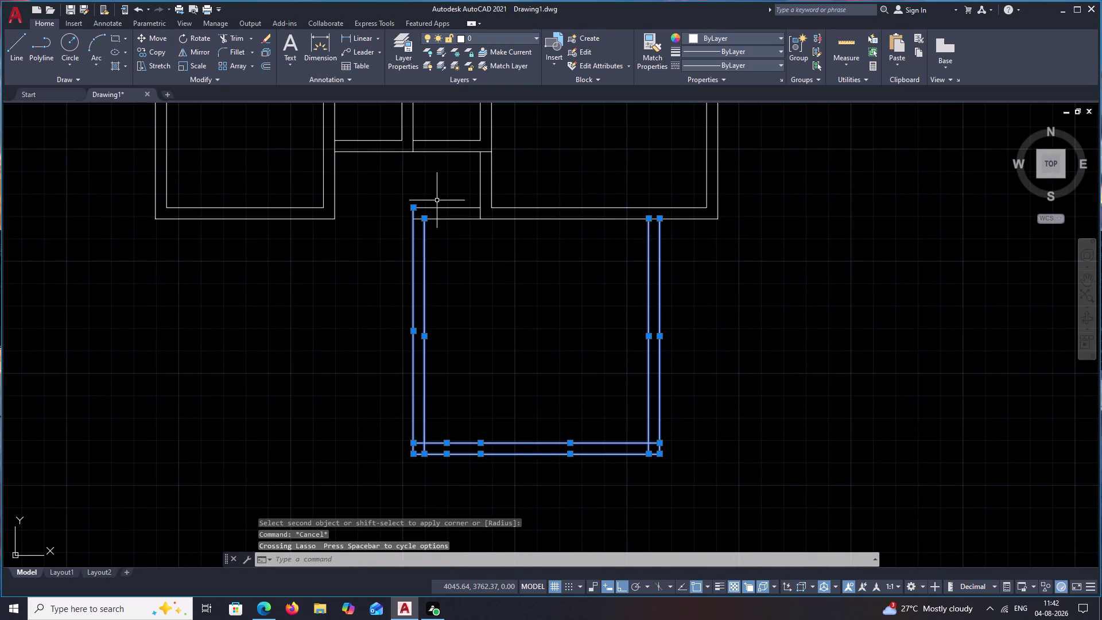
drag(456, 199, 448, 225)
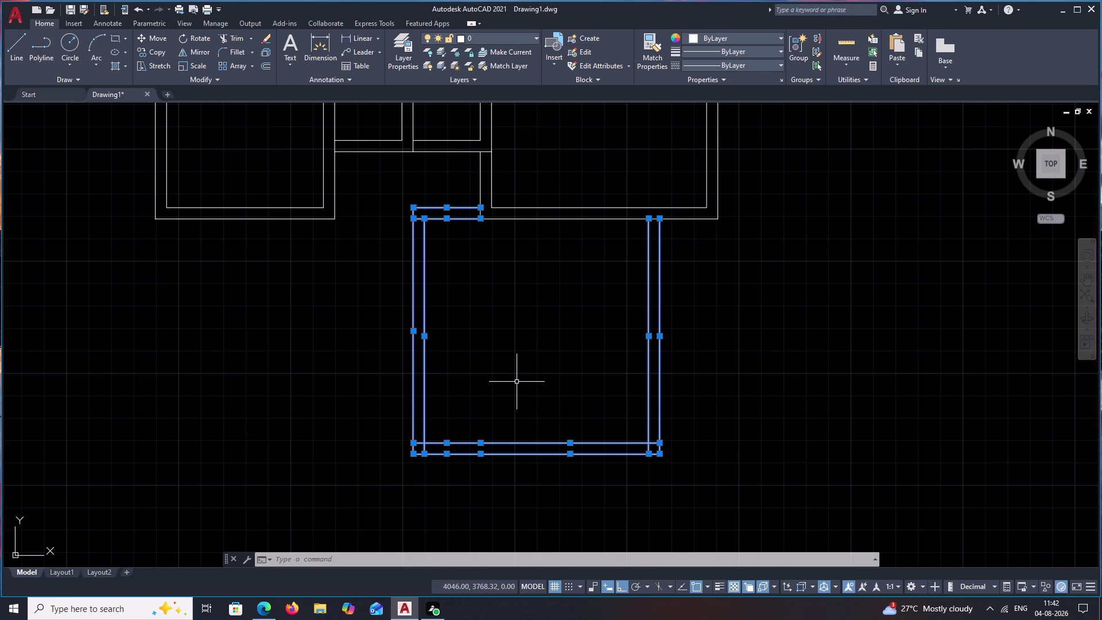
Copy the lower room's walls directly beneath the original room.
text(CO)
key(space)
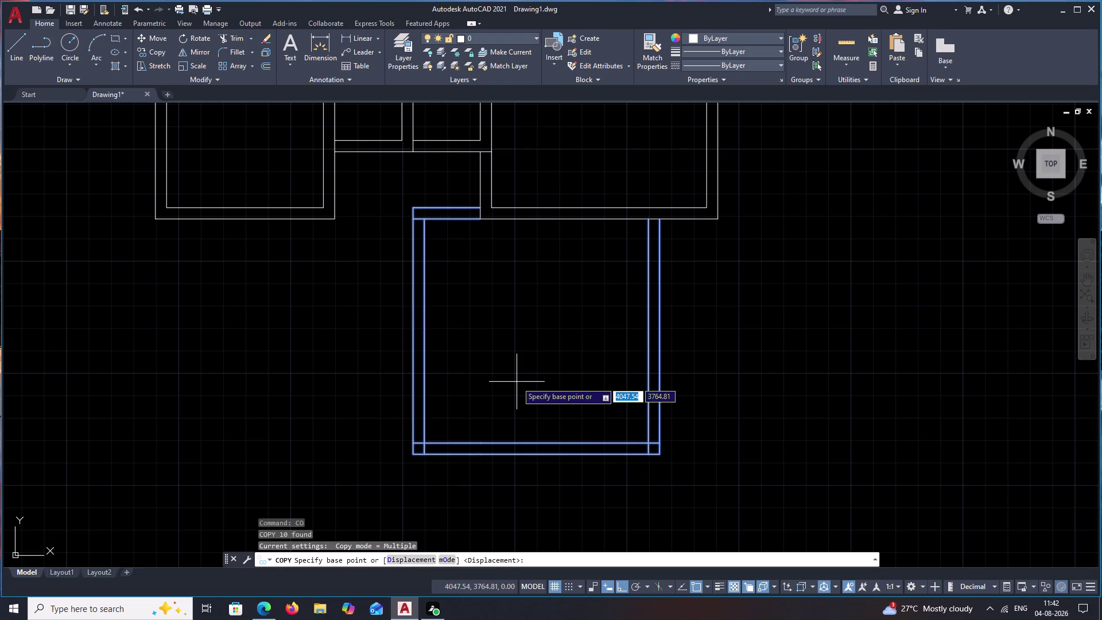
click(661, 218)
middle_drag(688, 476, 682, 425)
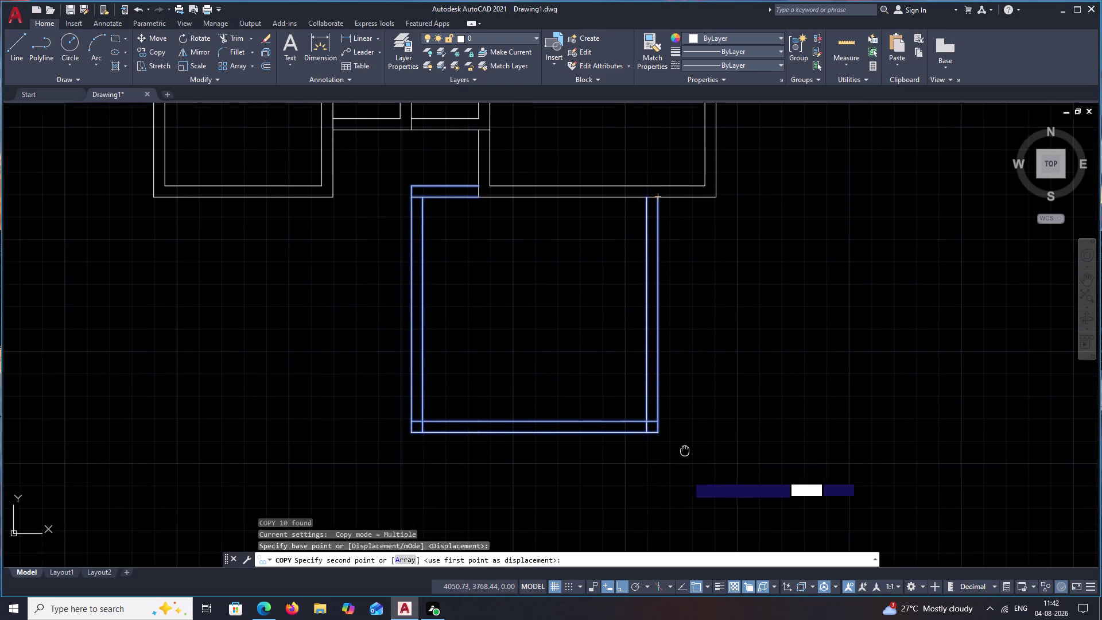
middle_drag(683, 425, 681, 403)
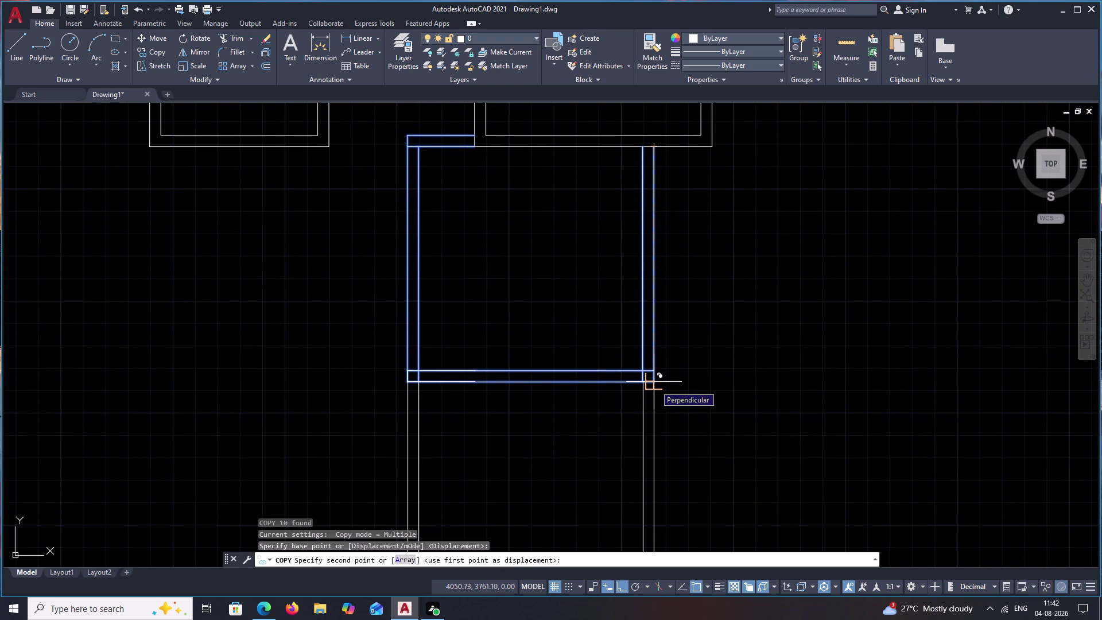
click(655, 386)
key(Escape)
scroll(up, 3)
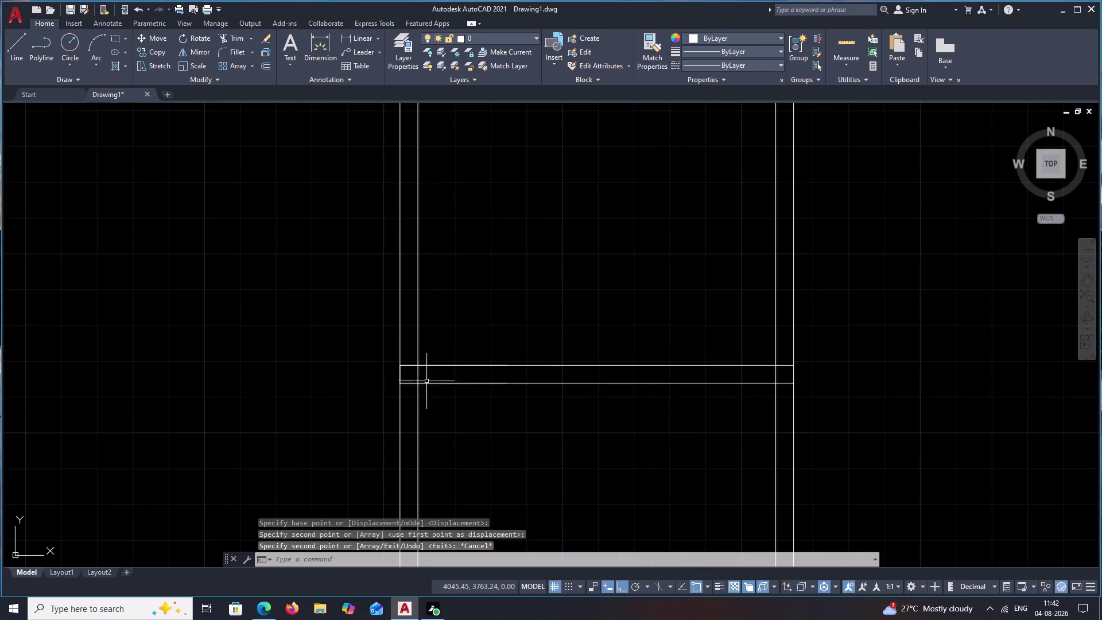
Erase the two doubled wall lines where the stacked rooms meet.
click(466, 382)
click(461, 365)
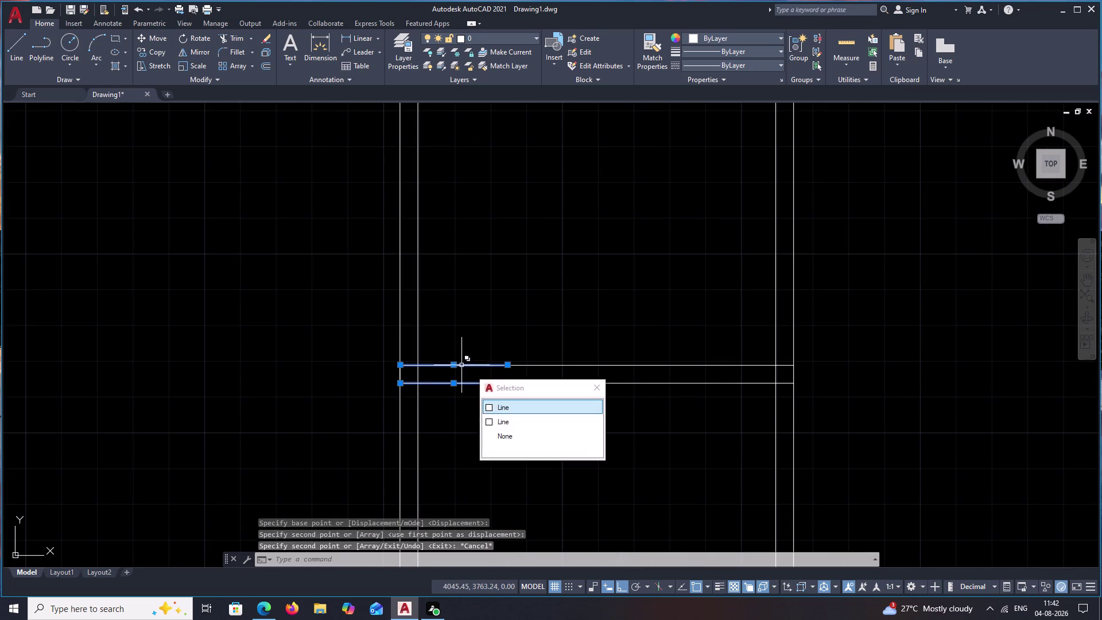
text(E)
key(space)
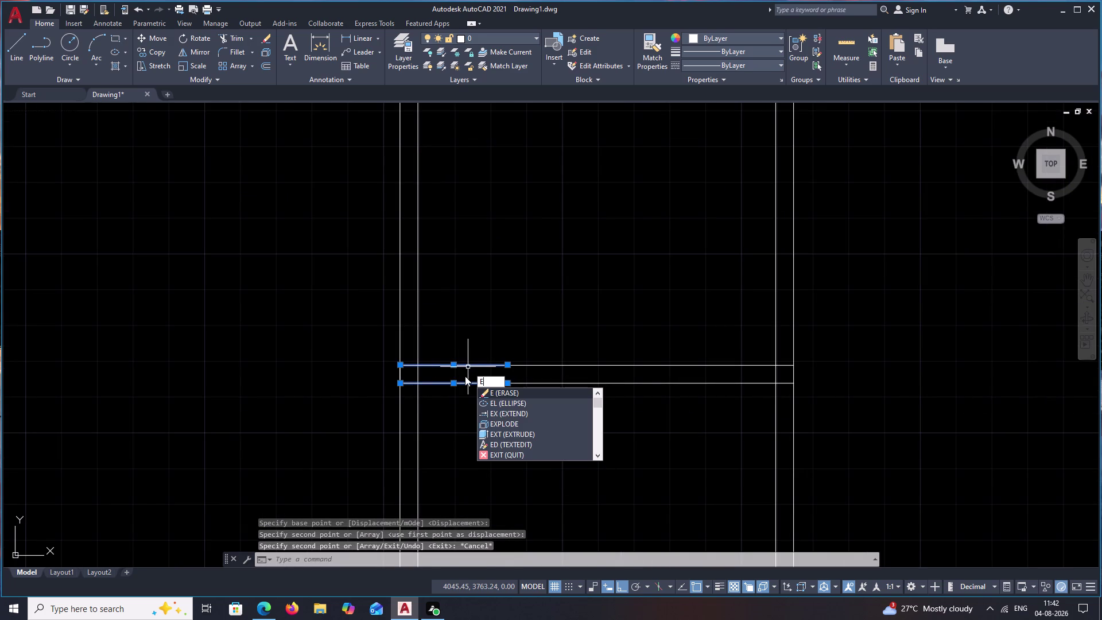
key(e)
key(BackSpace)
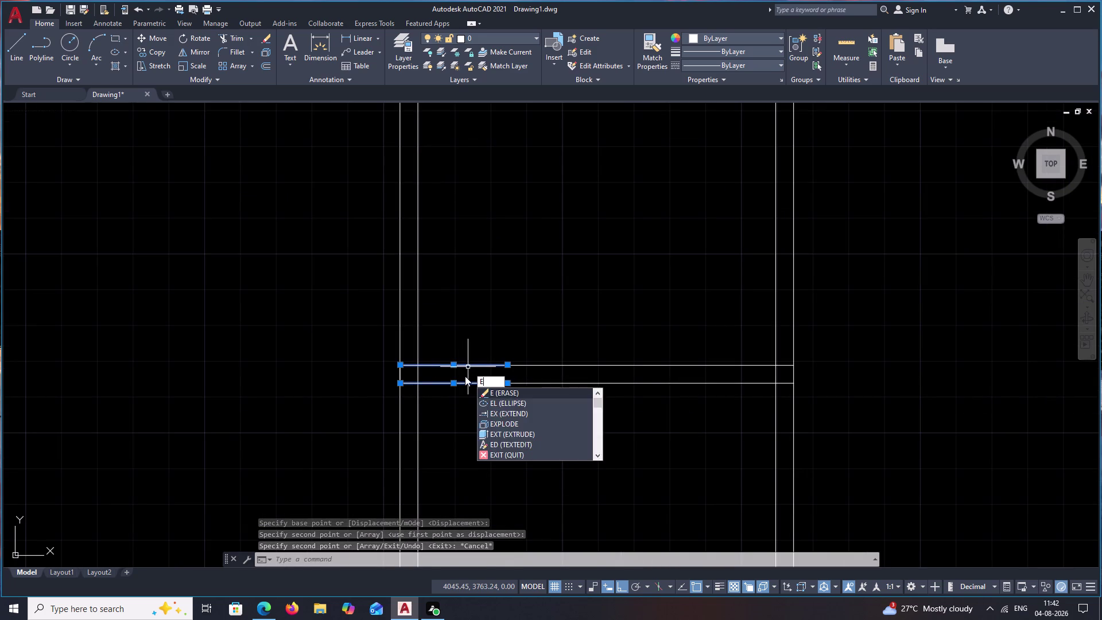
key(space)
scroll(down, 3)
middle_drag(502, 407, 510, 324)
middle_drag(528, 356, 528, 348)
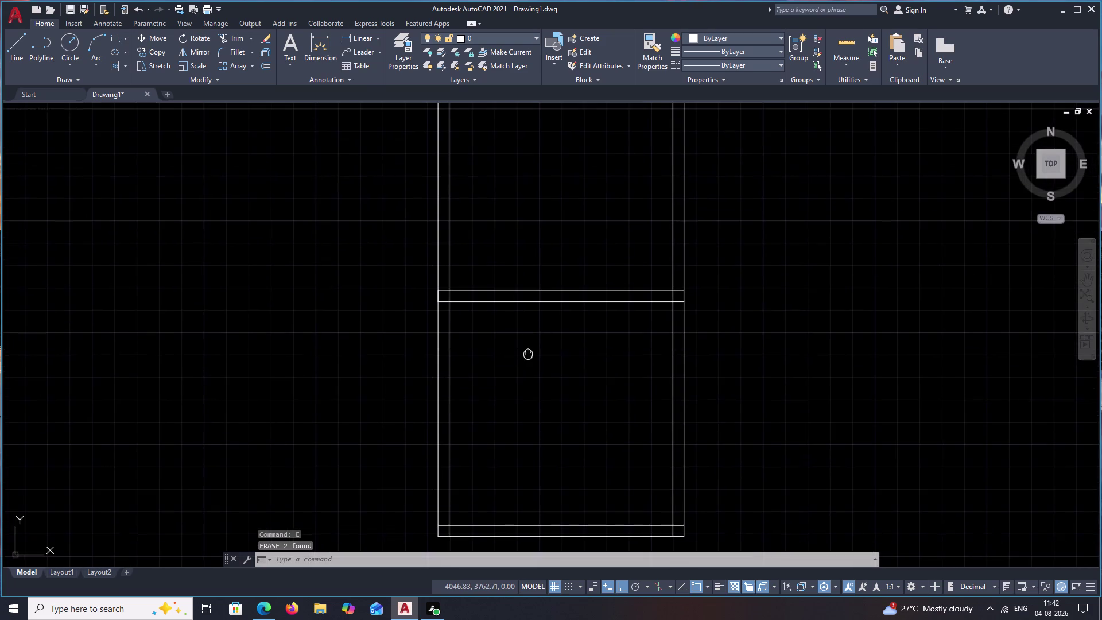
middle_drag(528, 347, 529, 318)
key(Escape)
middle_drag(751, 386, 749, 346)
scroll(down, 3)
middle_drag(749, 349, 752, 364)
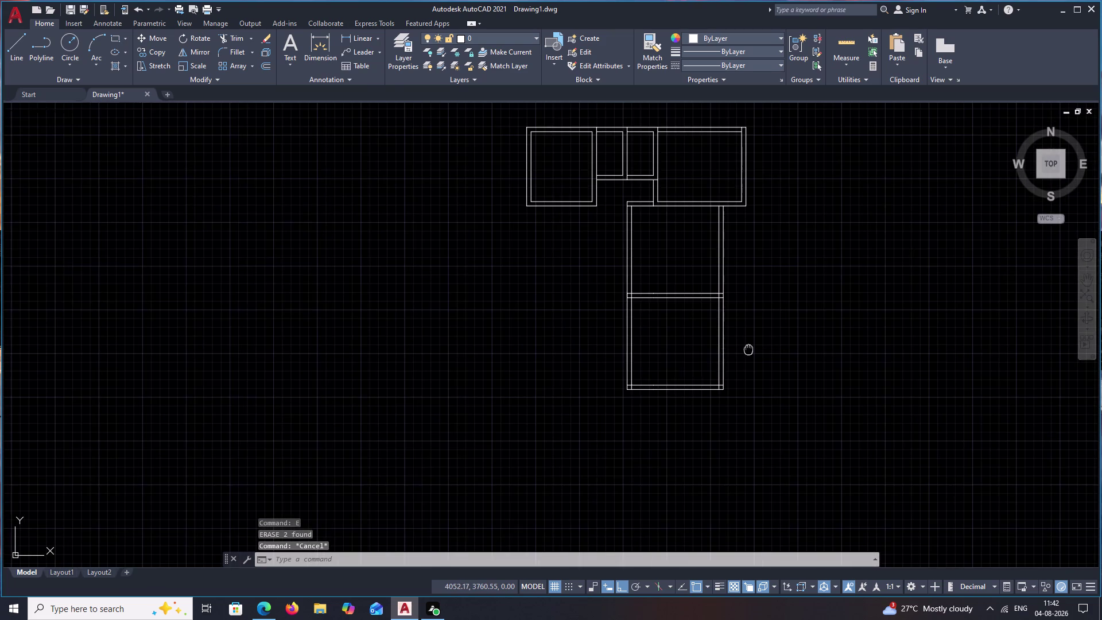
middle_drag(752, 364, 765, 390)
middle_drag(580, 364, 623, 363)
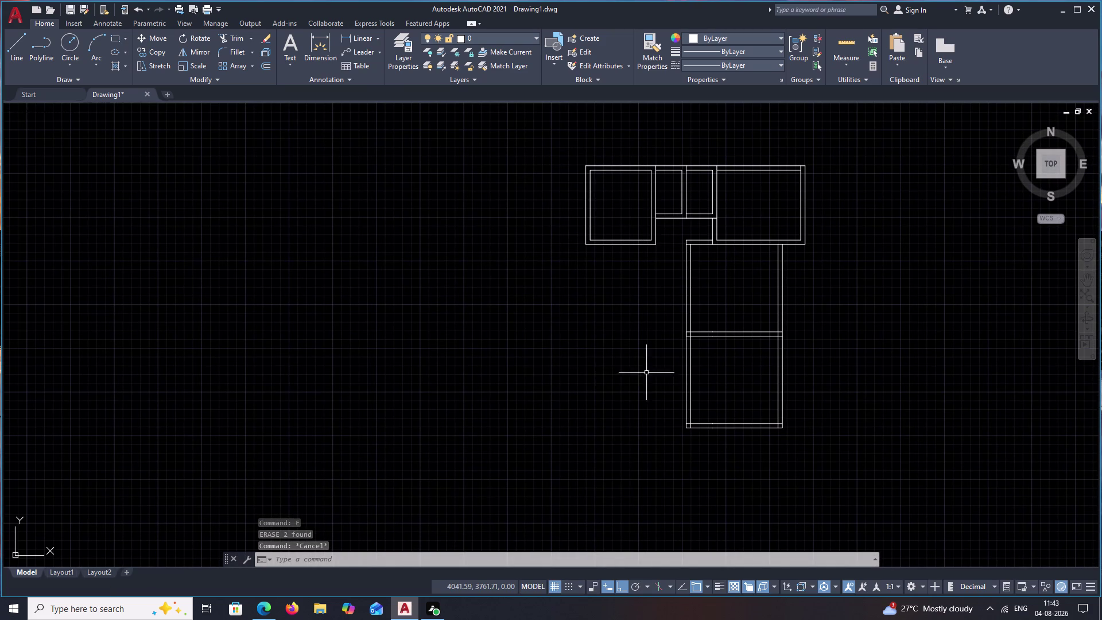
scroll(up, 3)
middle_drag(679, 347, 656, 282)
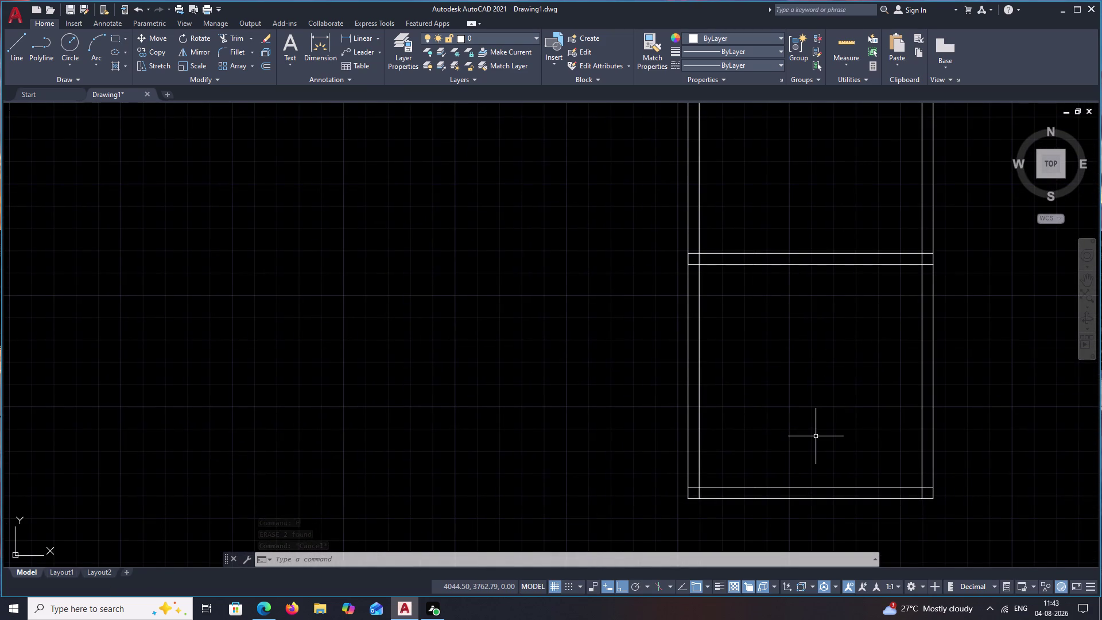
Draw a 6-unit line left from the lower room's bottom-left corner.
key(l)
key(space)
click(683, 497)
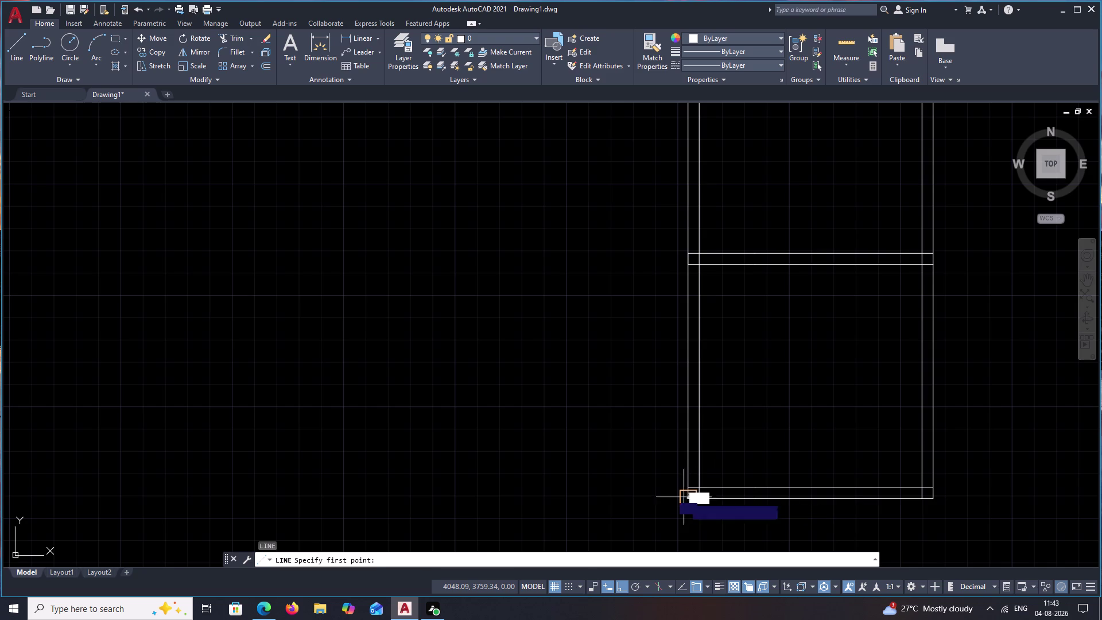
text(6.)
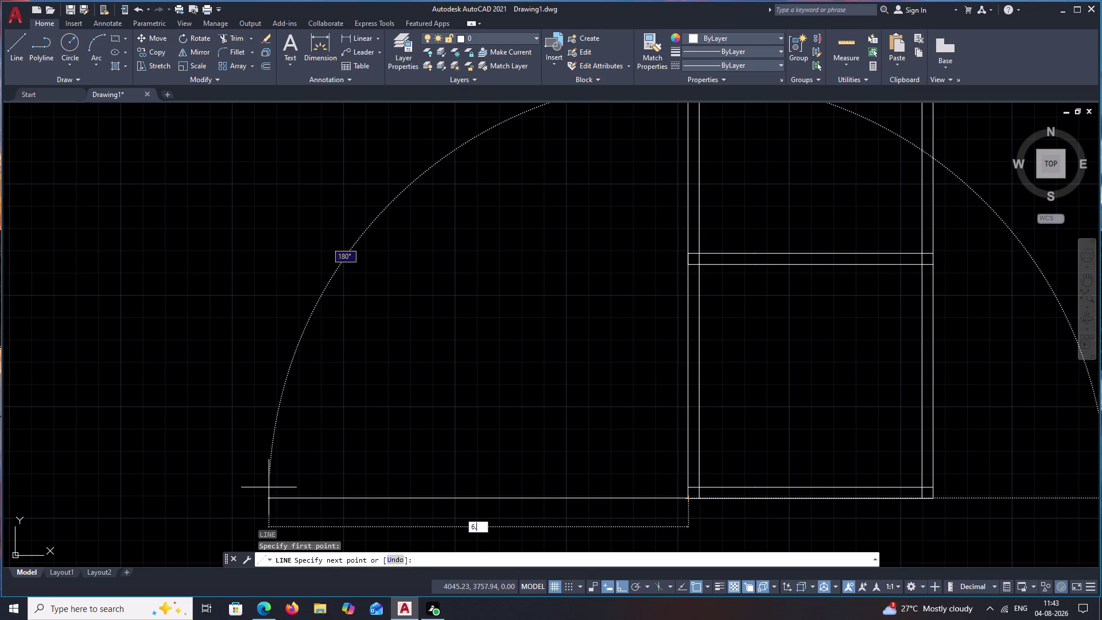
text(6)
text(0)
key(space)
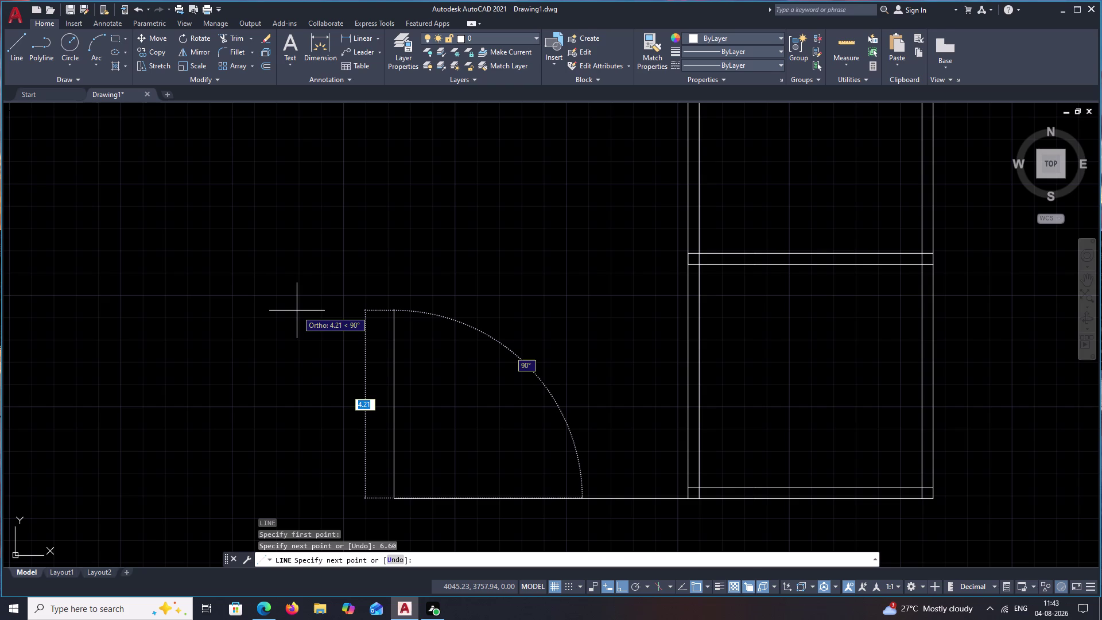
key(Escape)
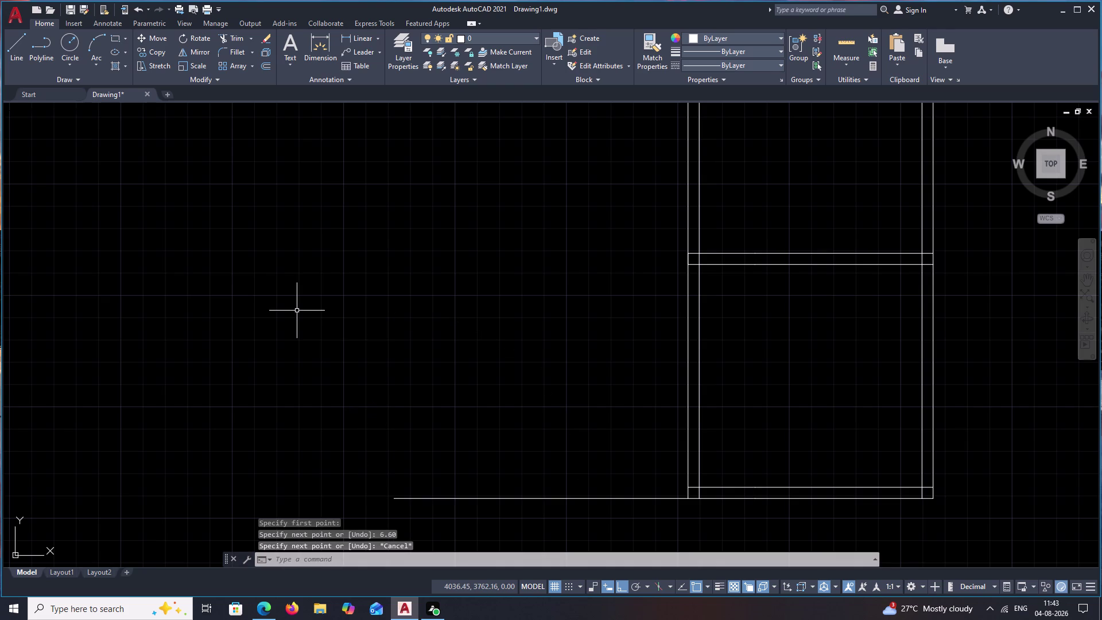
Offset the new line 0.25 upward to double the wall stub.
text(O .25)
key(space)
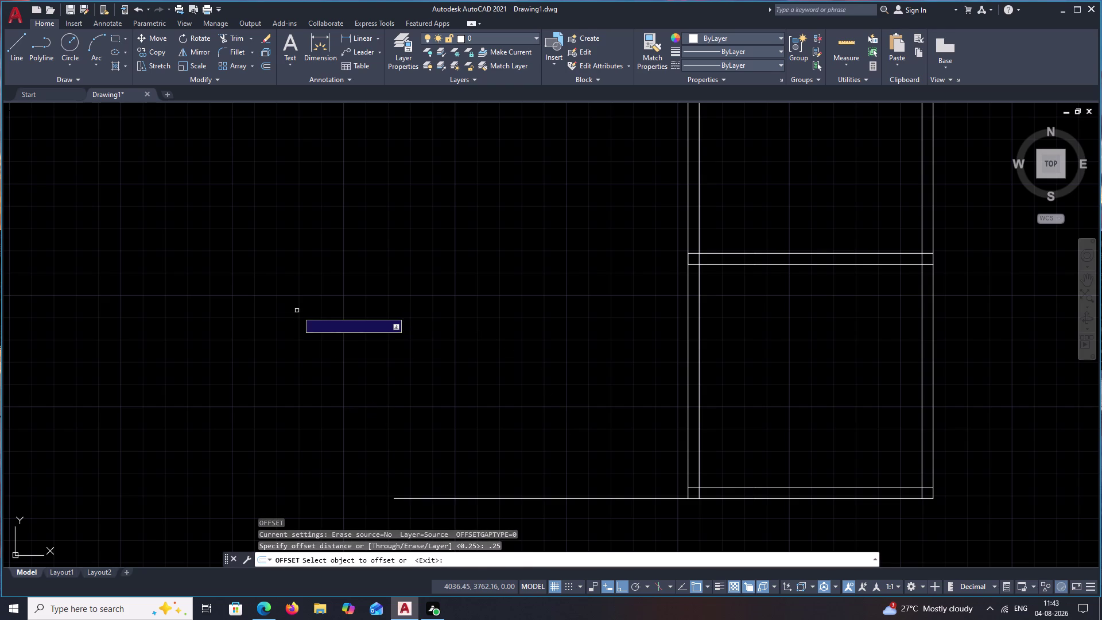
click(500, 498)
click(500, 468)
key(space)
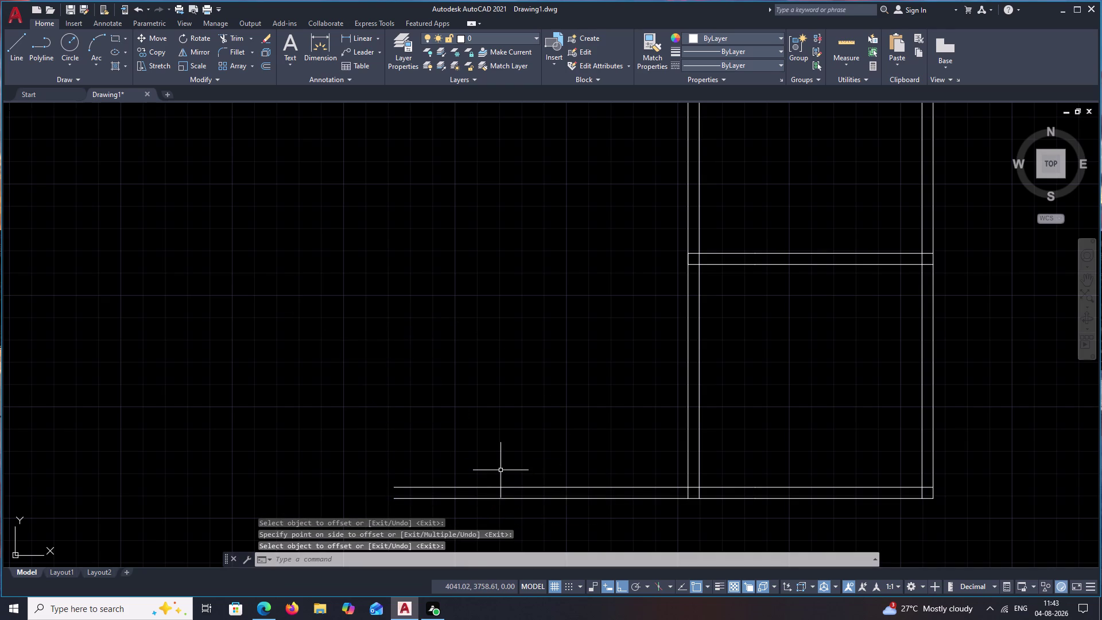
Try a 4.00 offset of the wall line, then undo the extra line.
key(space)
key(5)
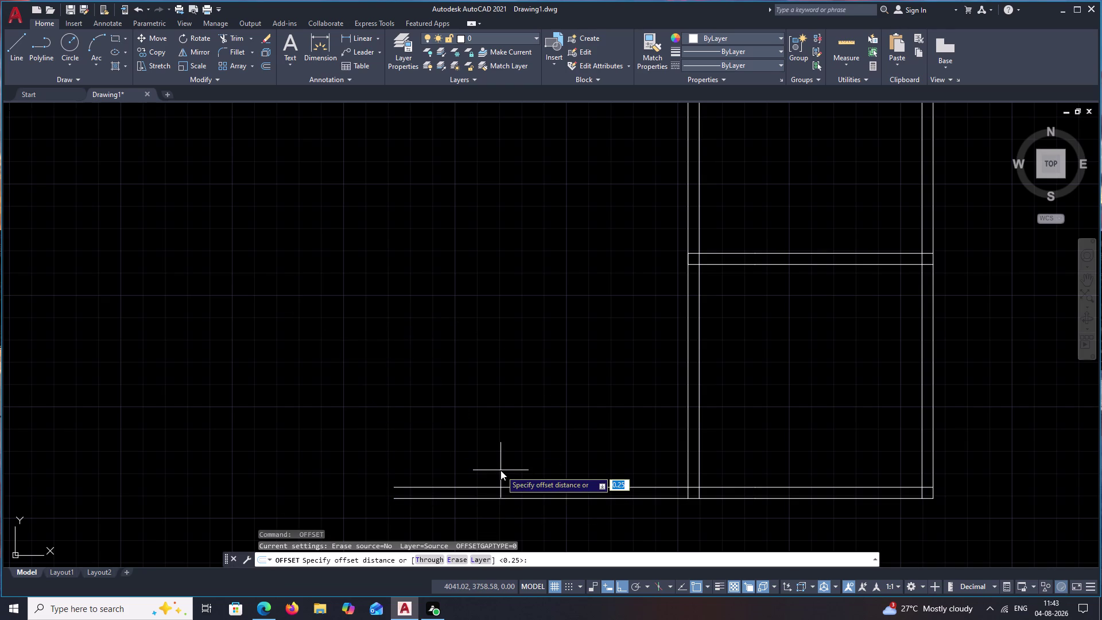
key(BackSpace)
text(4.)
text(00)
key(space)
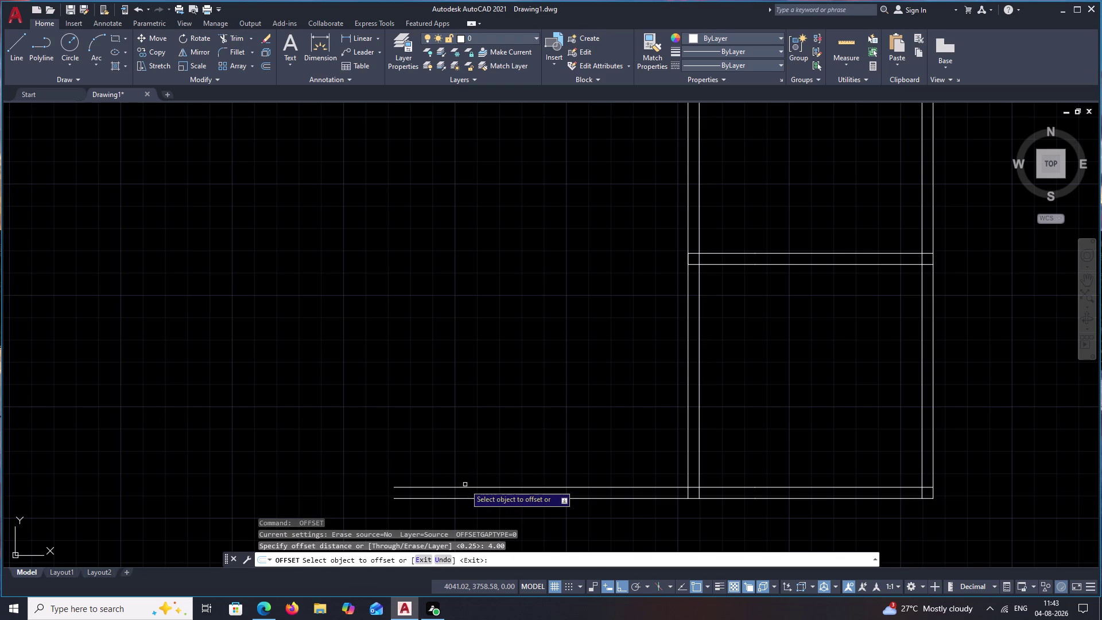
click(467, 487)
click(473, 355)
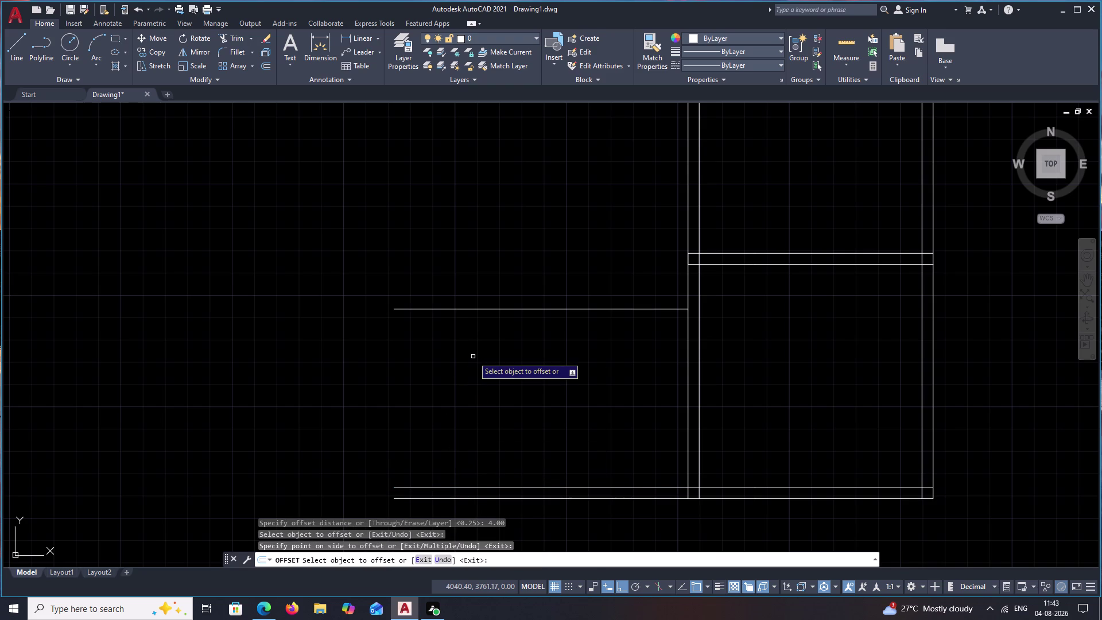
key(ctrl+z)
key(Escape)
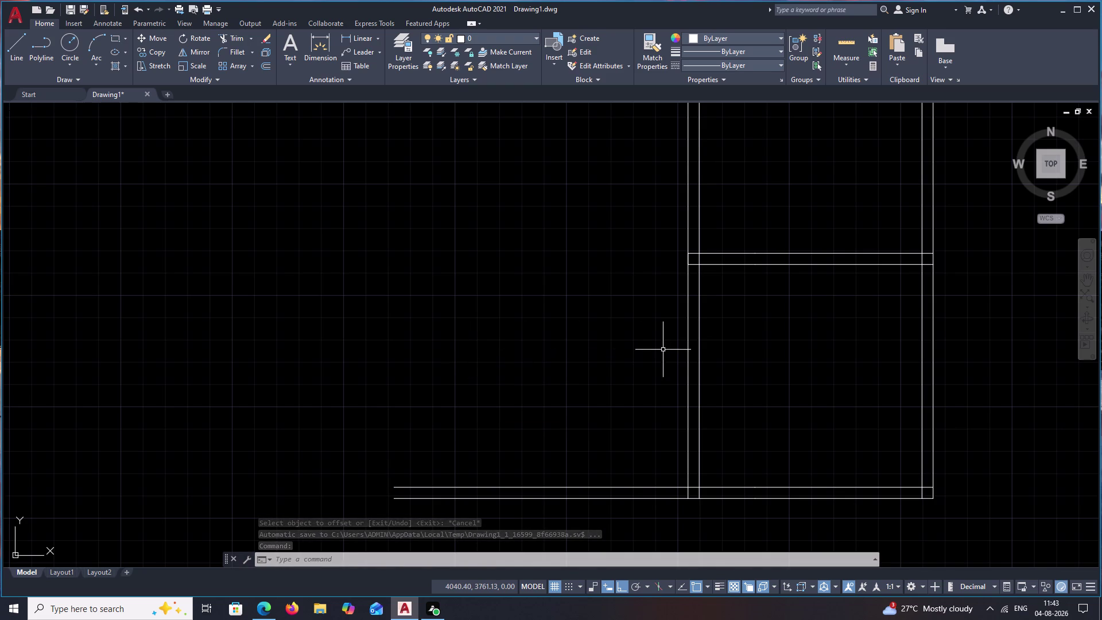
key(Escape)
key(ctrl+z)
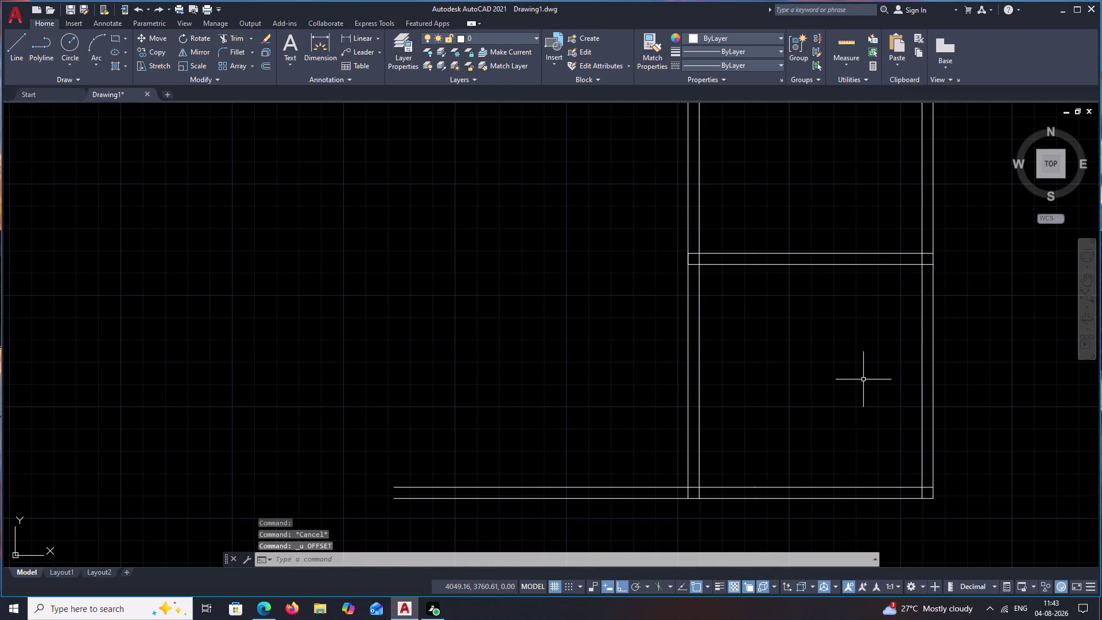
key(ctrl+z)
key(ctrl+z)
key(ctrl+z)
key(ctrl+z)
key(ctrl+z)
key(ctrl+z)
key(ctrl+z)
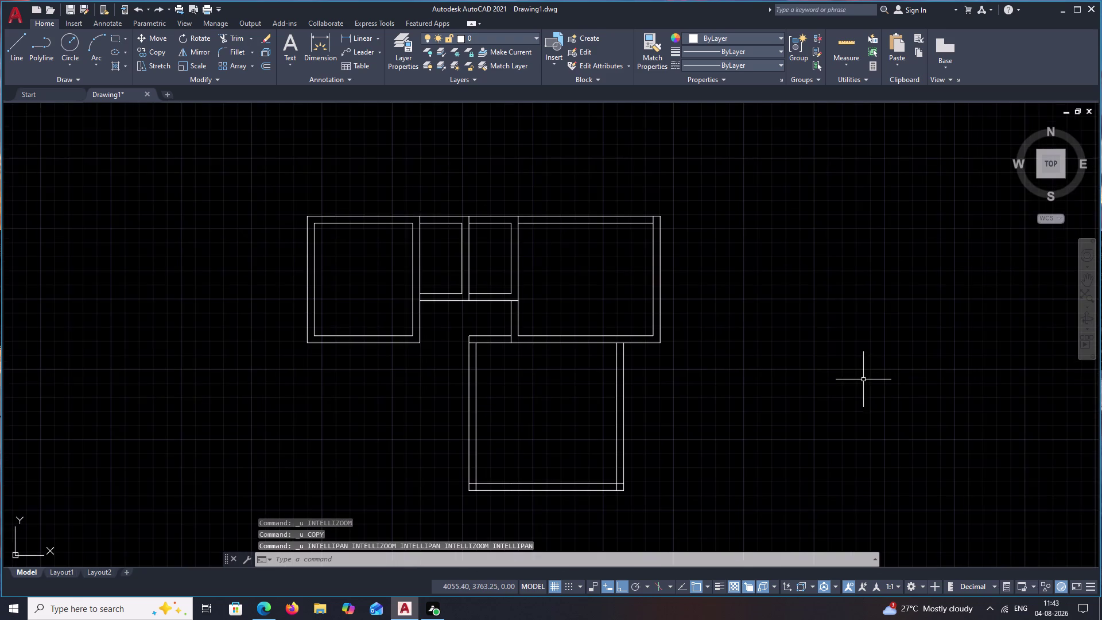
middle_drag(746, 428, 737, 313)
key(Escape)
key(l)
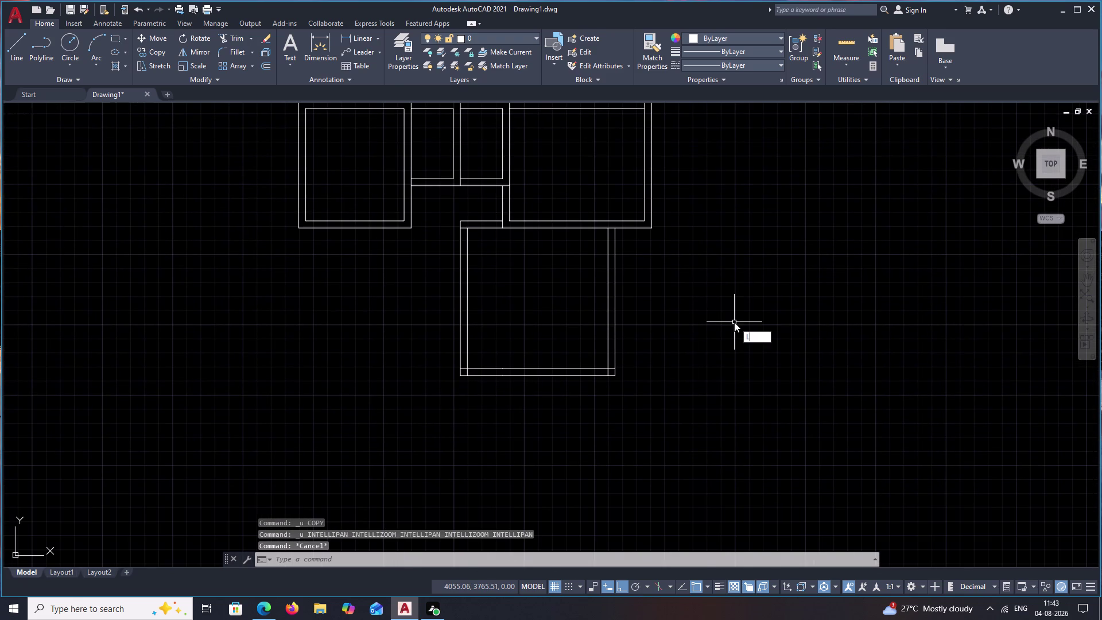
key(space)
click(616, 376)
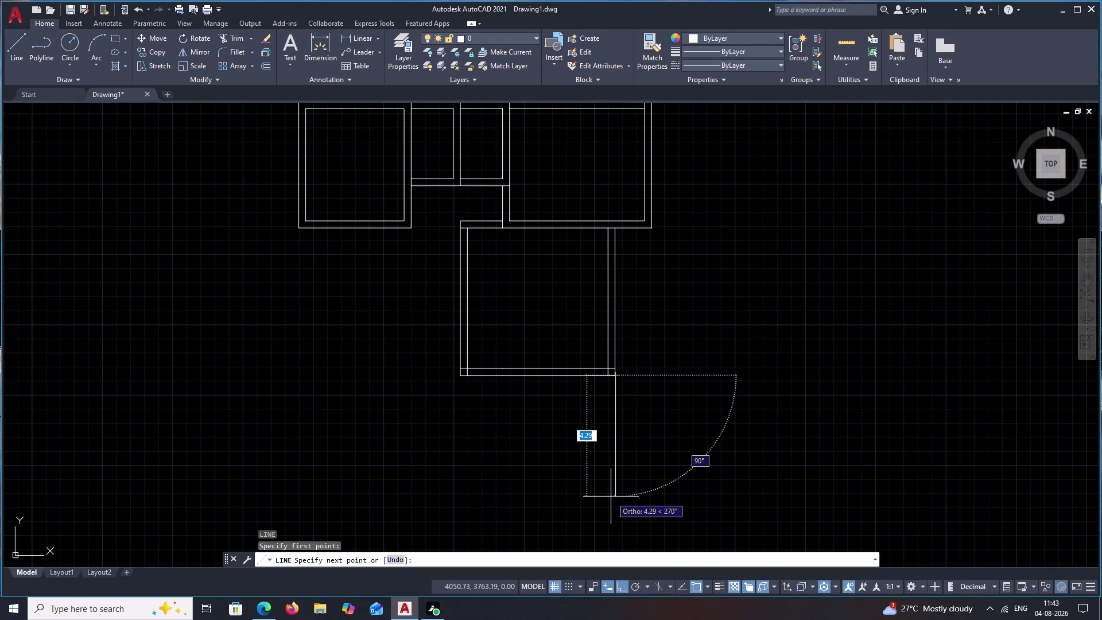
text(4.00)
key(space)
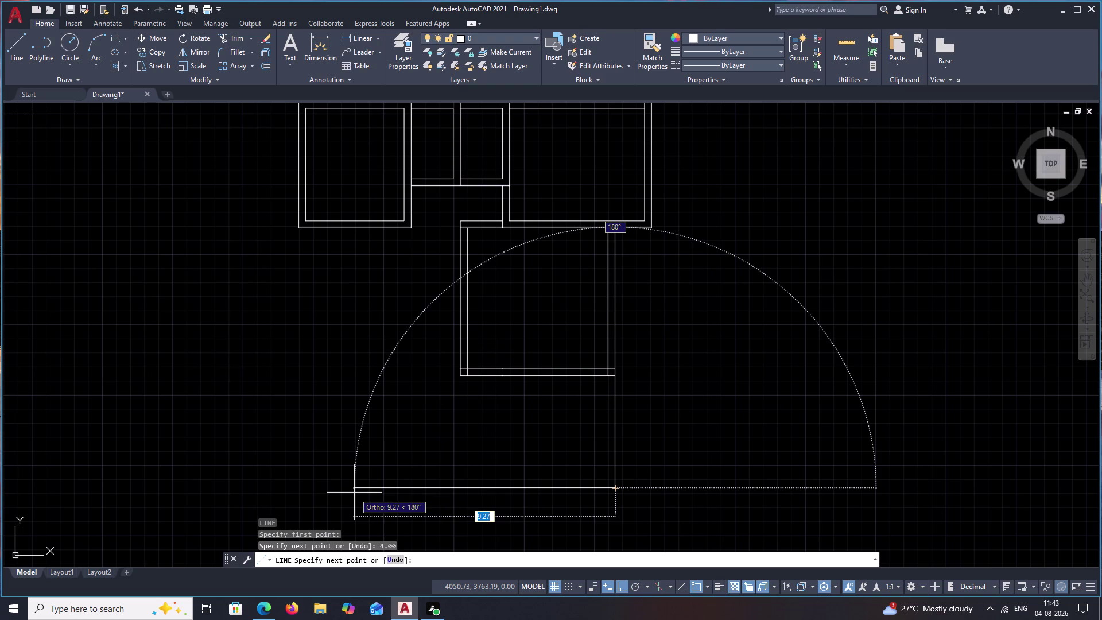
text(5.00)
key(space)
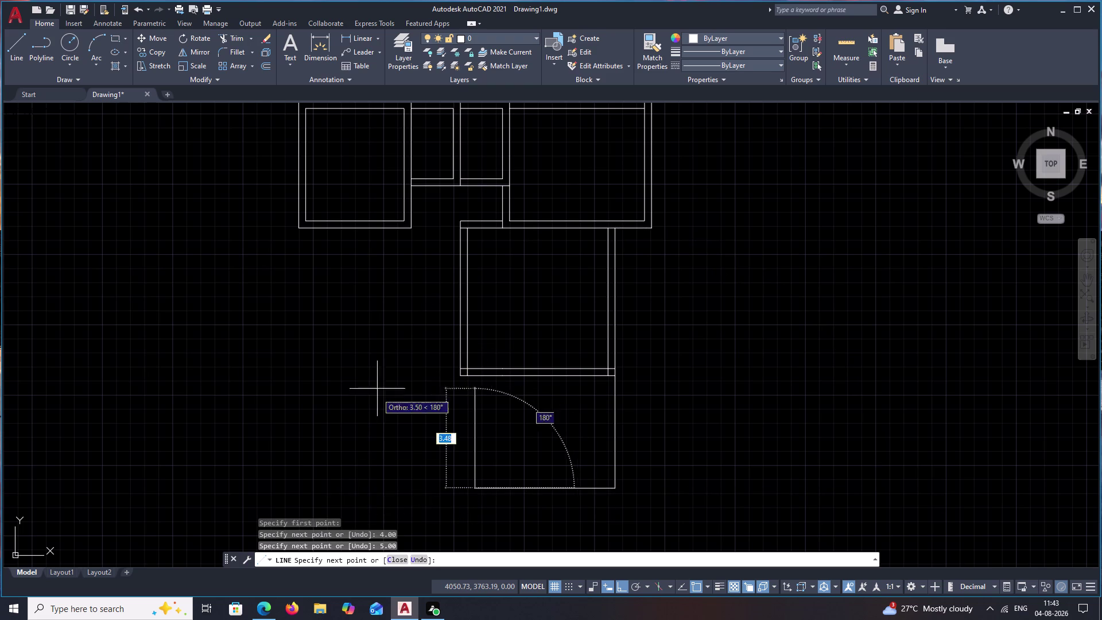
key(ctrl+z)
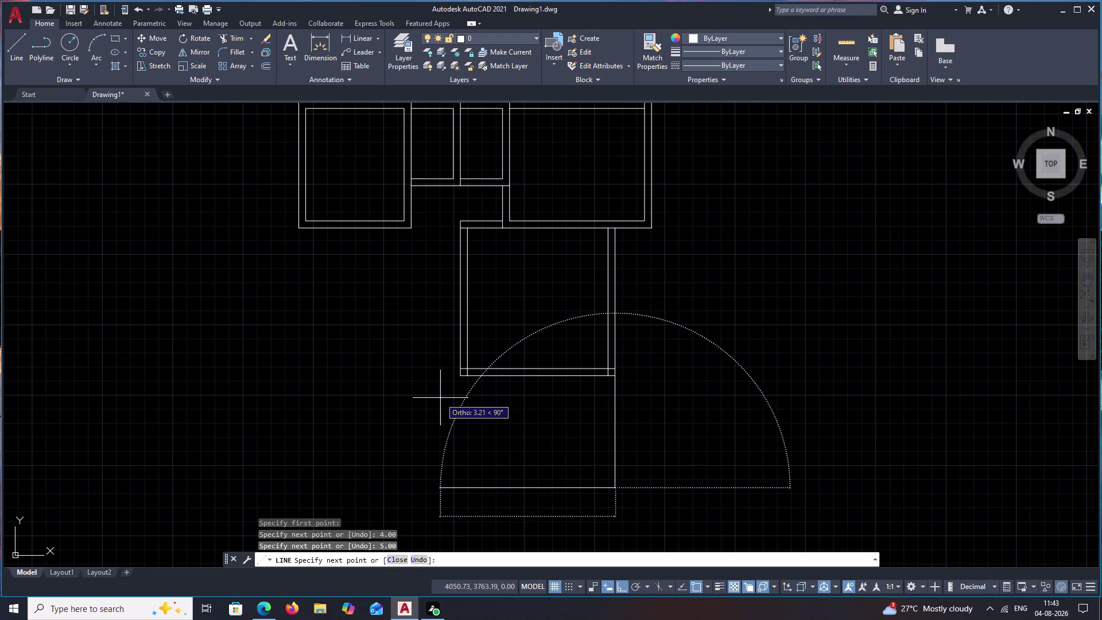
key(Escape)
drag(648, 397, 582, 418)
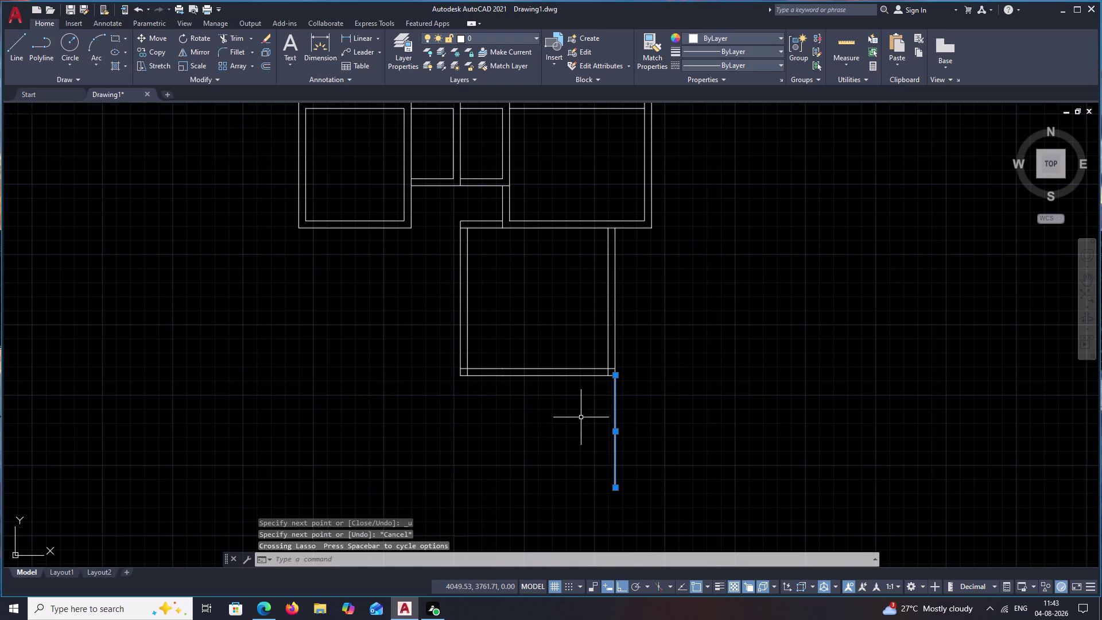
text(E)
key(space)
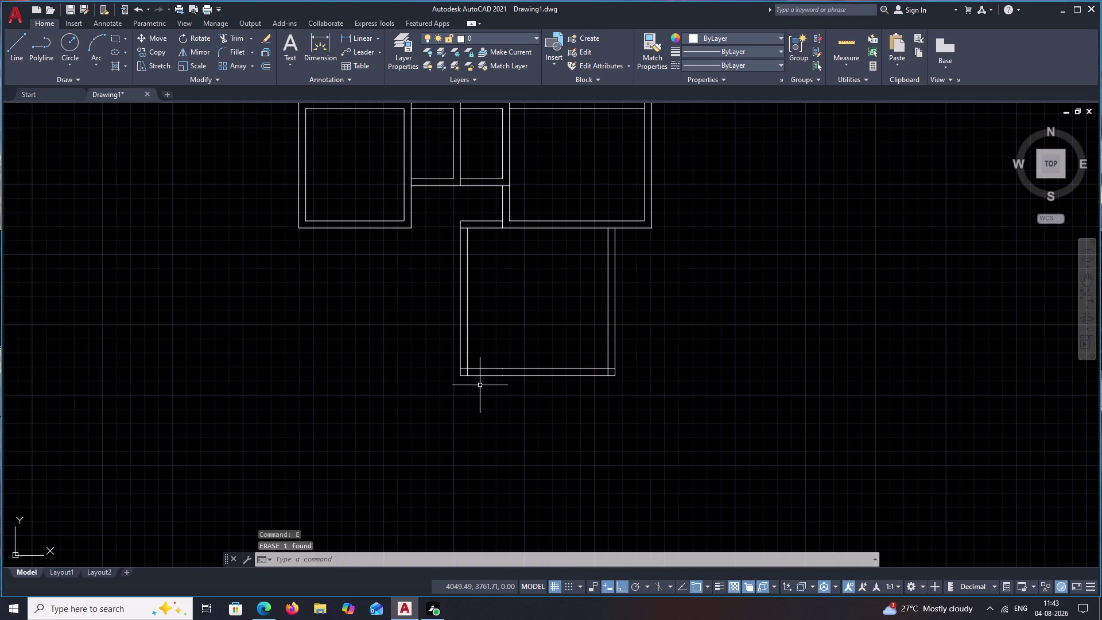
text(L)
key(space)
click(463, 380)
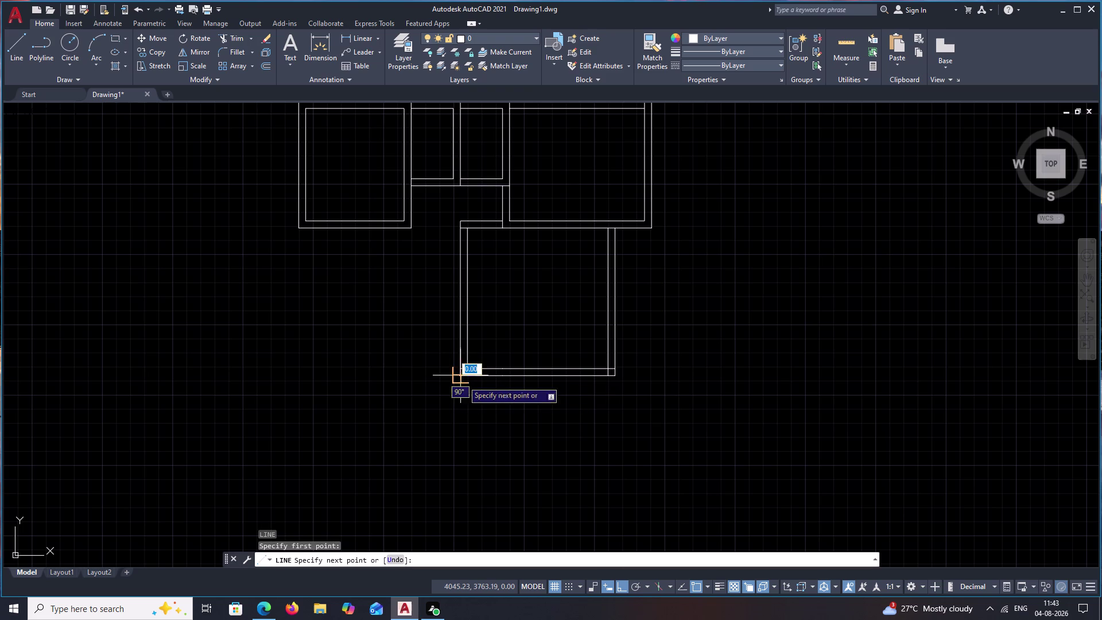
text(4.00)
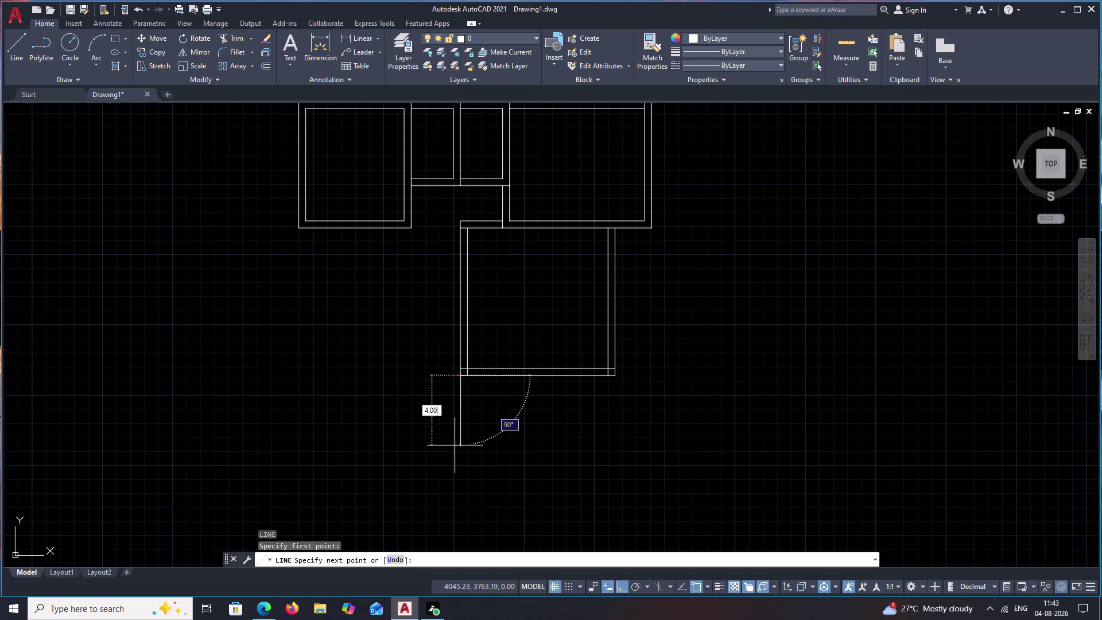
key(space)
text(5)
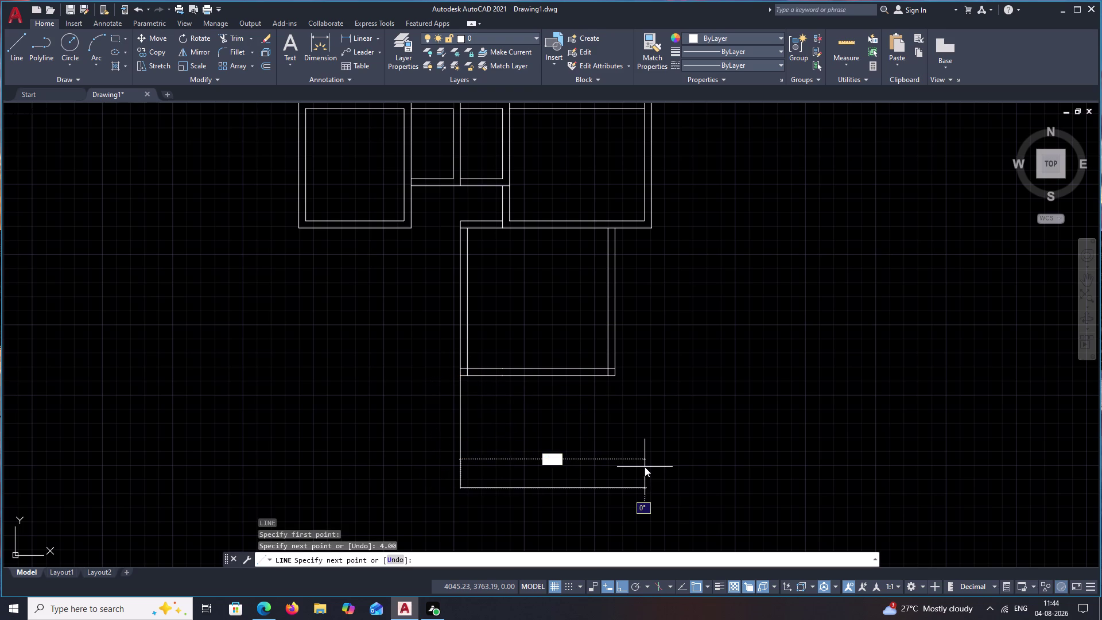
text(.)
text(00)
key(space)
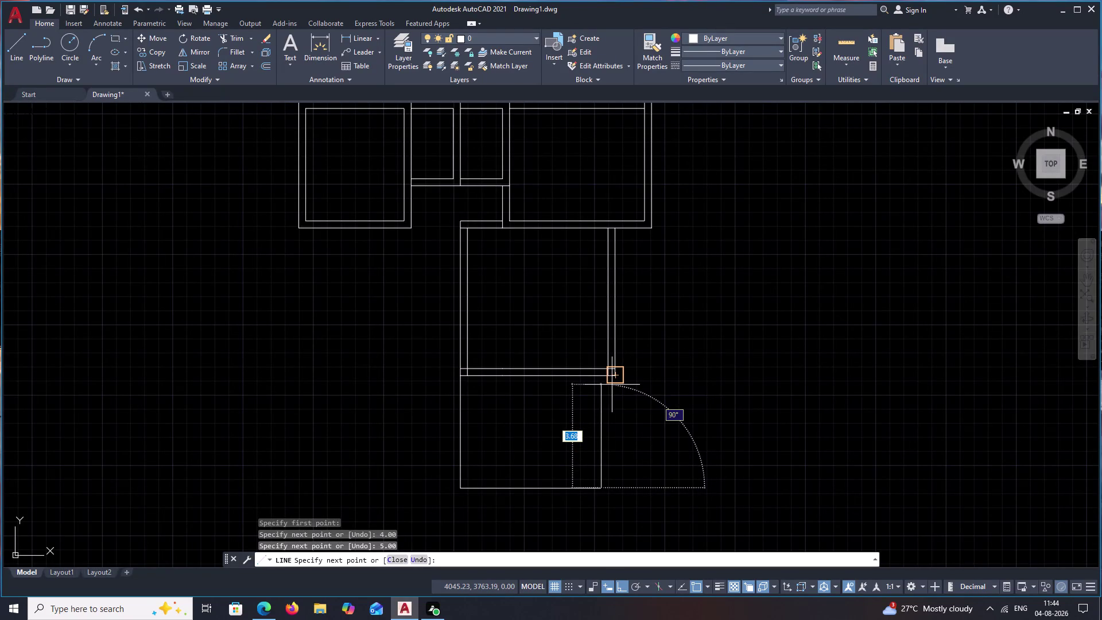
key(Escape)
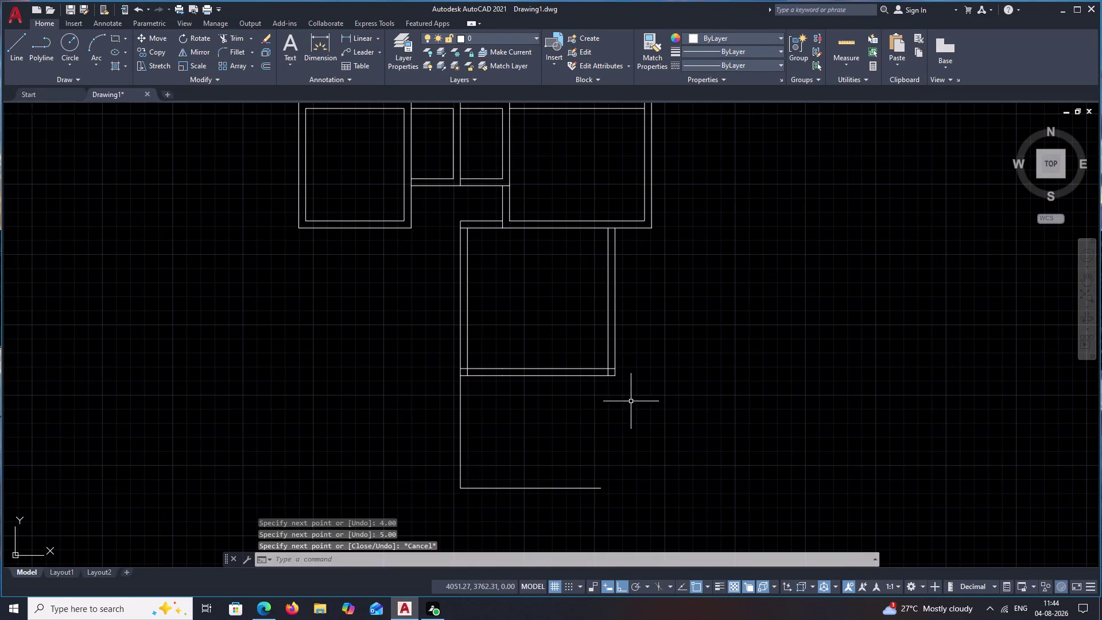
click(460, 426)
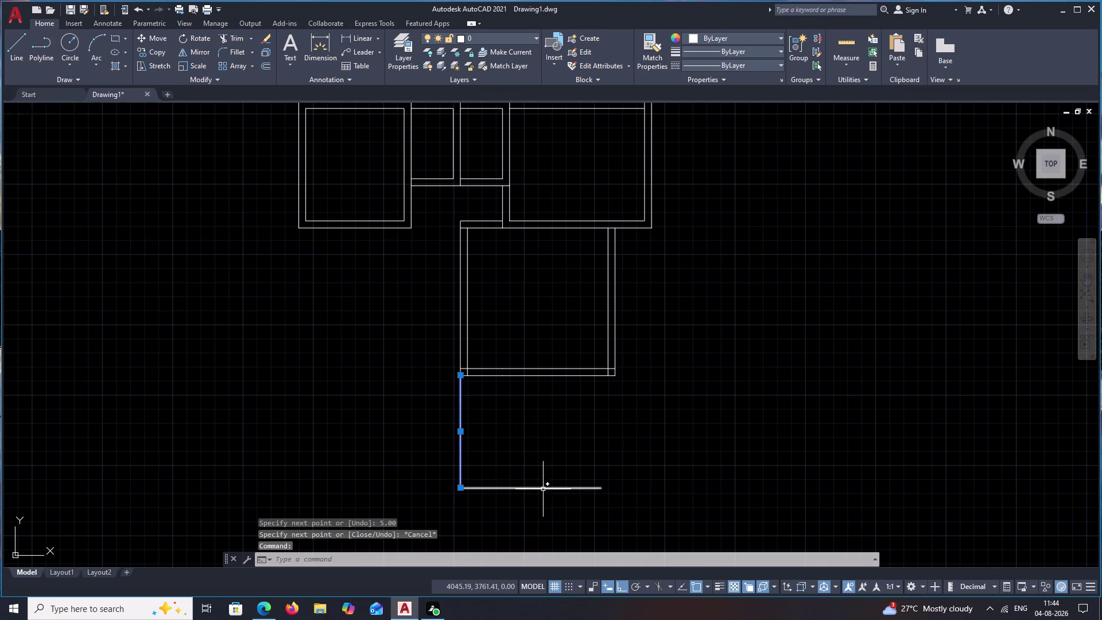
click(543, 490)
key(ctrl+z)
key(ctrl+z)
key(ctrl+z)
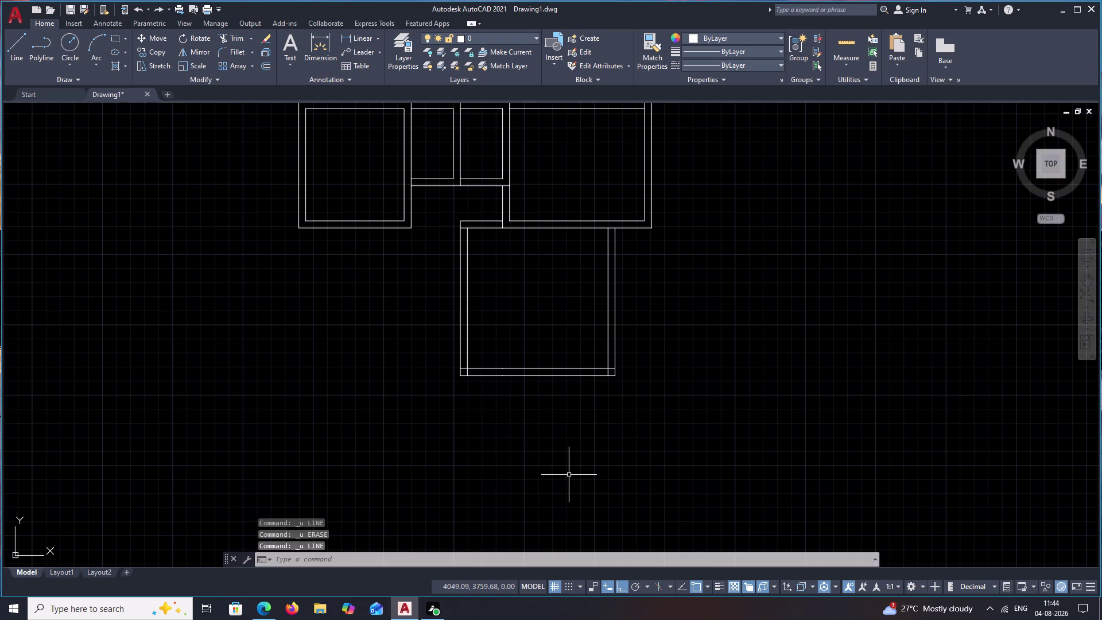
key(ctrl+z)
key(ctrl+z)
key(ctrl+z)
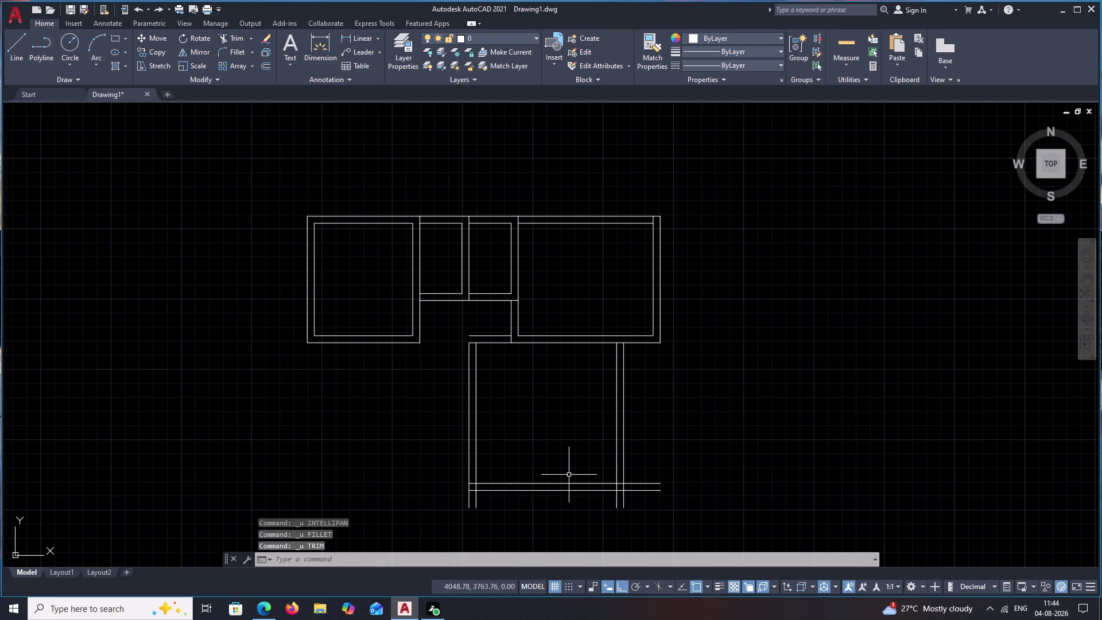
key(ctrl+y)
key(ctrl+y)
key(ctrl+y)
key(ctrl+y)
key(ctrl+y)
key(ctrl+y)
key(ctrl+y)
key(ctrl+y)
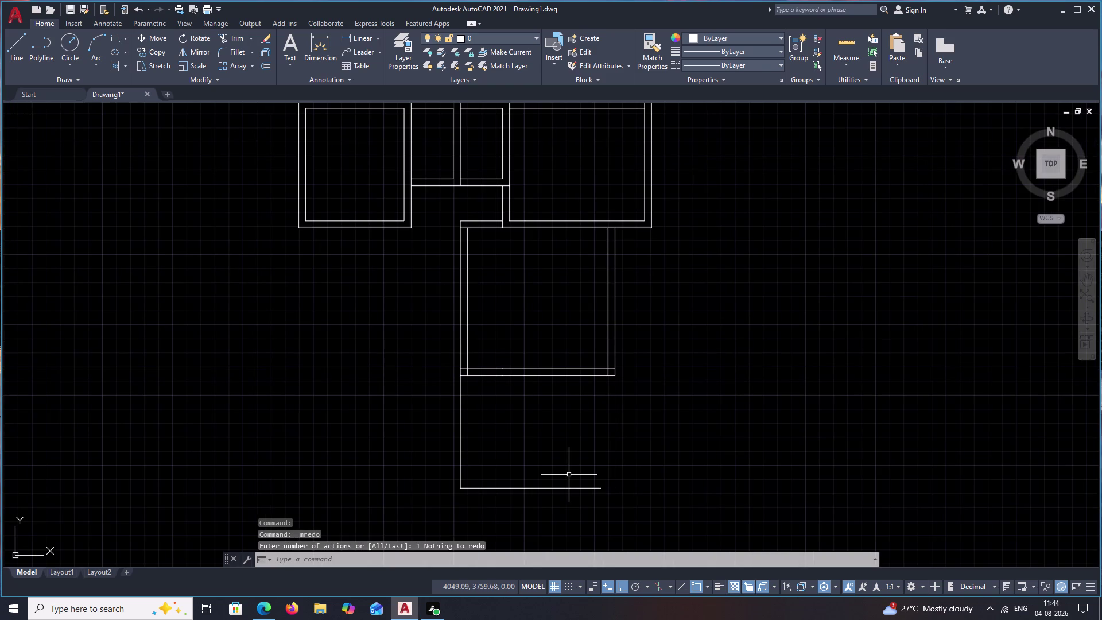
key(ctrl+y)
key(ctrl+y)
key(ctrl+y)
key(ctrl+y)
key(ctrl+y)
text(Y)
text(Y)
key(Escape)
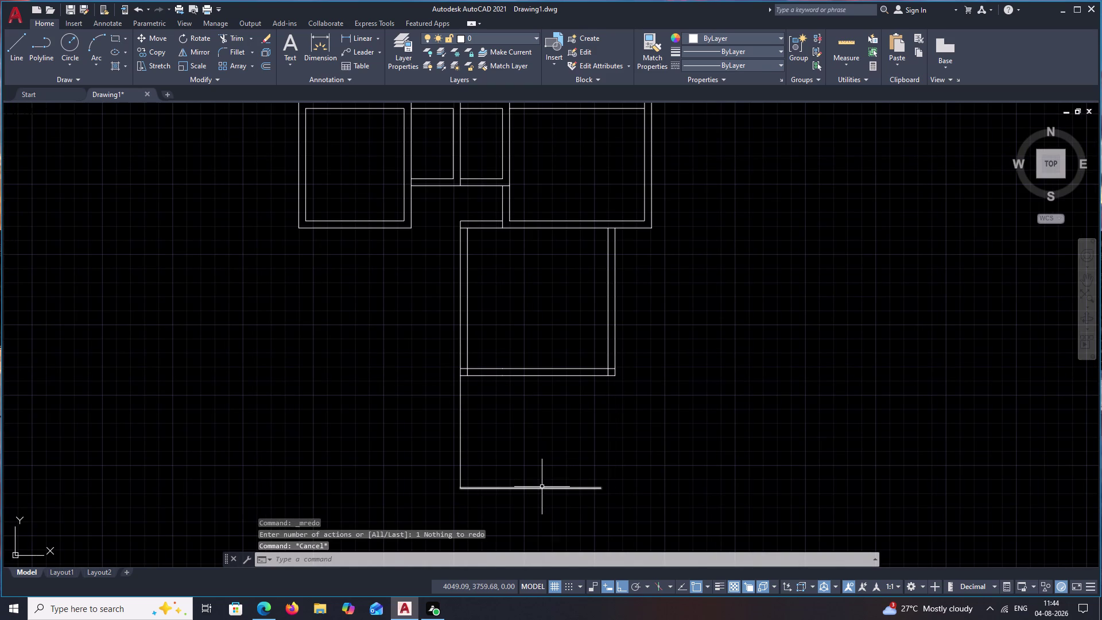
key(ctrl+y)
key(ctrl+y)
key(ctrl+y)
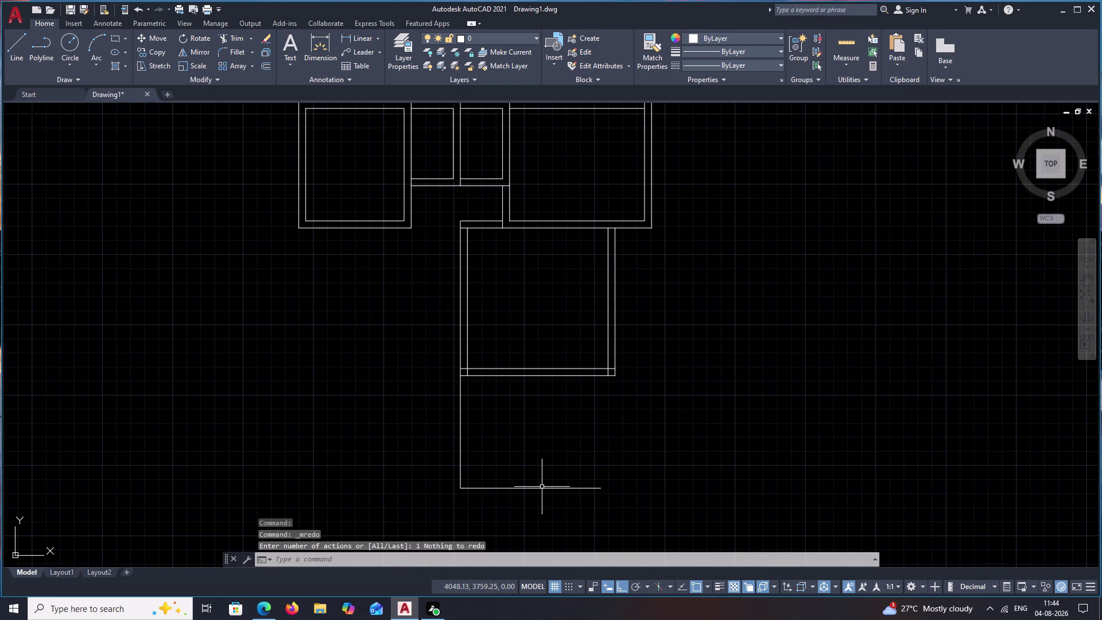
key(ctrl+y)
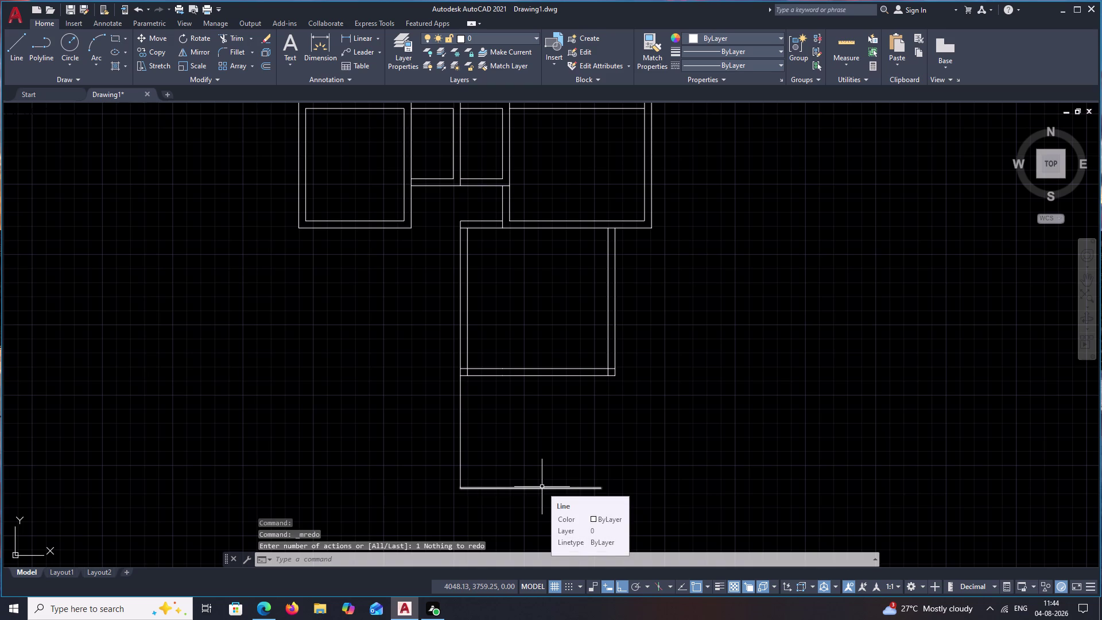
key(ctrl+y)
key(ctrl+y)
key(y)
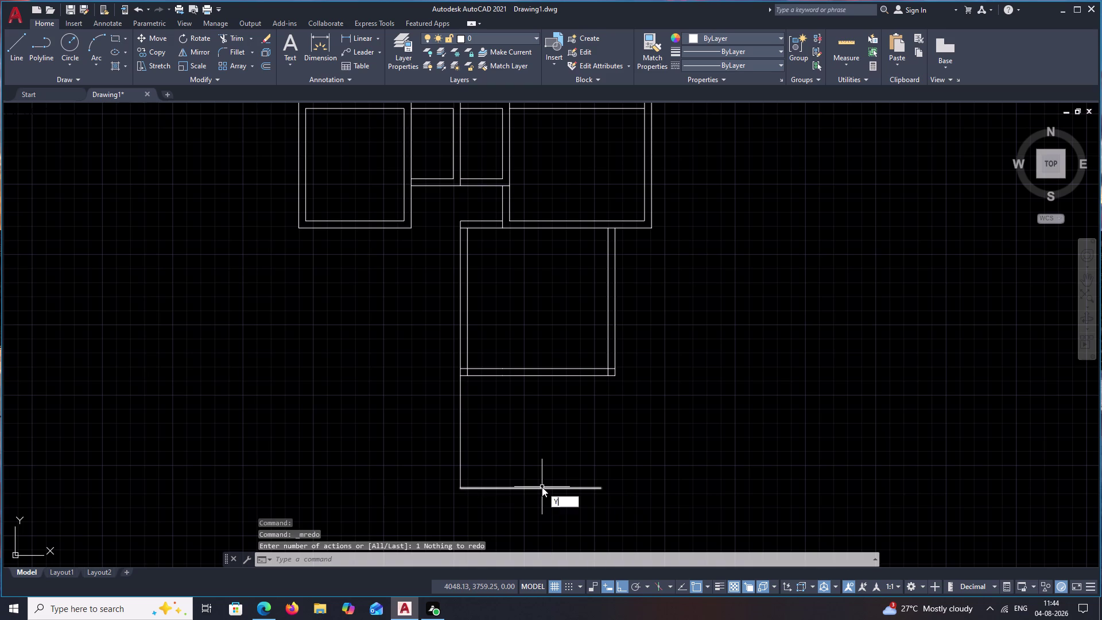
key(ctrl+y)
key(ctrl+y)
key(ctrl+y)
key(ctrl+y)
key(ctrl+y)
key(BackSpace)
key(BackSpace)
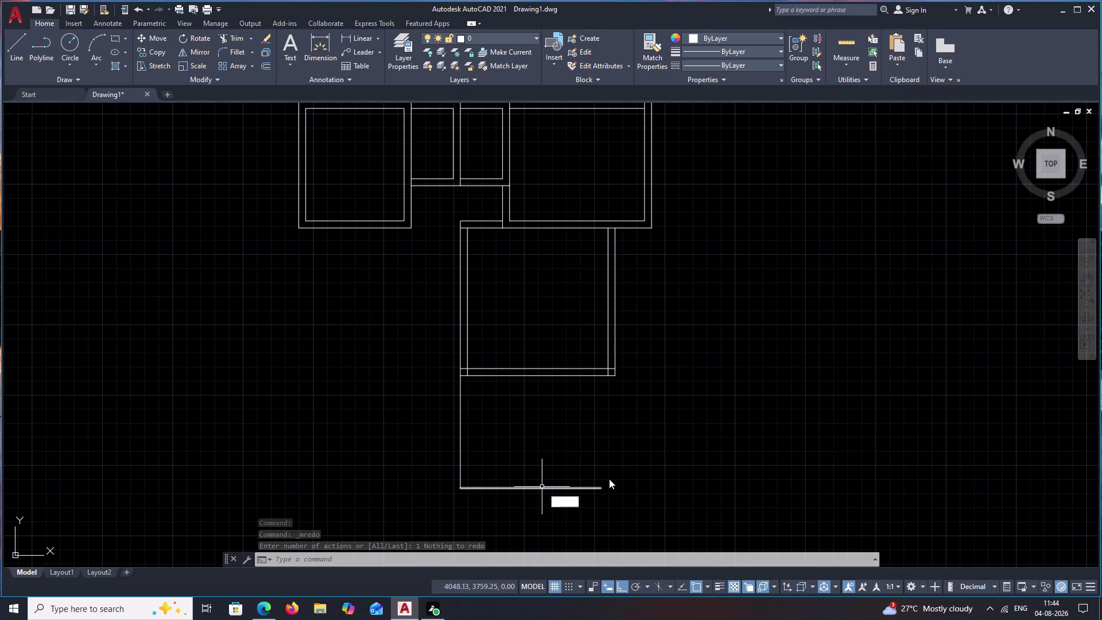
key(Escape)
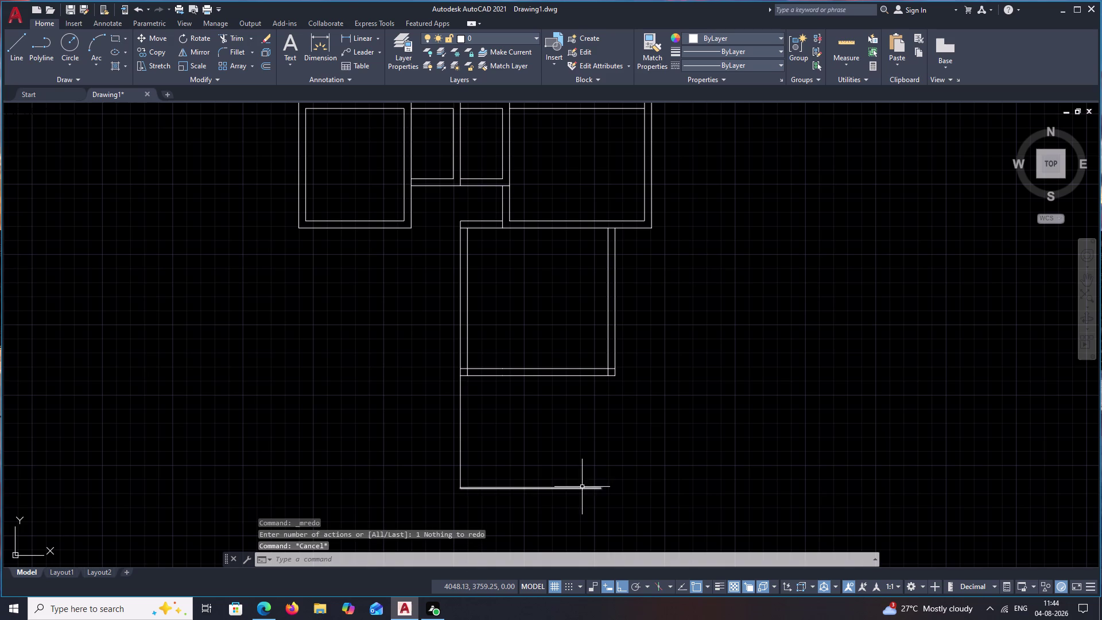
click(582, 489)
click(461, 430)
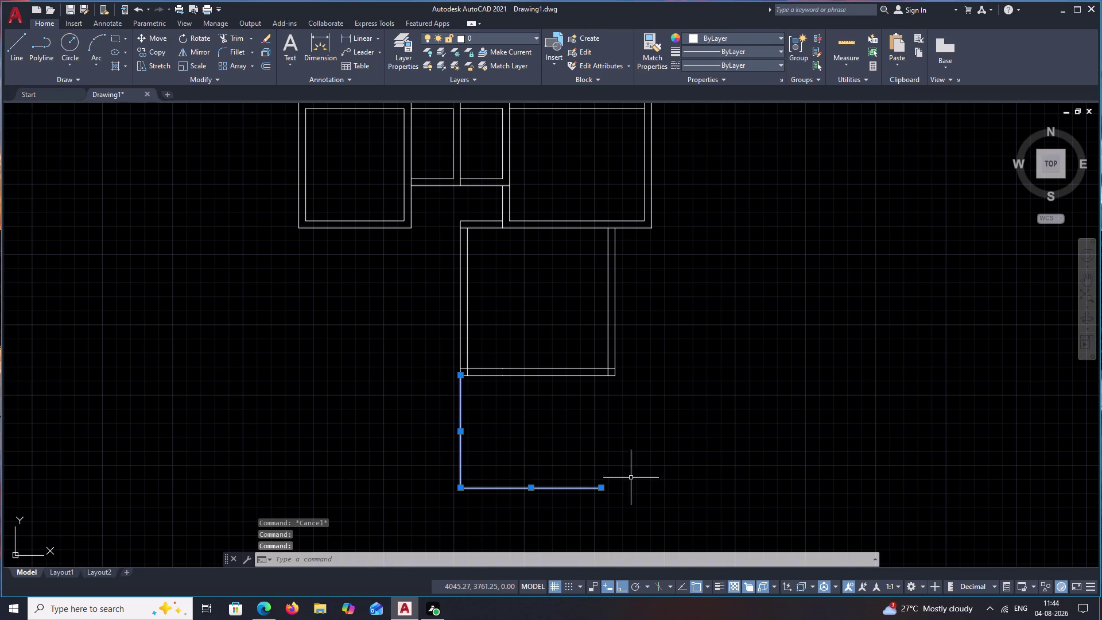
key(e)
key(space)
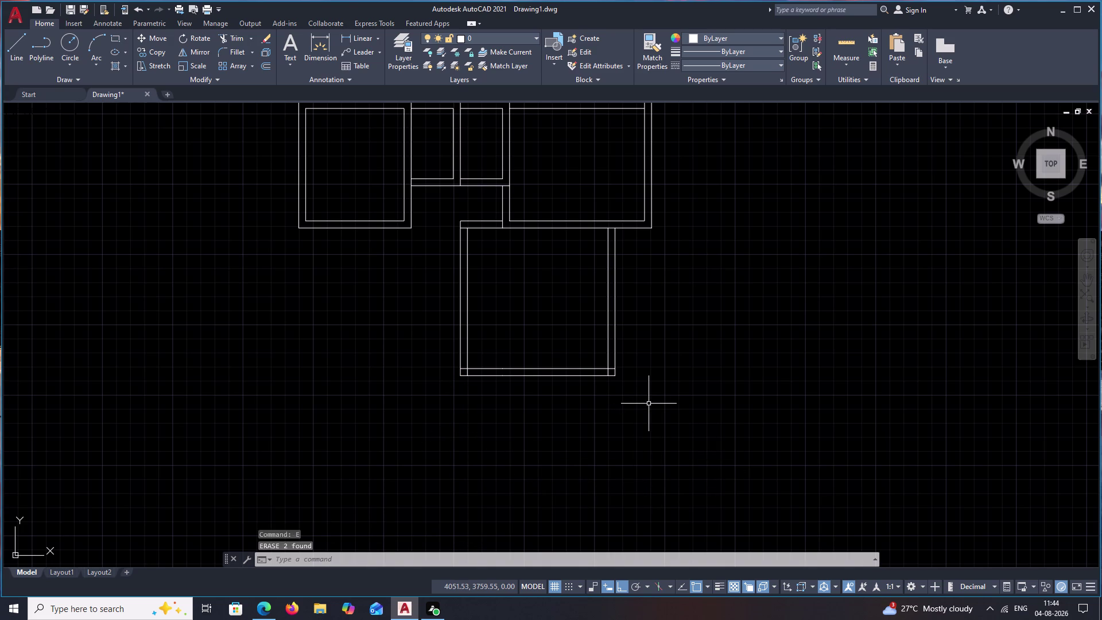
Draw a 5.00 line straight down from the lower room's bottom-right corner.
text(L)
key(space)
click(618, 380)
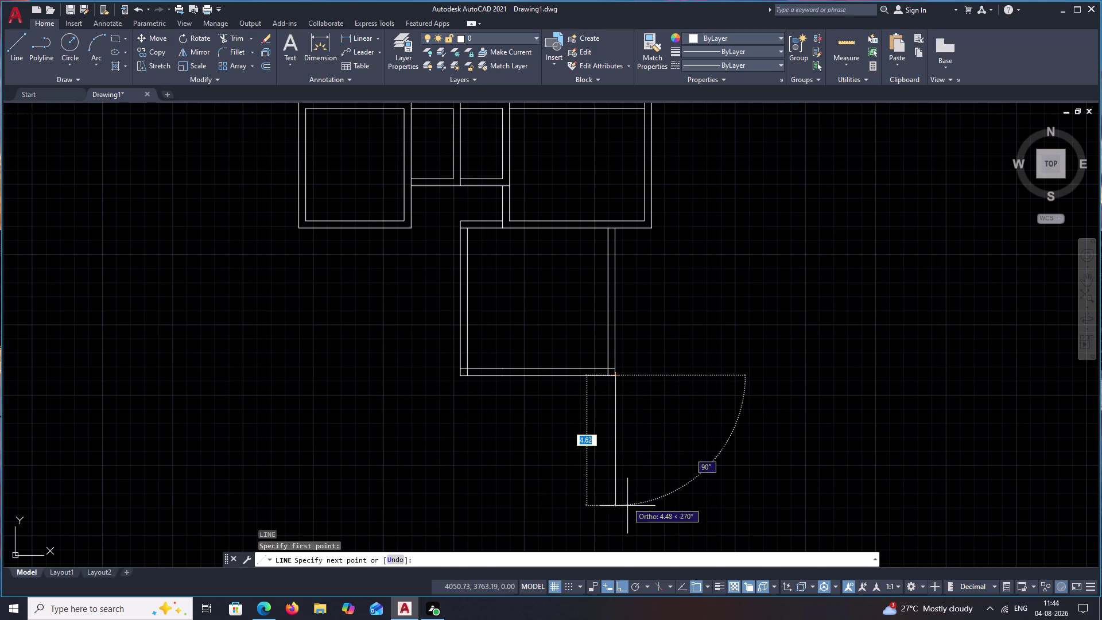
text(5.00)
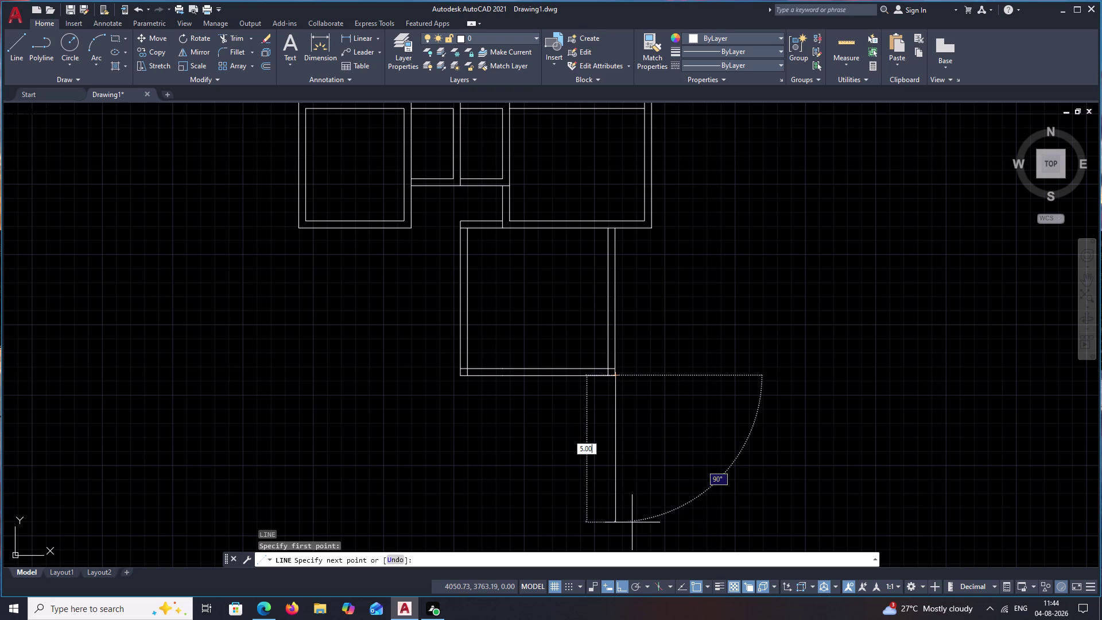
key(space)
key(Escape)
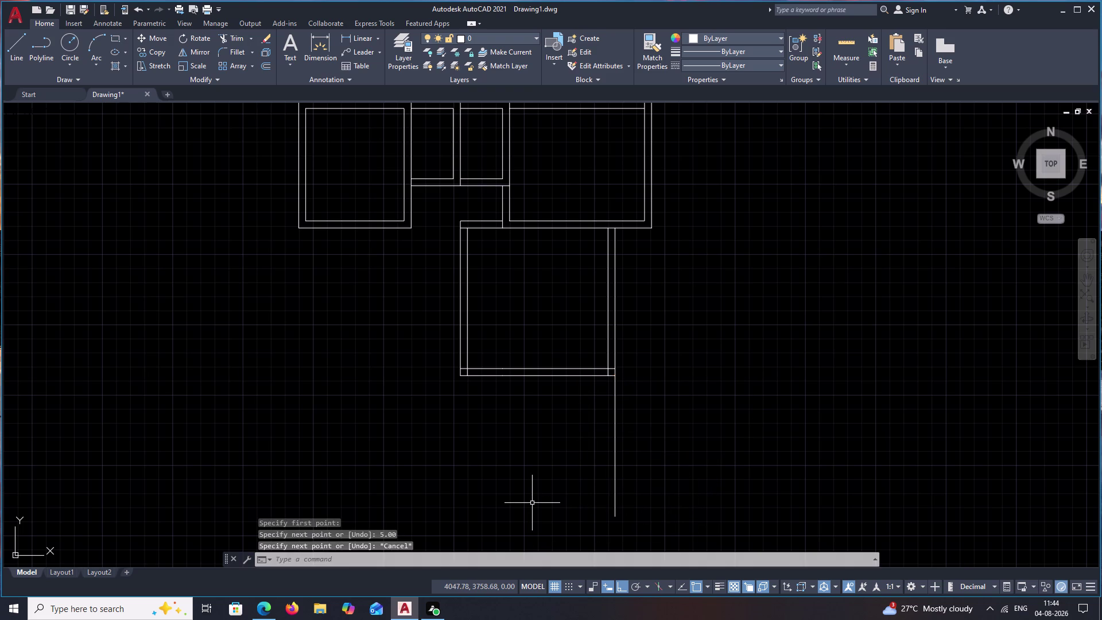
Begin an offset with a 0.25 distance.
text(O .25)
key(space)
scroll(up, 3)
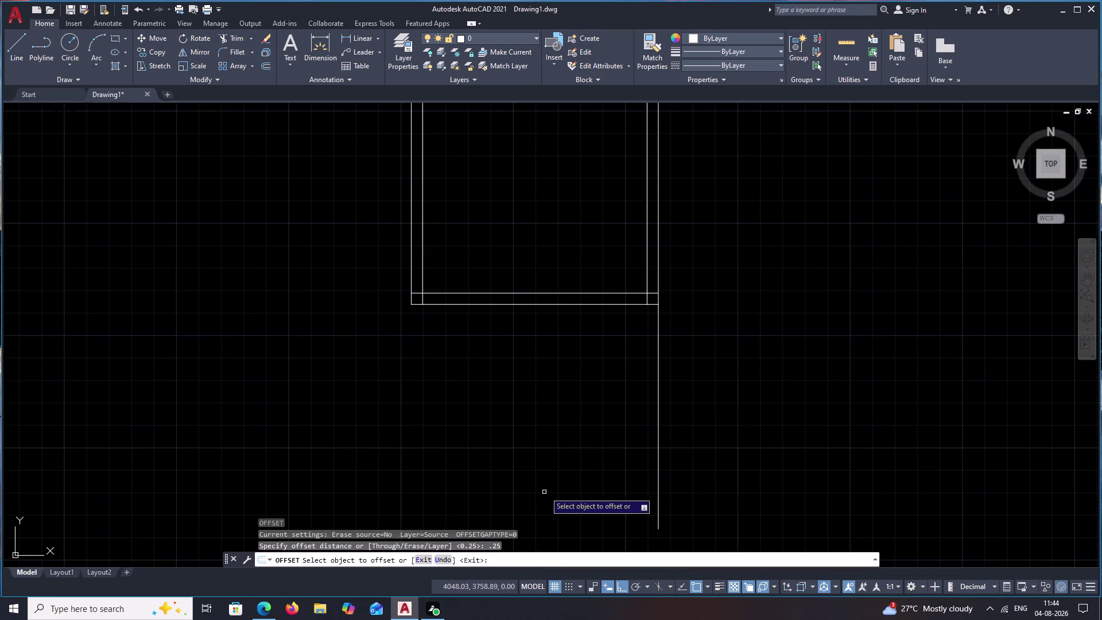
Offset the vertical wall lines, placing a 5.00 copy to the left below the room.
click(657, 423)
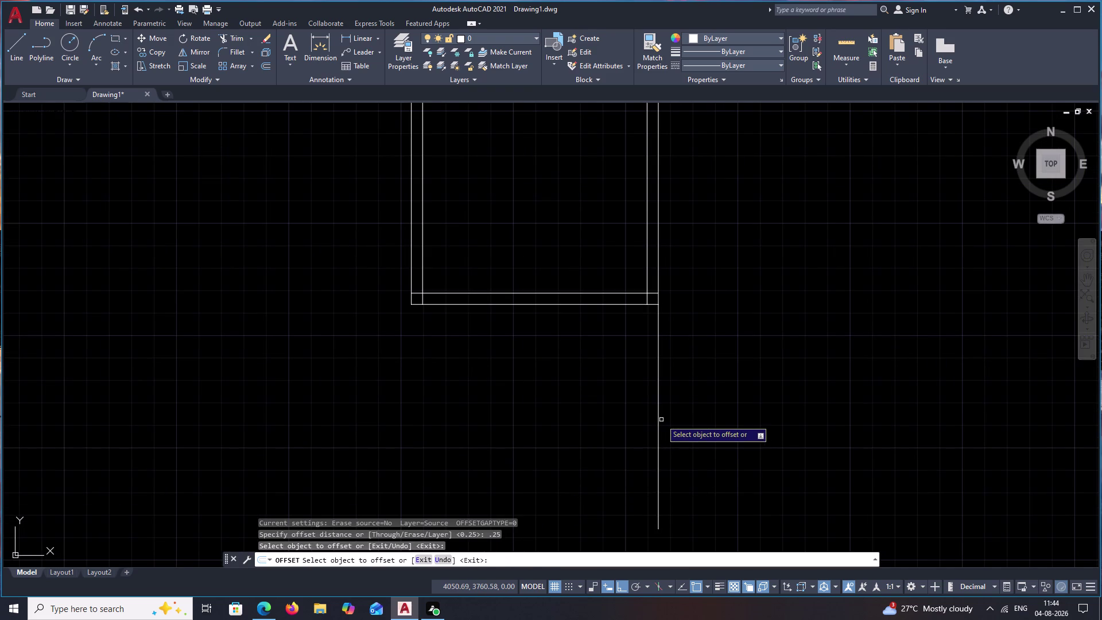
click(659, 420)
click(627, 423)
key(space)
key(space)
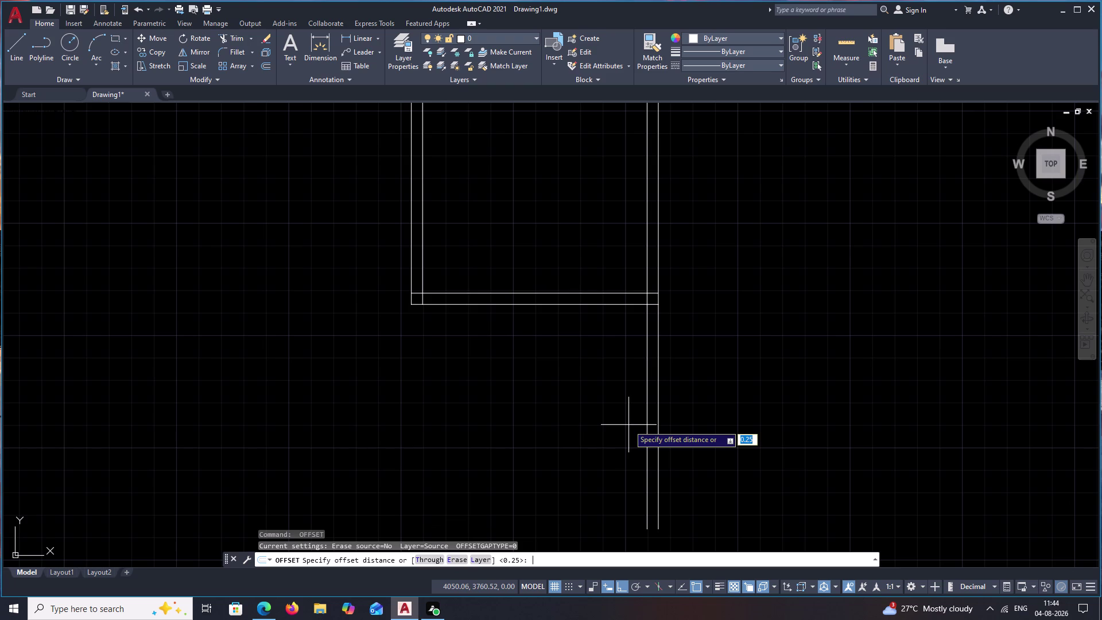
text(5.)
text(00)
key(space)
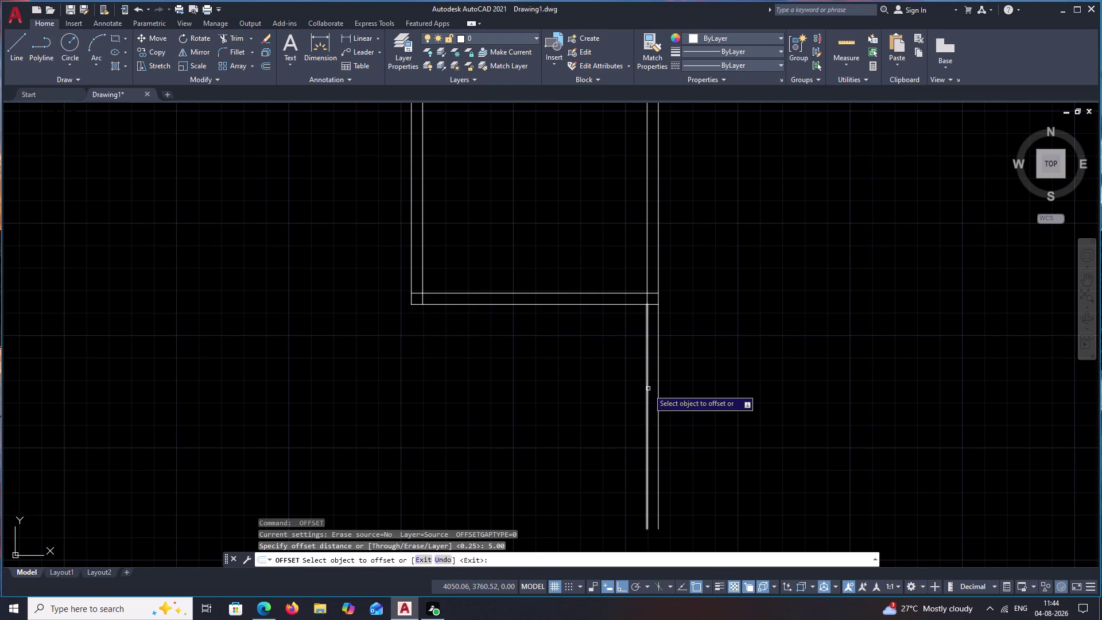
click(648, 388)
click(535, 389)
key(space)
Make another 5.00 parallel copy further left, then undo the extra copy.
key(space)
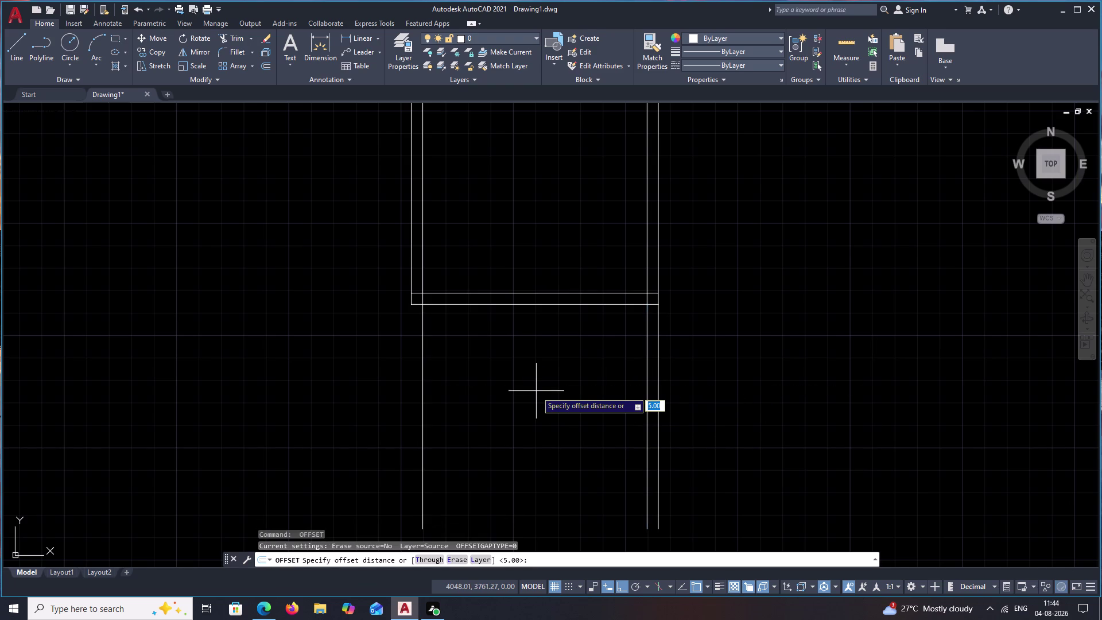
text(5.00)
key(space)
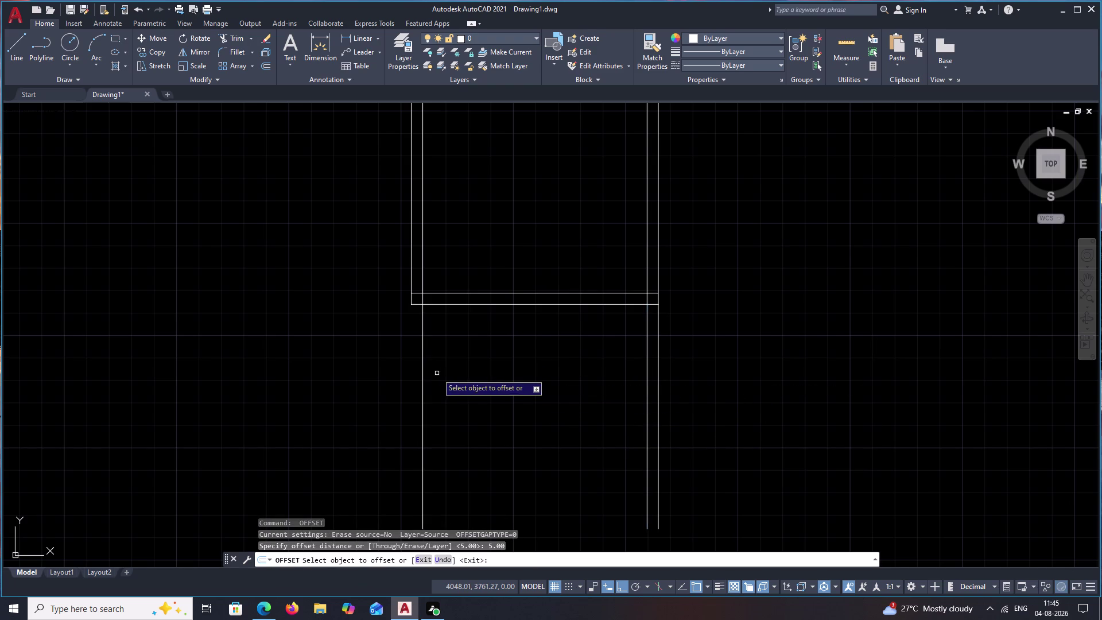
click(422, 373)
click(406, 369)
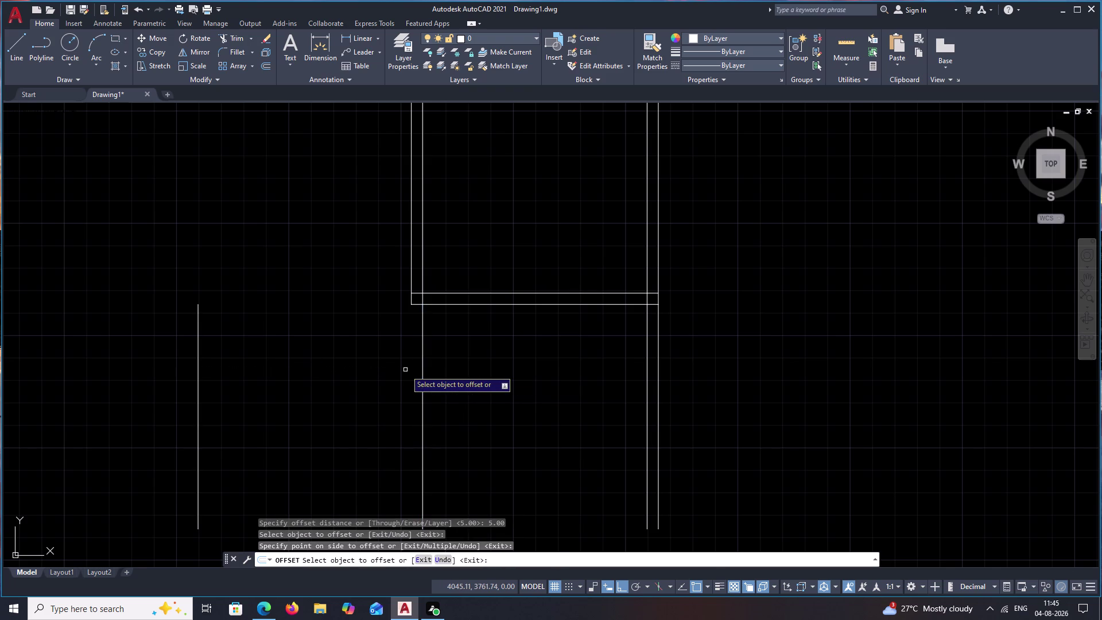
key(ctrl+z)
key(space)
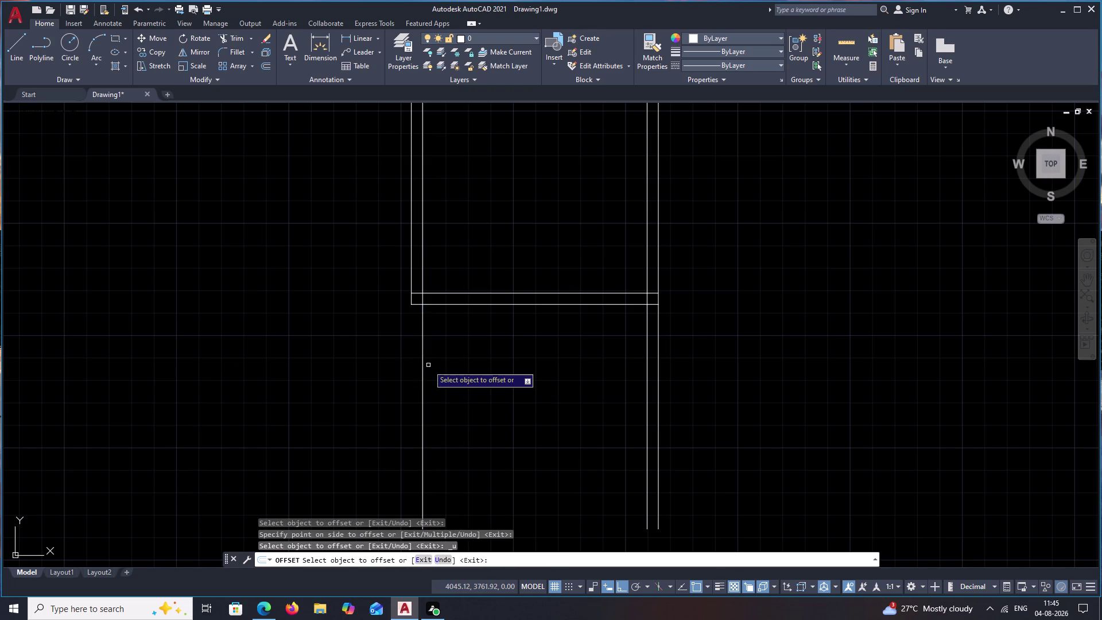
Add a 0.25 thin wall line beside the left door-side line.
key(space)
text(2.)
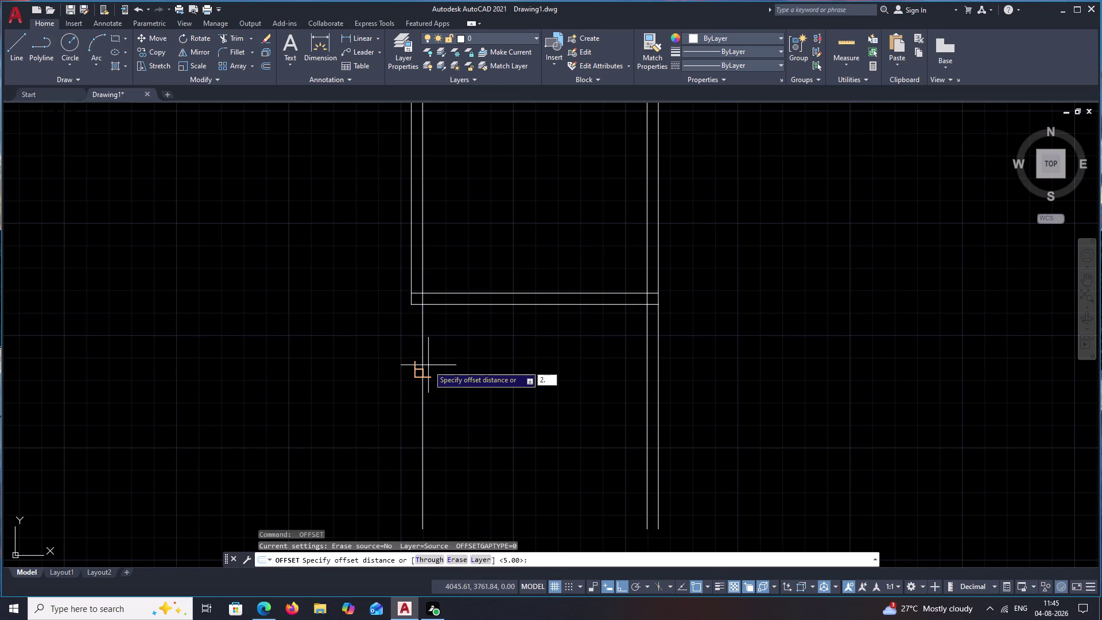
key(BackSpace)
key(BackSpace)
text(.)
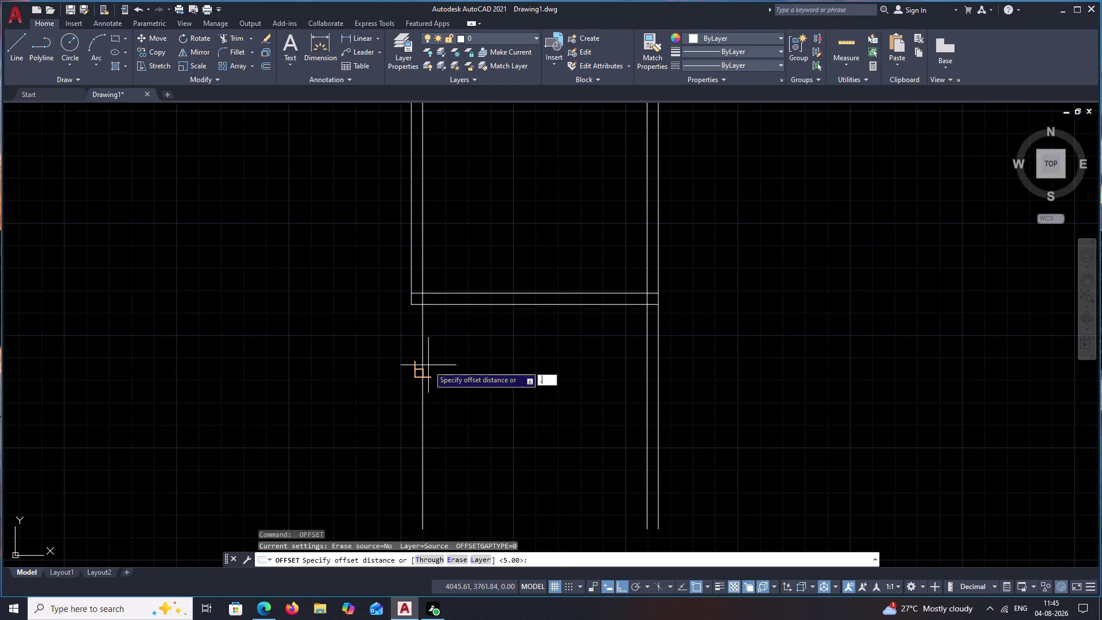
text(25)
key(space)
click(422, 363)
click(398, 365)
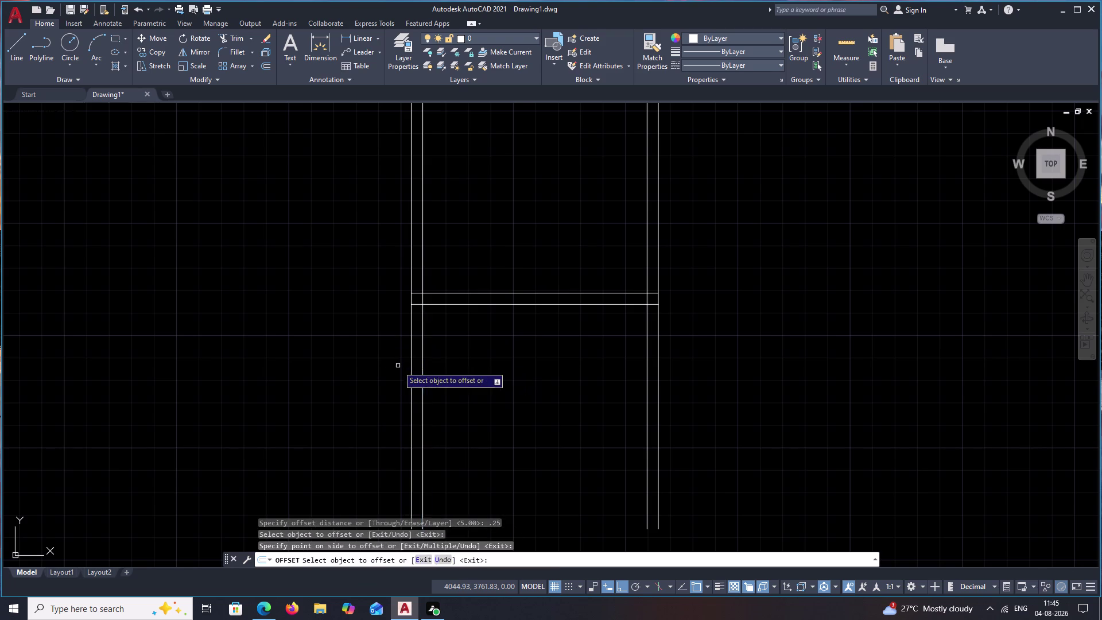
key(Escape)
Copy the top wall line 4.00 down to form the room's bottom wall.
middle_drag(489, 366, 495, 300)
text(O)
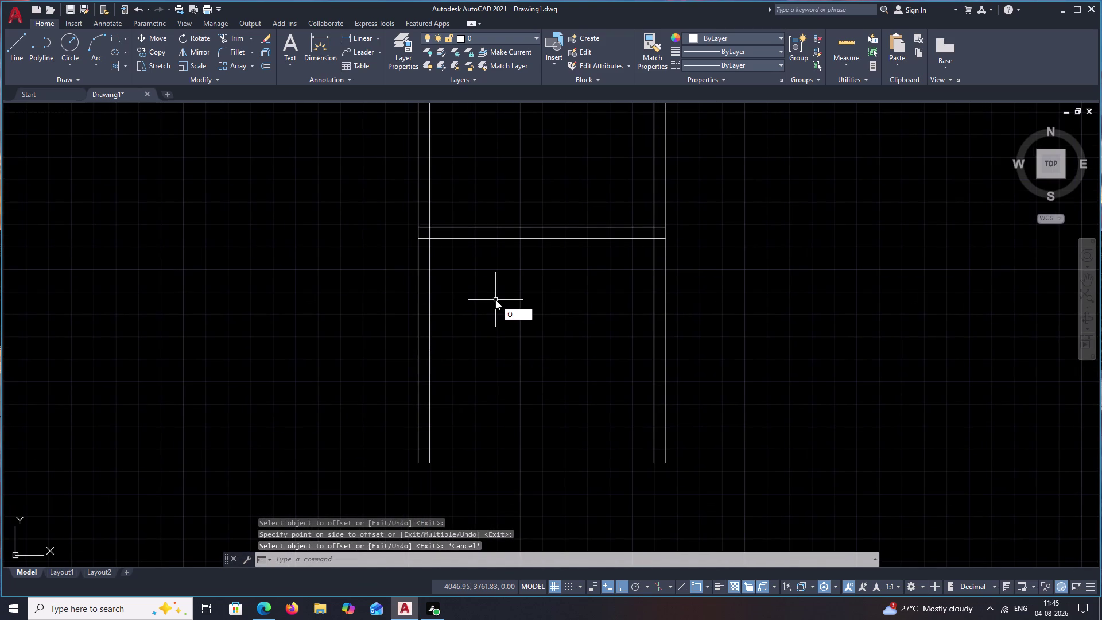
key(space)
key(5)
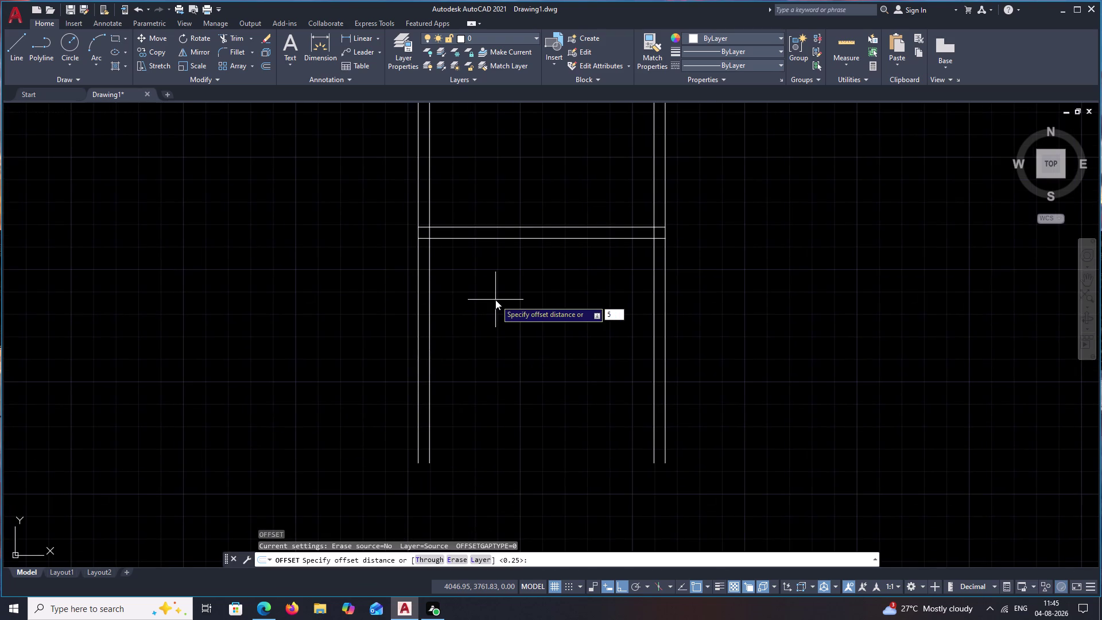
key(period)
key(BackSpace)
key(BackSpace)
text(4)
text(.00)
key(space)
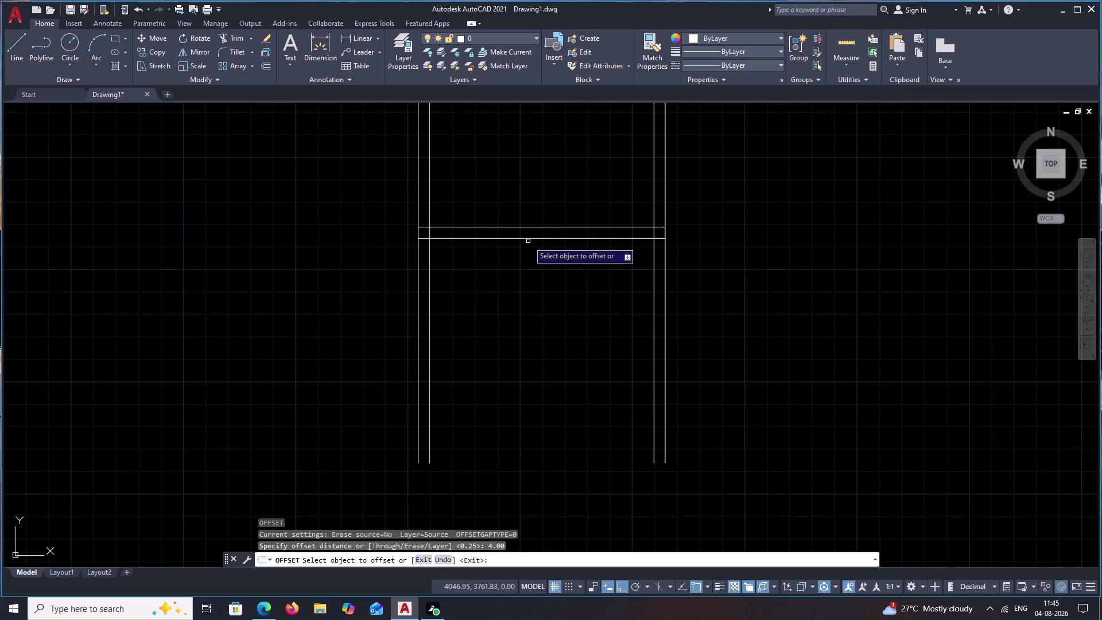
click(530, 239)
click(528, 350)
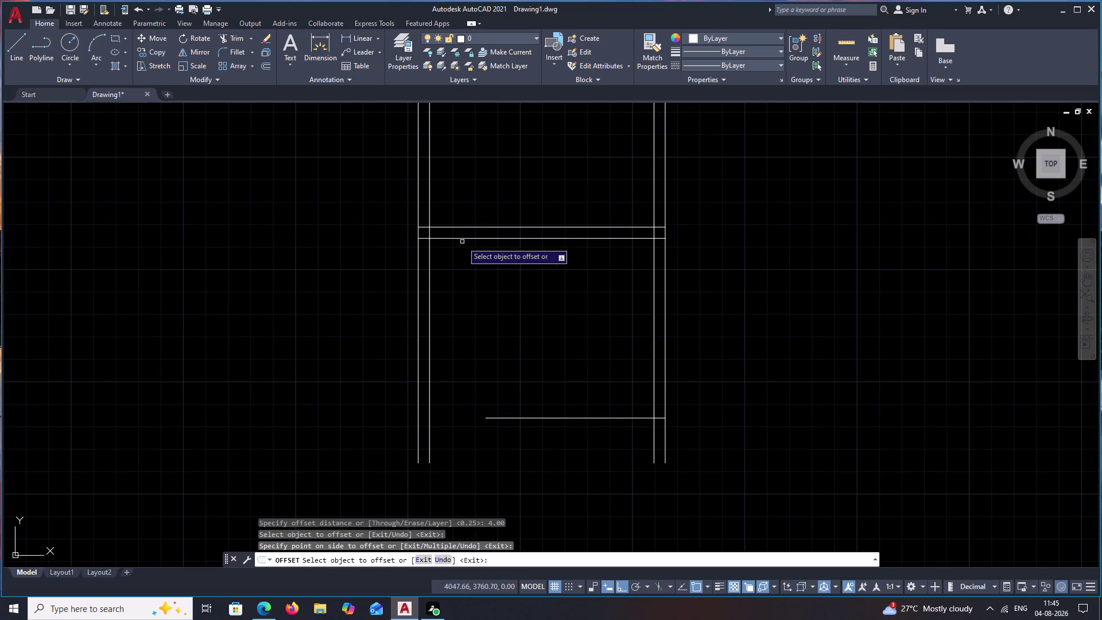
key(space)
Copy the short wall line near the top 4.00 downward.
key(space)
key(space)
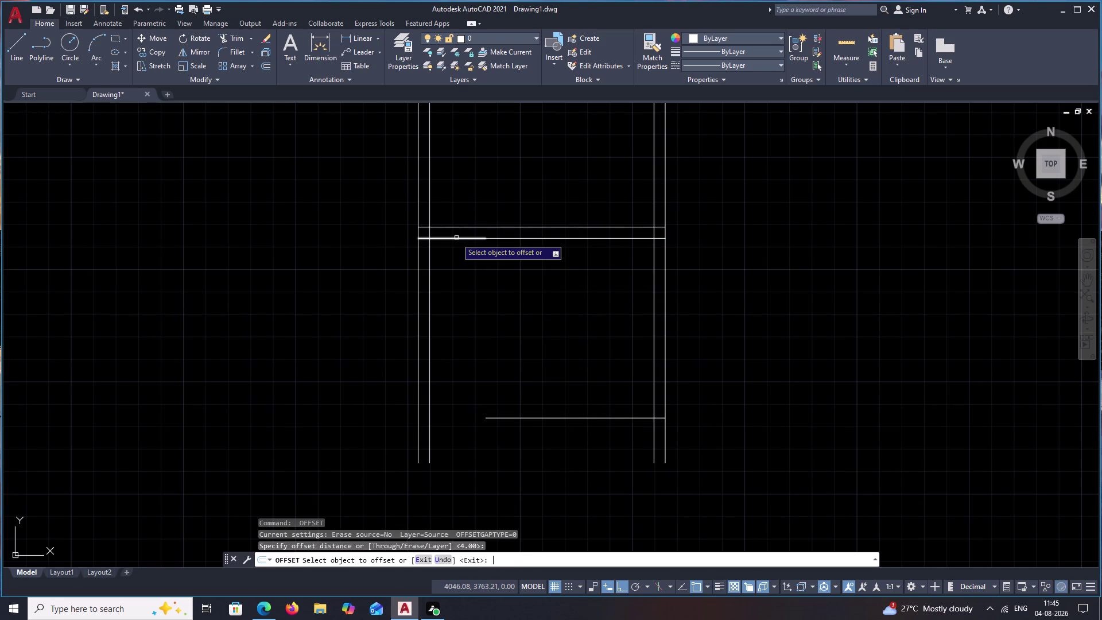
click(456, 237)
click(452, 238)
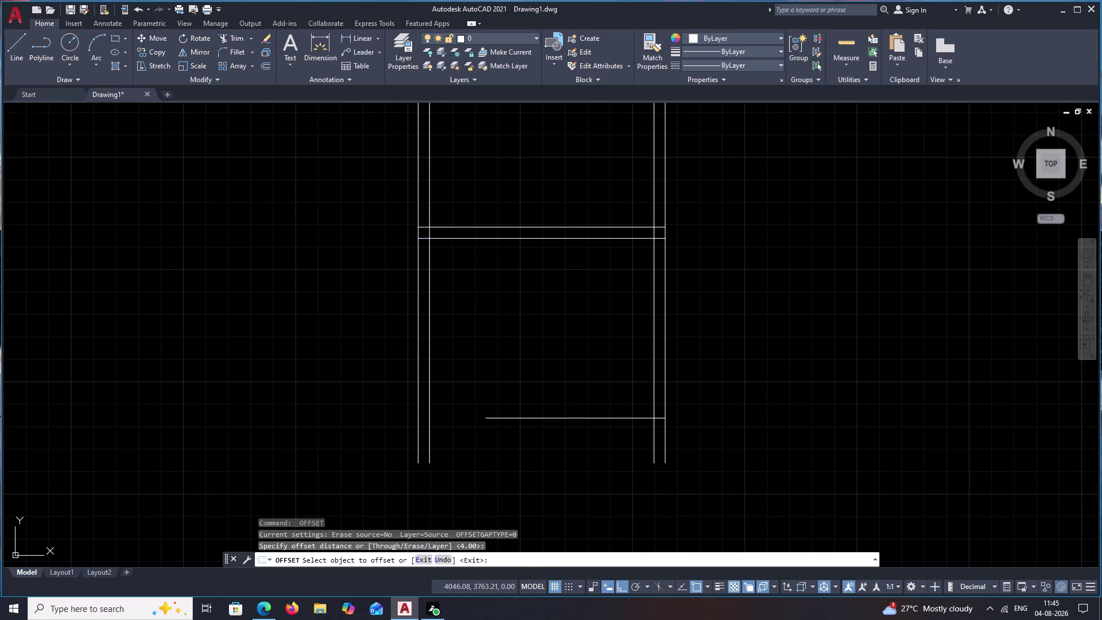
click(448, 320)
key(Escape)
Add 0.25 thickness lines below both bottom wall segments.
key(o)
key(space)
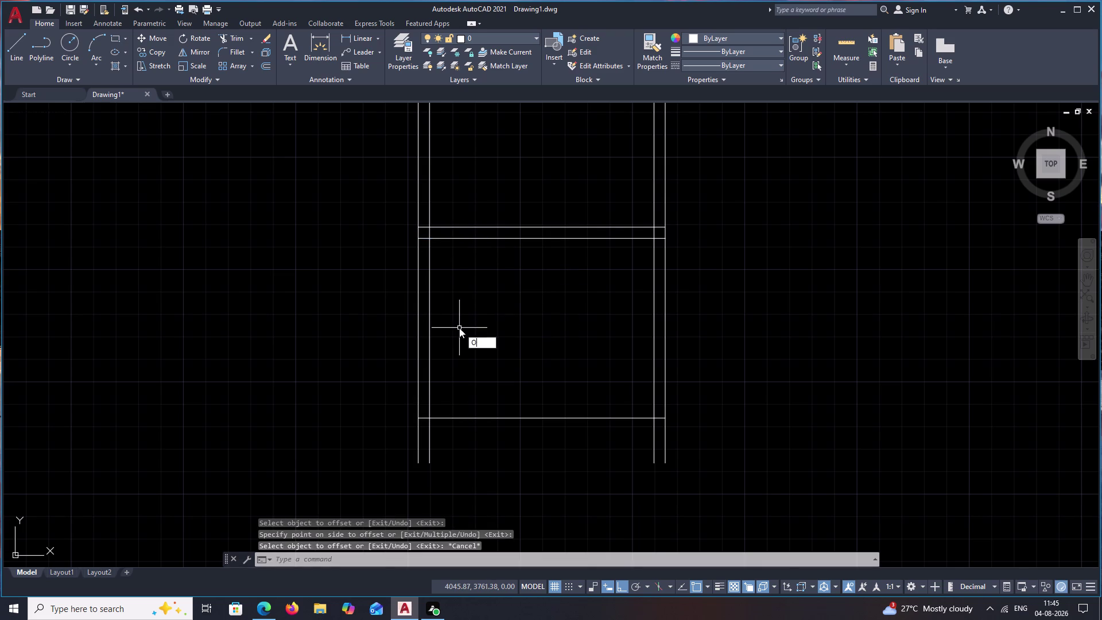
text(.25)
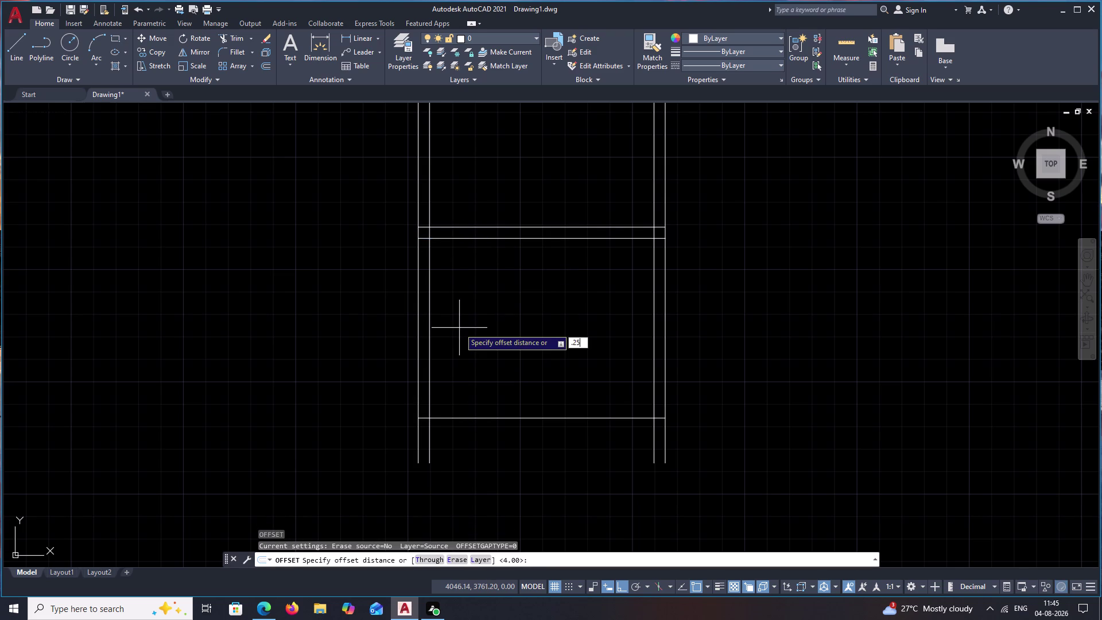
key(space)
click(477, 419)
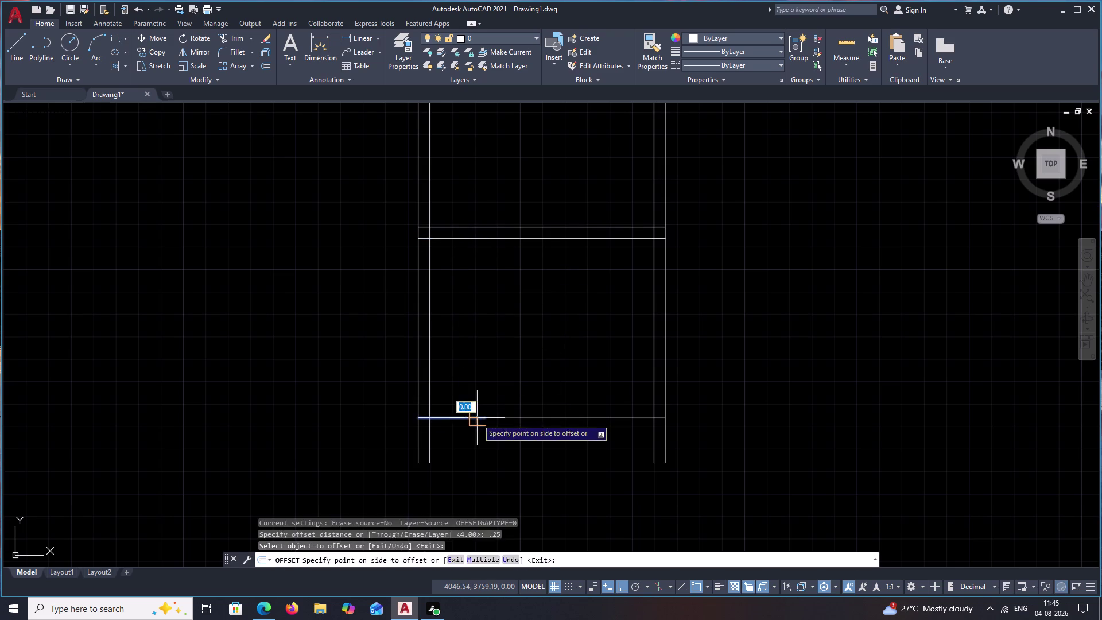
click(477, 434)
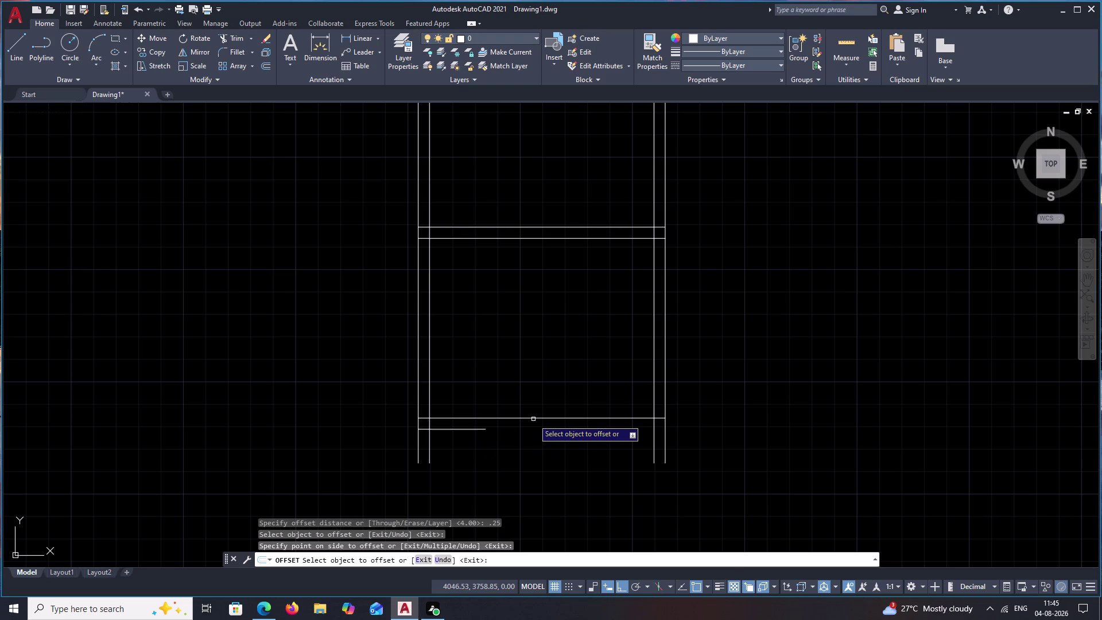
click(536, 419)
click(533, 432)
key(Escape)
key(Escape)
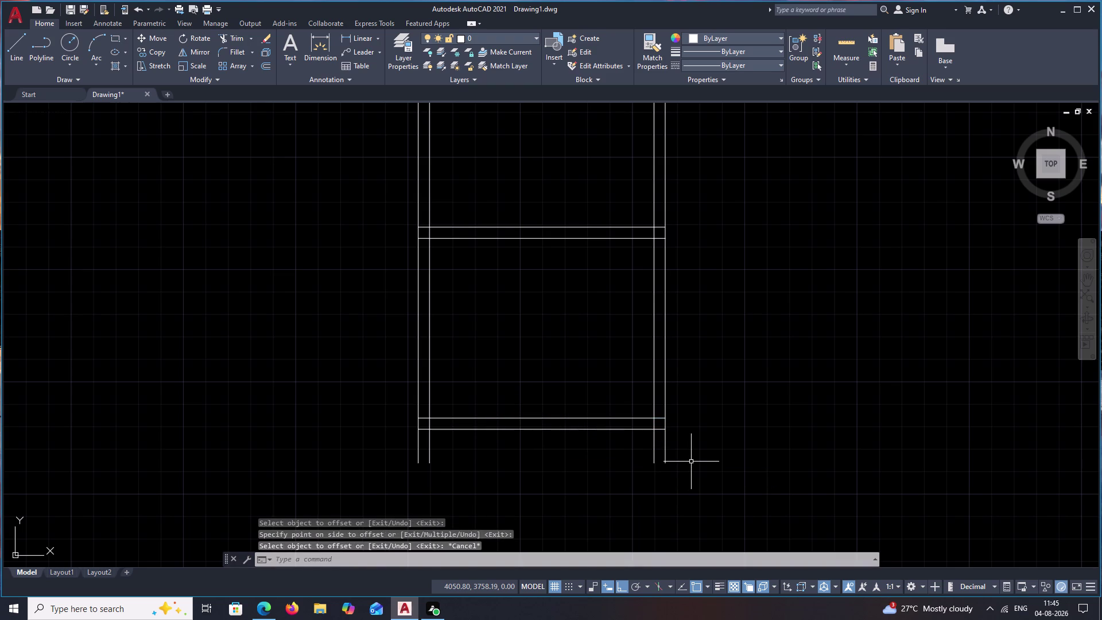
text(TR)
key(space)
drag(710, 449, 367, 453)
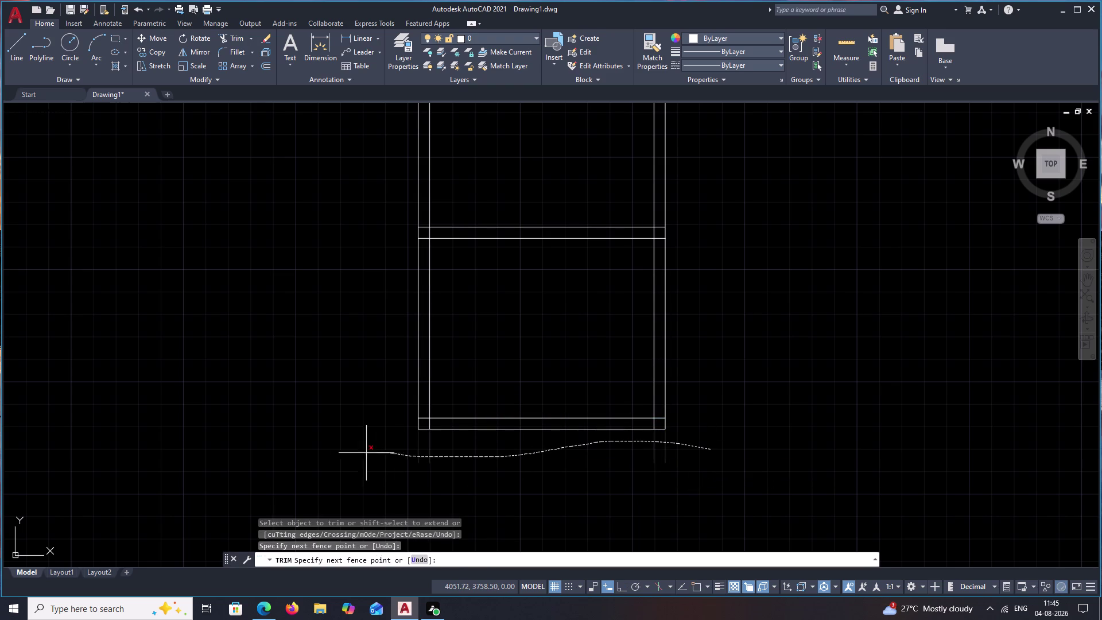
drag(367, 453, 366, 453)
middle_drag(453, 451, 698, 456)
key(Escape)
text(L)
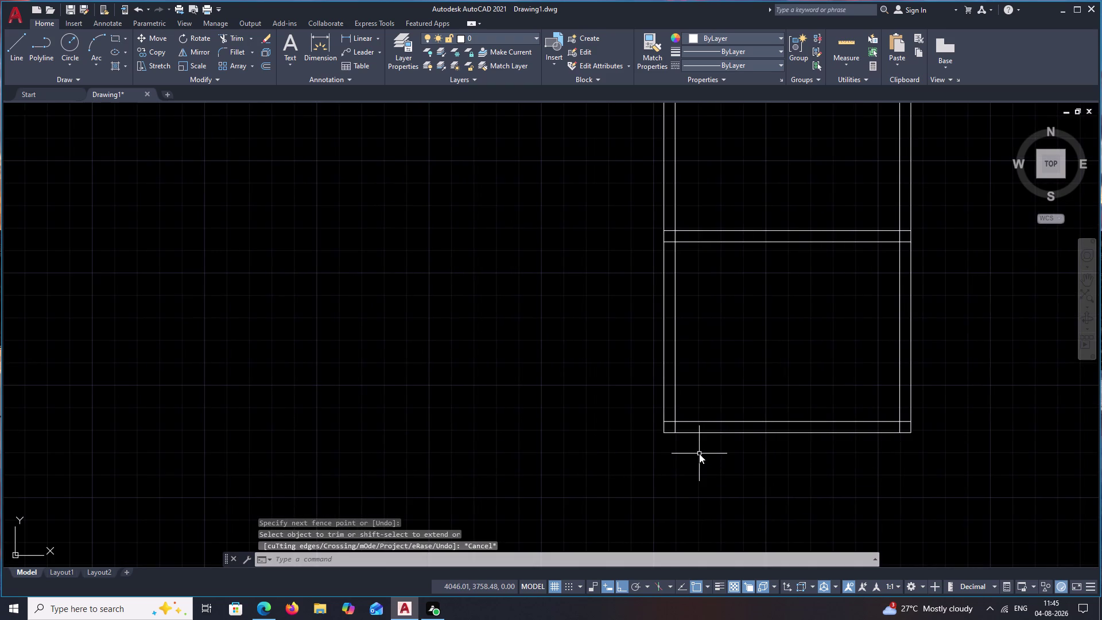
key(space)
click(666, 435)
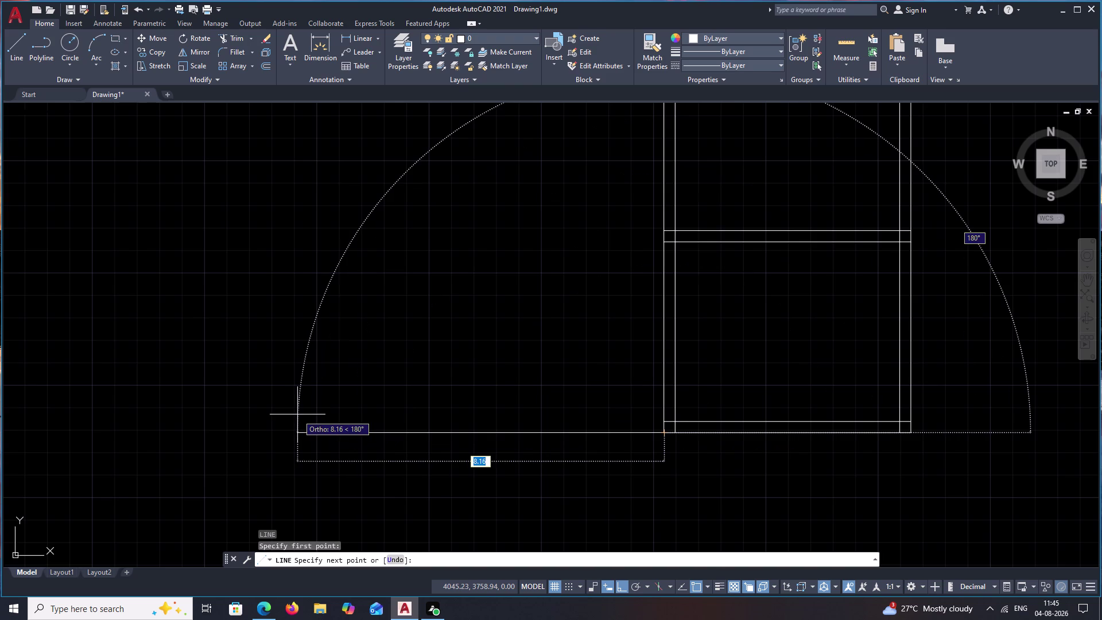
text(6.60)
key(space)
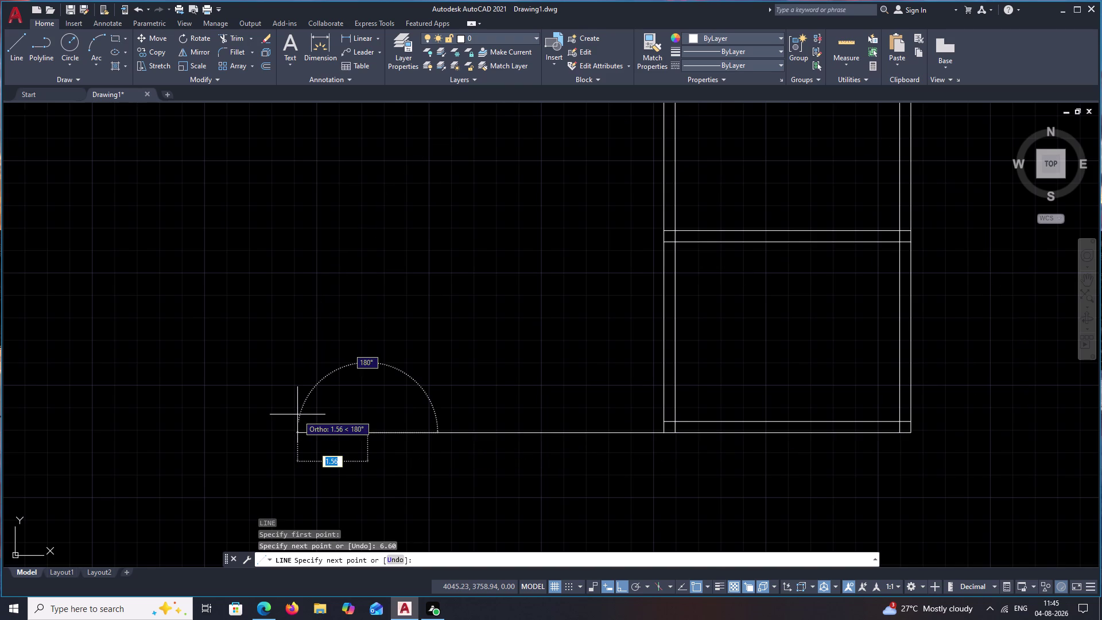
text(4.)
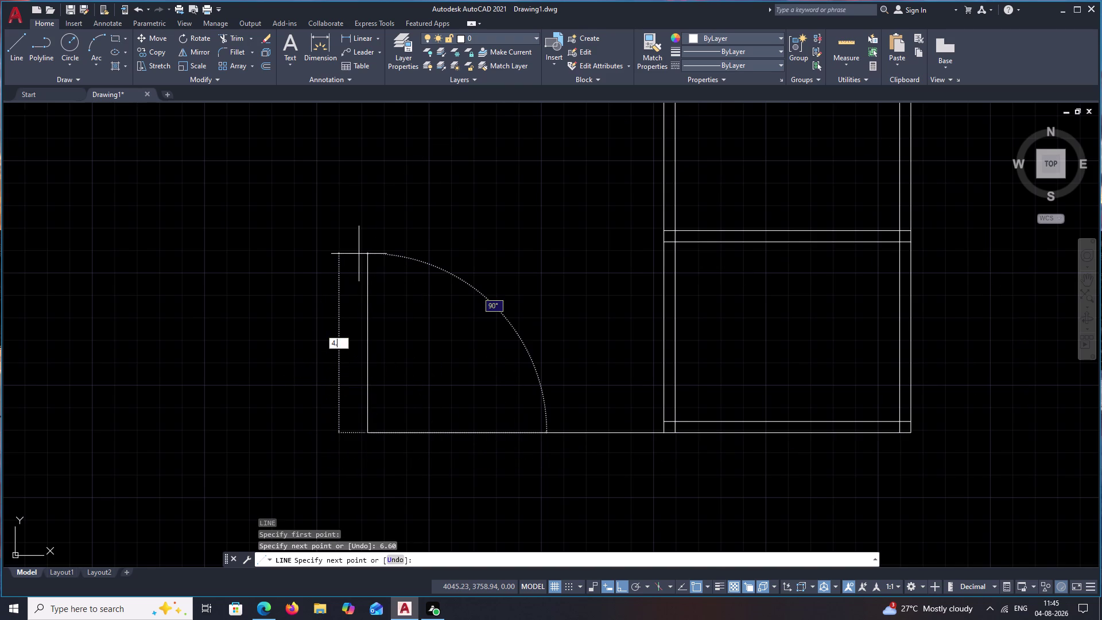
text(00)
key(space)
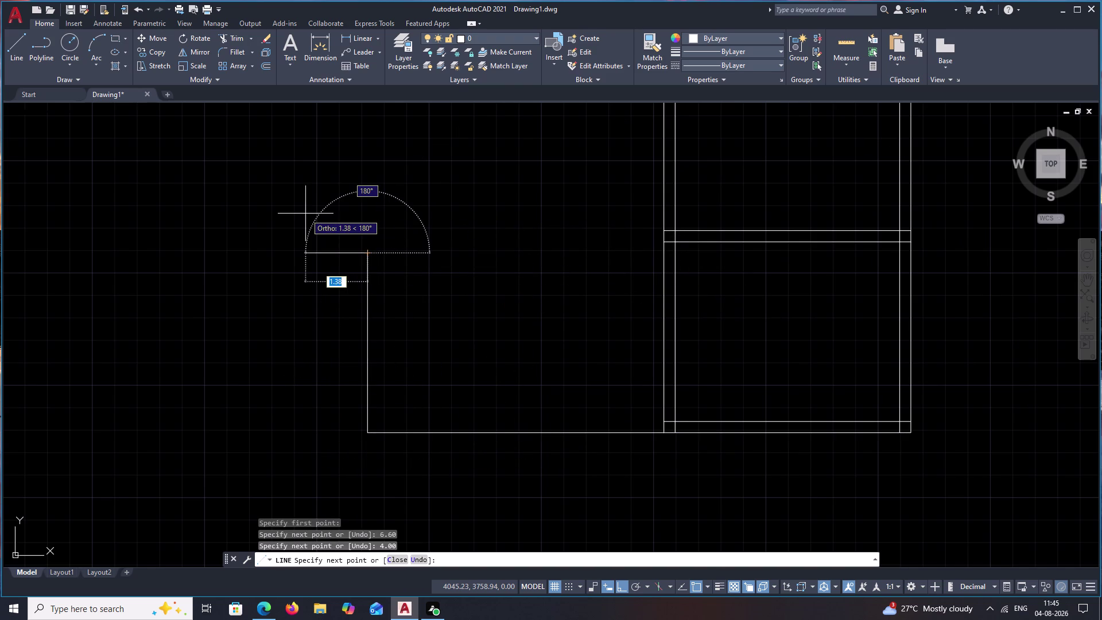
key(ctrl+z)
key(Escape)
text(O)
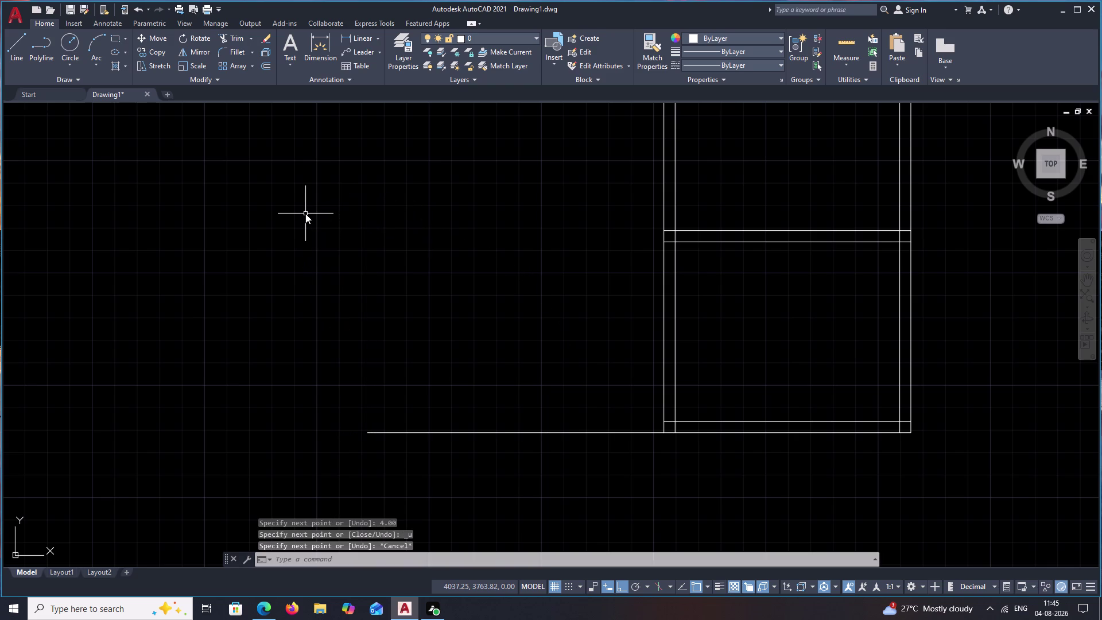
key(space)
text(.25)
key(space)
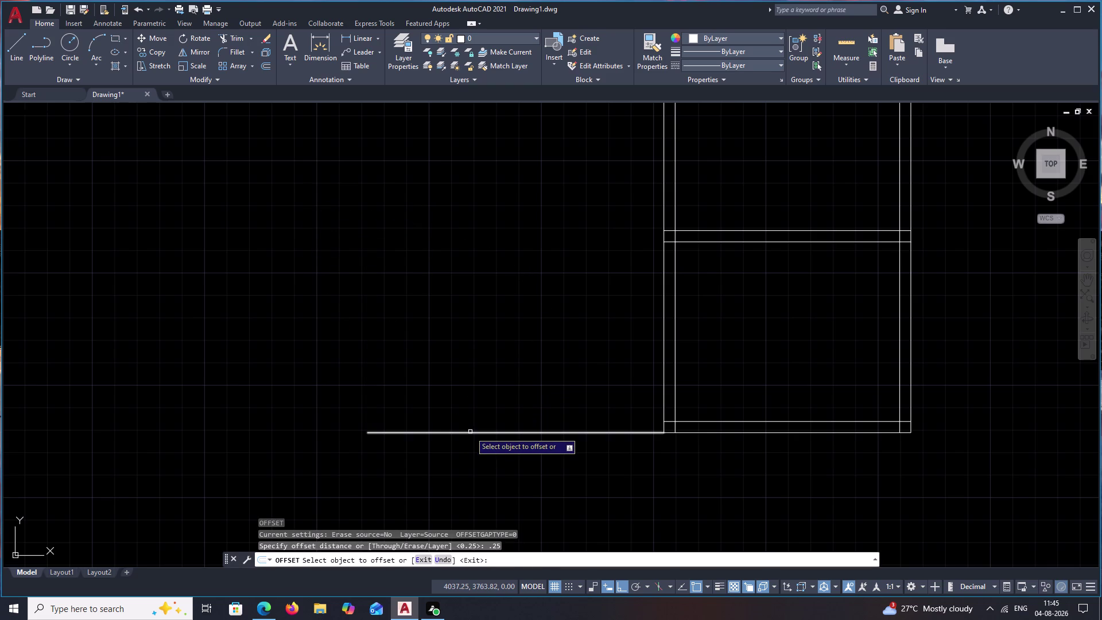
click(471, 432)
click(473, 417)
key(space)
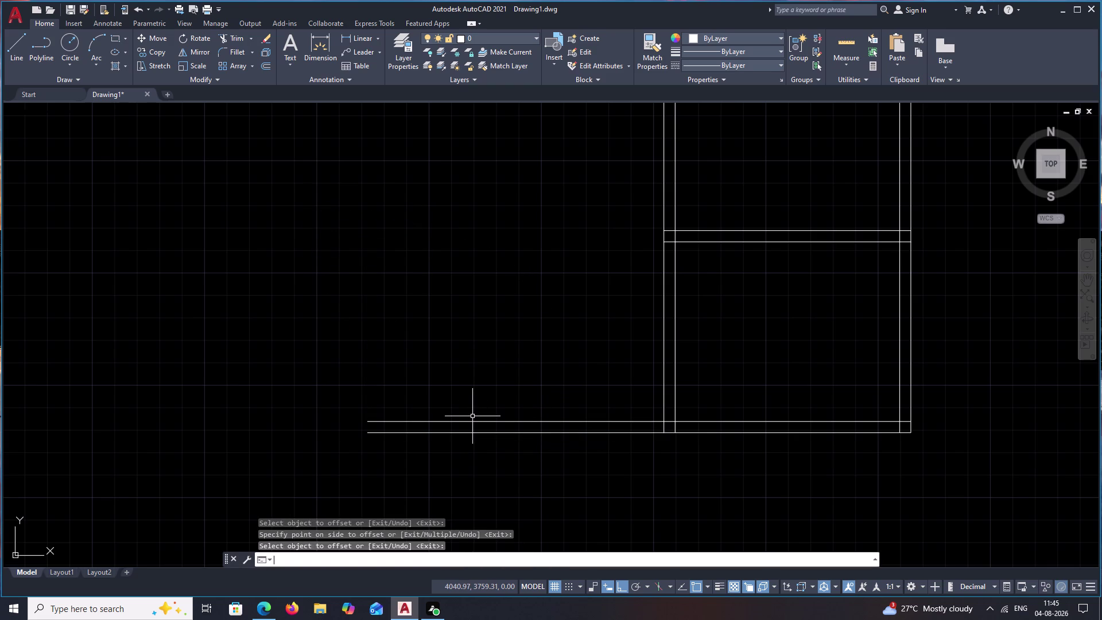
text(4.00)
key(space)
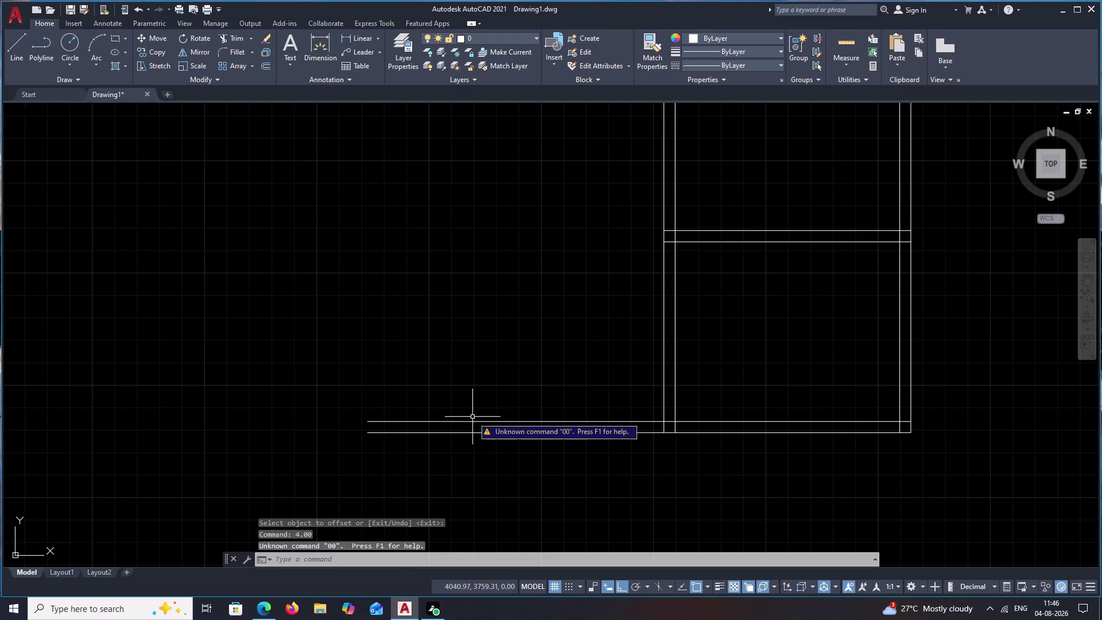
key(Escape)
key(o)
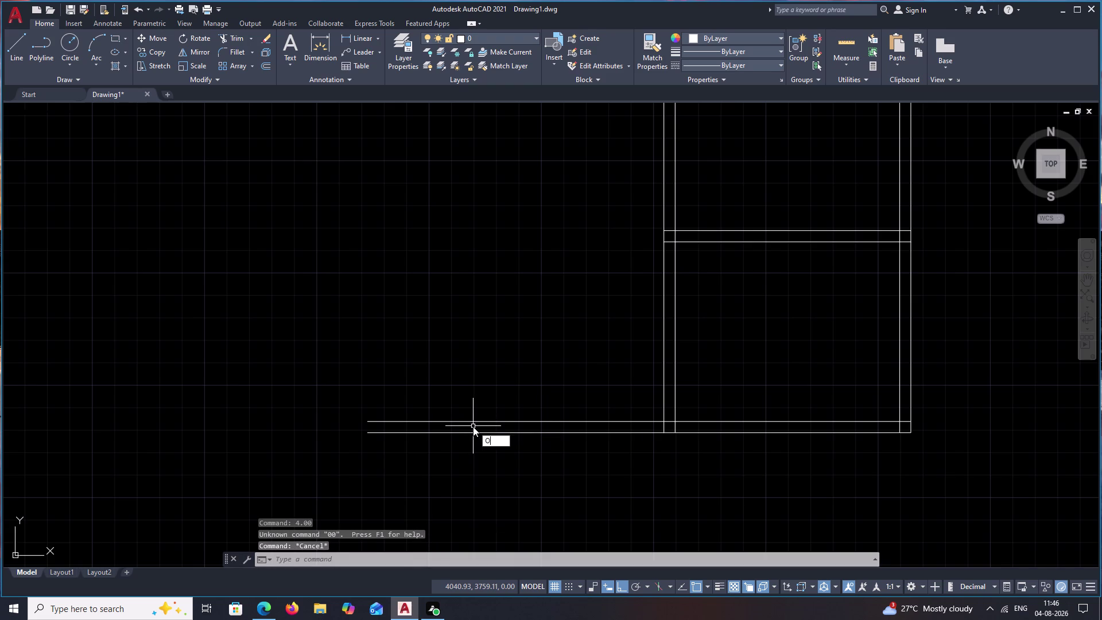
key(space)
text(4.00)
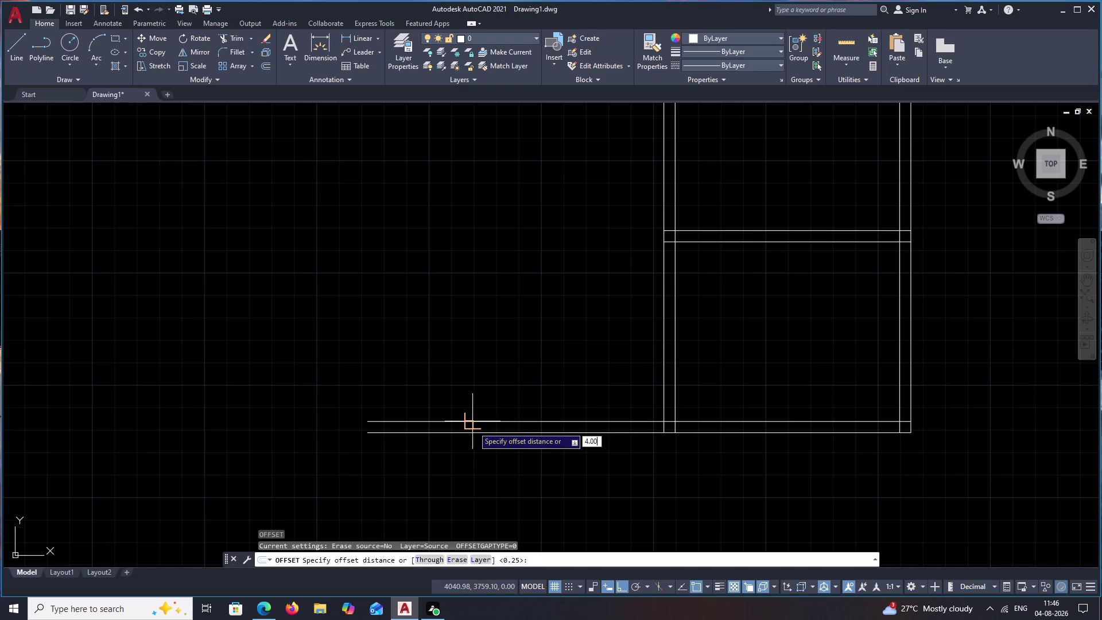
key(space)
click(471, 419)
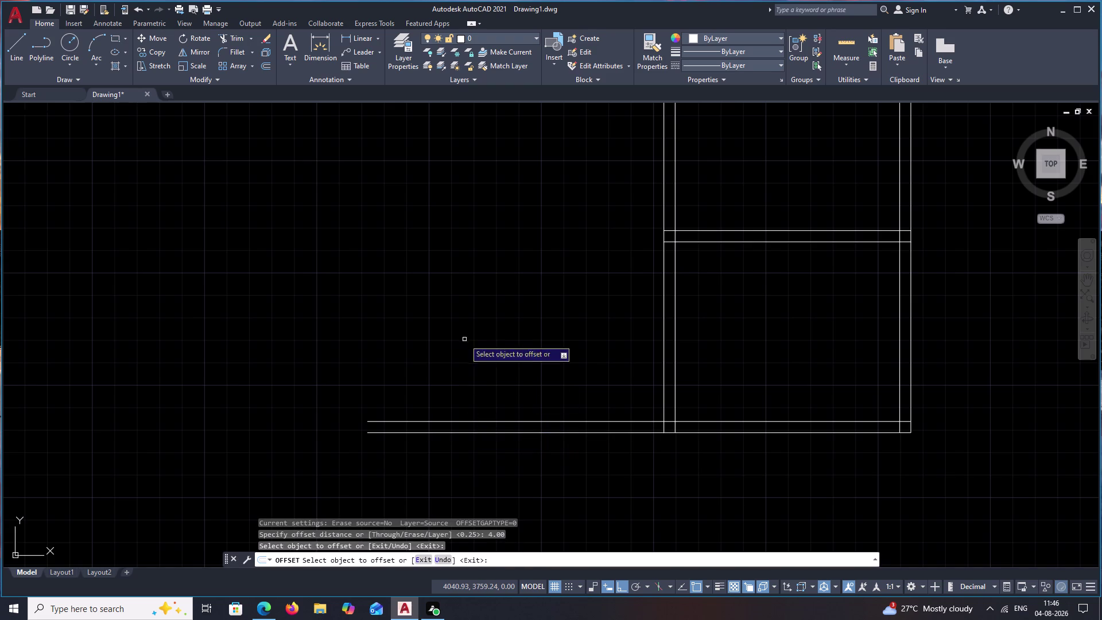
click(454, 422)
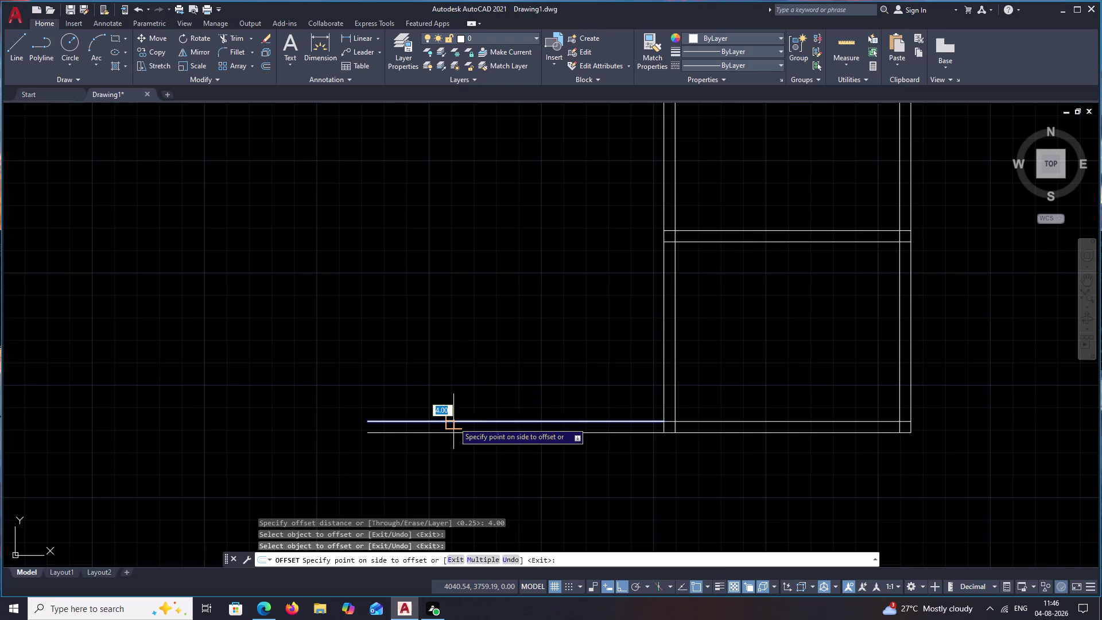
click(461, 336)
key(space)
key(space)
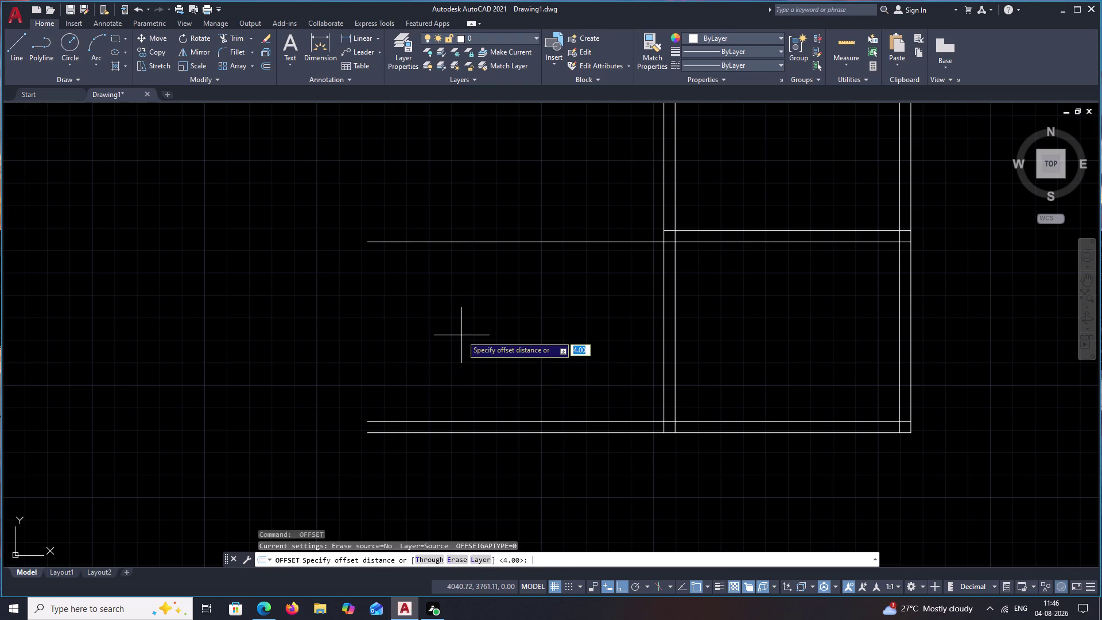
text(.25)
key(space)
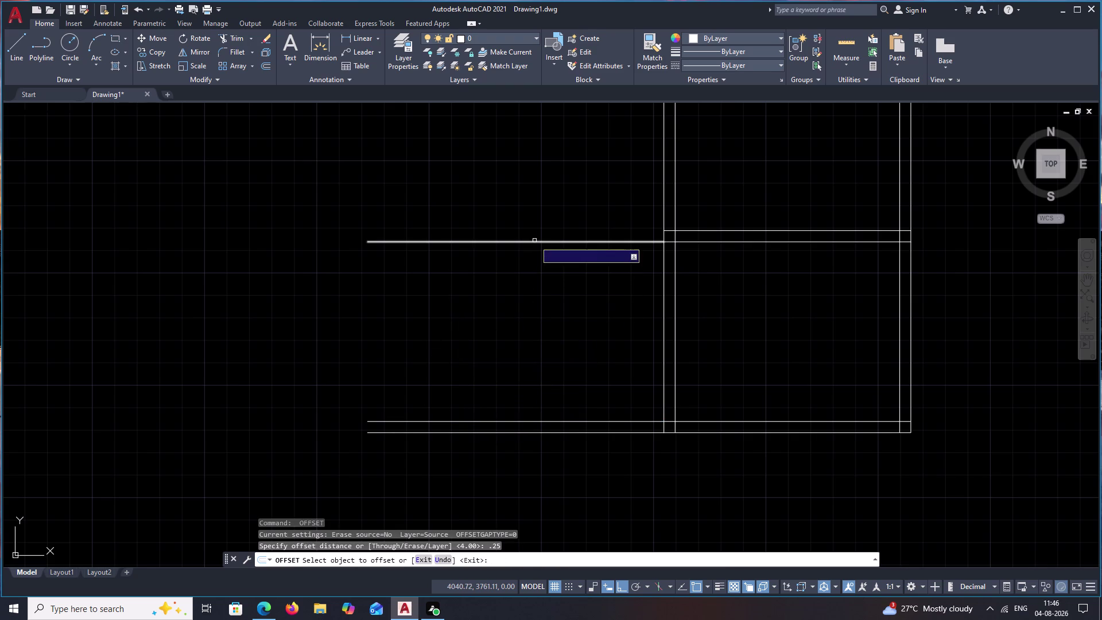
click(535, 241)
click(537, 232)
key(space)
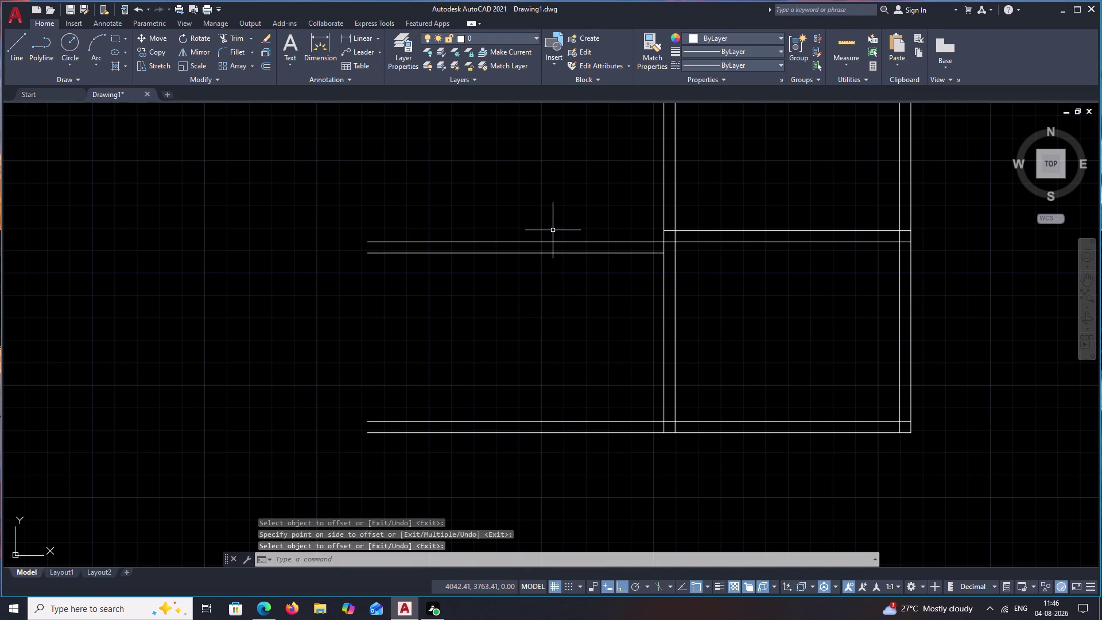
key(ctrl+z)
key(space)
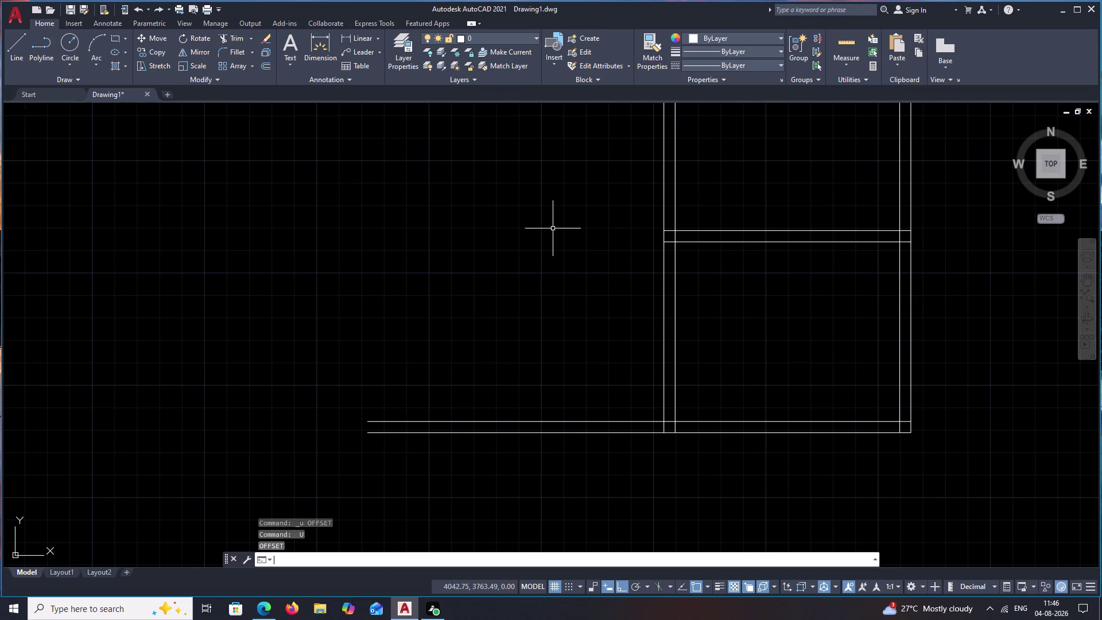
key(space)
key(space)
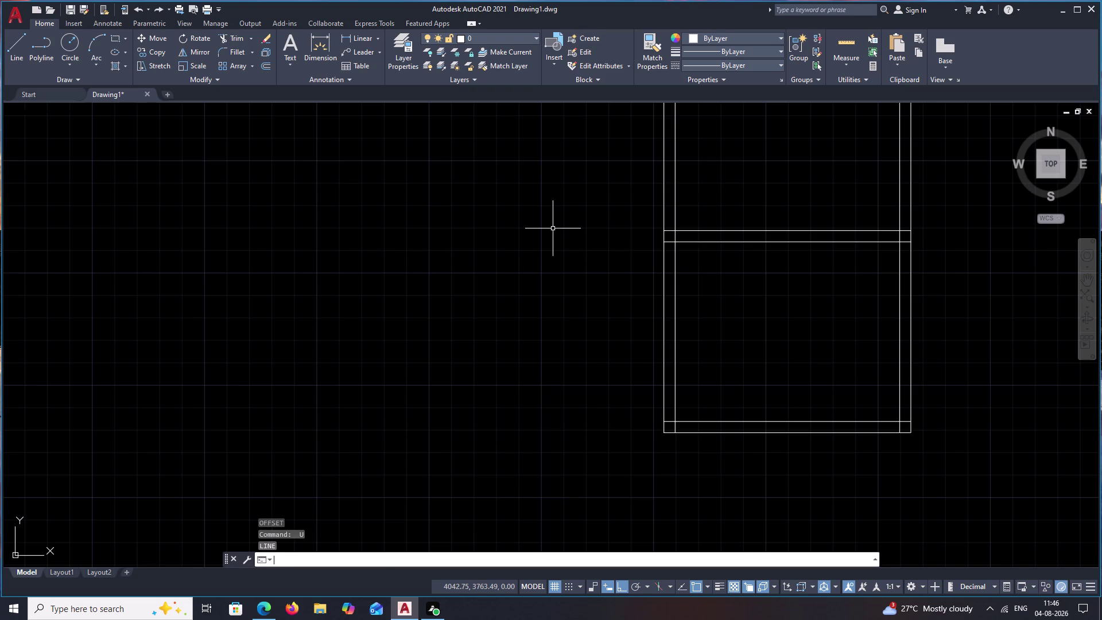
key(Escape)
key(space)
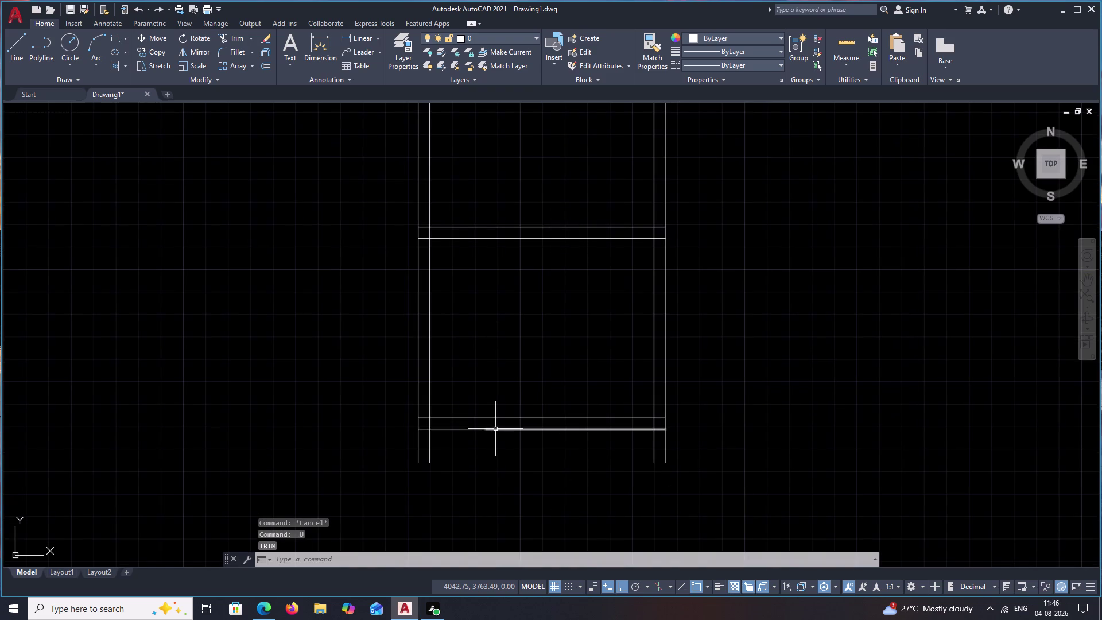
Trim the wall line ends sticking out below the bottom wall.
text(TR)
key(space)
drag(684, 446, 527, 454)
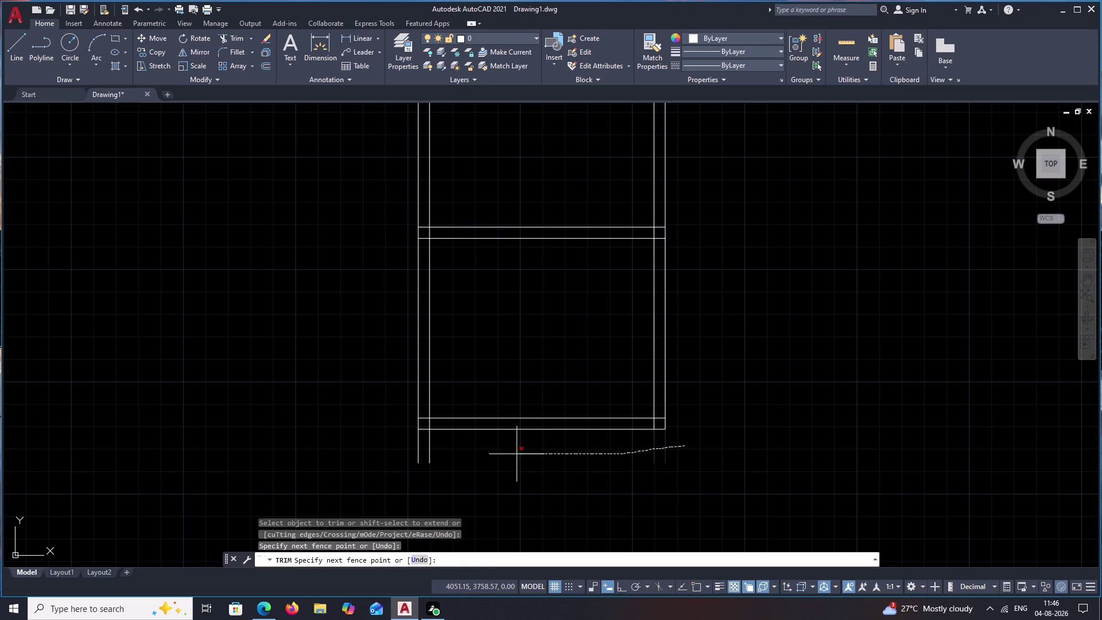
drag(526, 454, 379, 455)
key(Escape)
Draw a 6.60-long wall line from the room's bottom-left corner.
key(l)
key(space)
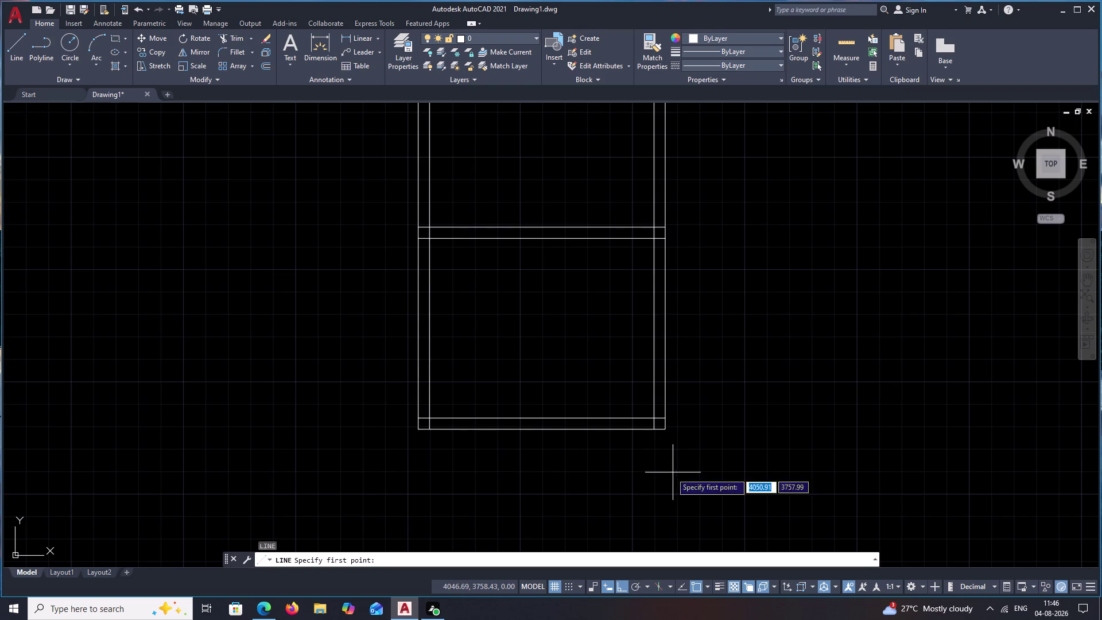
click(418, 434)
text(6.)
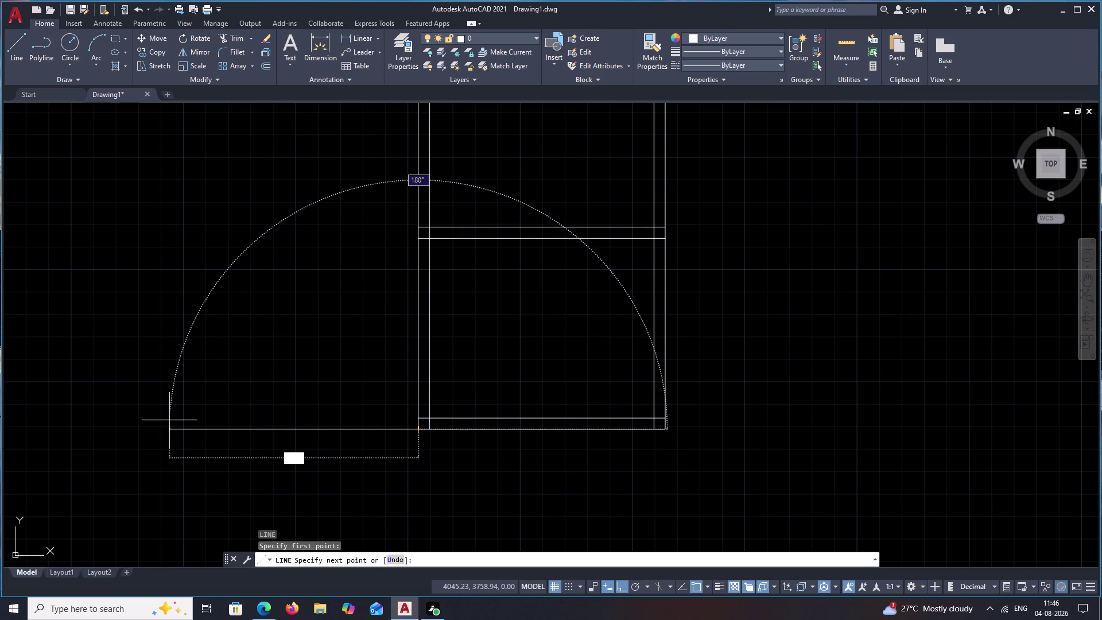
text(60)
key(space)
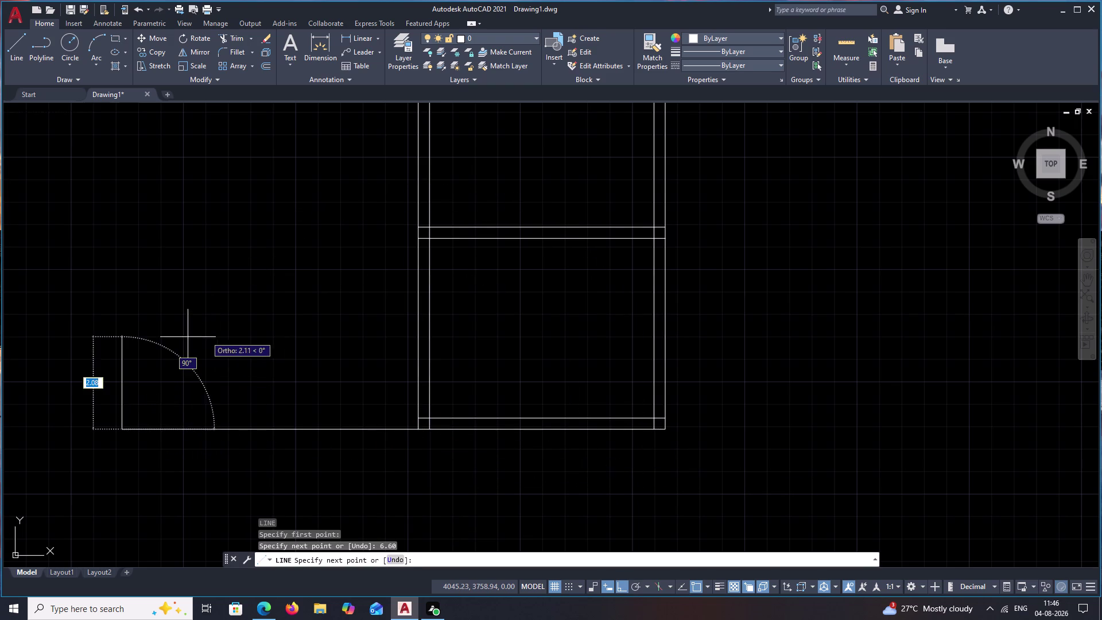
key(Escape)
Offset the new bottom wall line 0.25 upward for wall thickness.
text(O)
key(space)
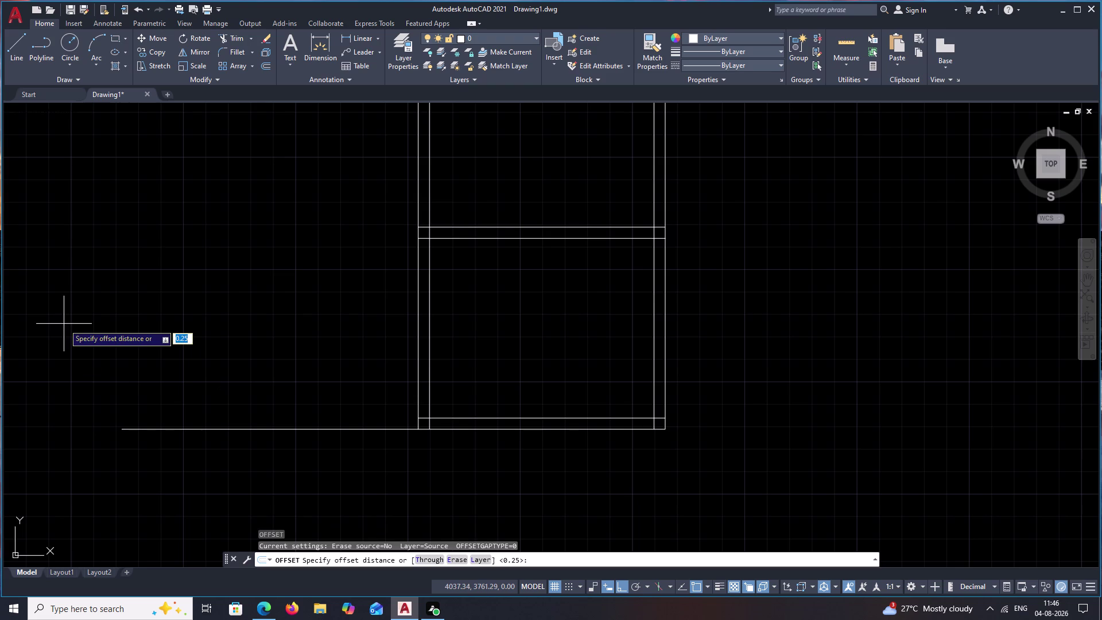
text(.25)
key(space)
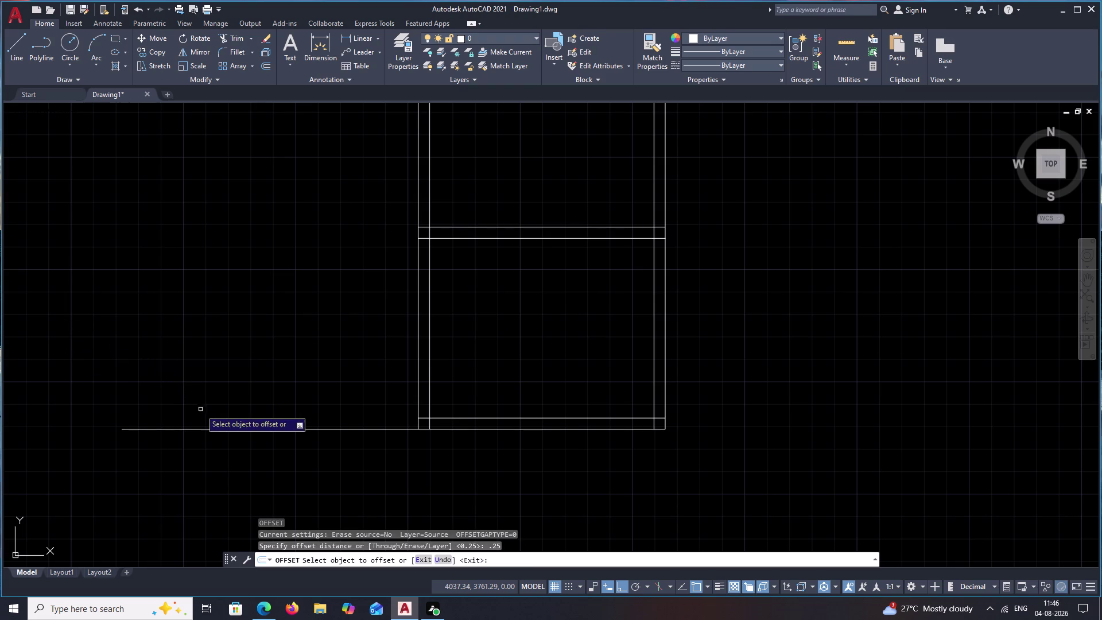
click(211, 428)
click(211, 409)
key(space)
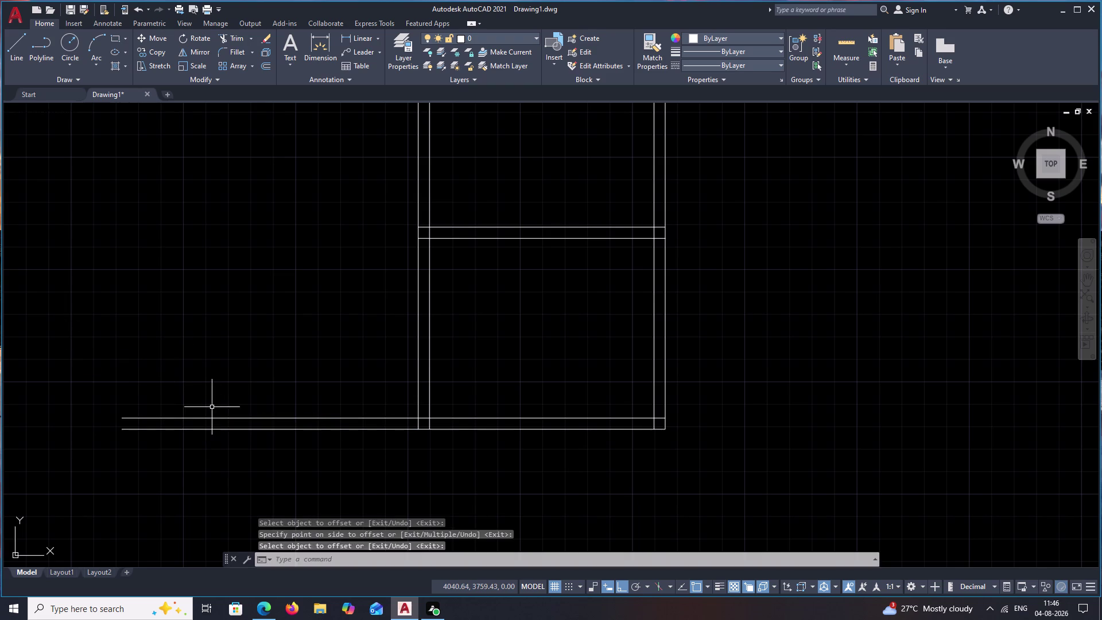
Offset the inner bottom wall 4.00 upward to create the top wall.
key(space)
text(4)
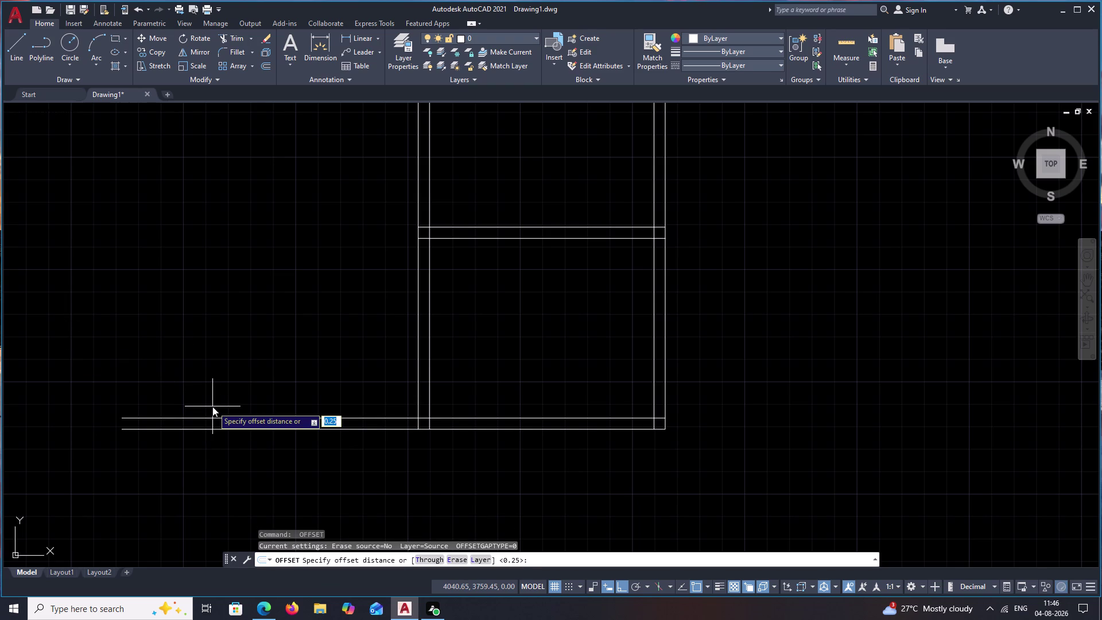
text(.00)
key(space)
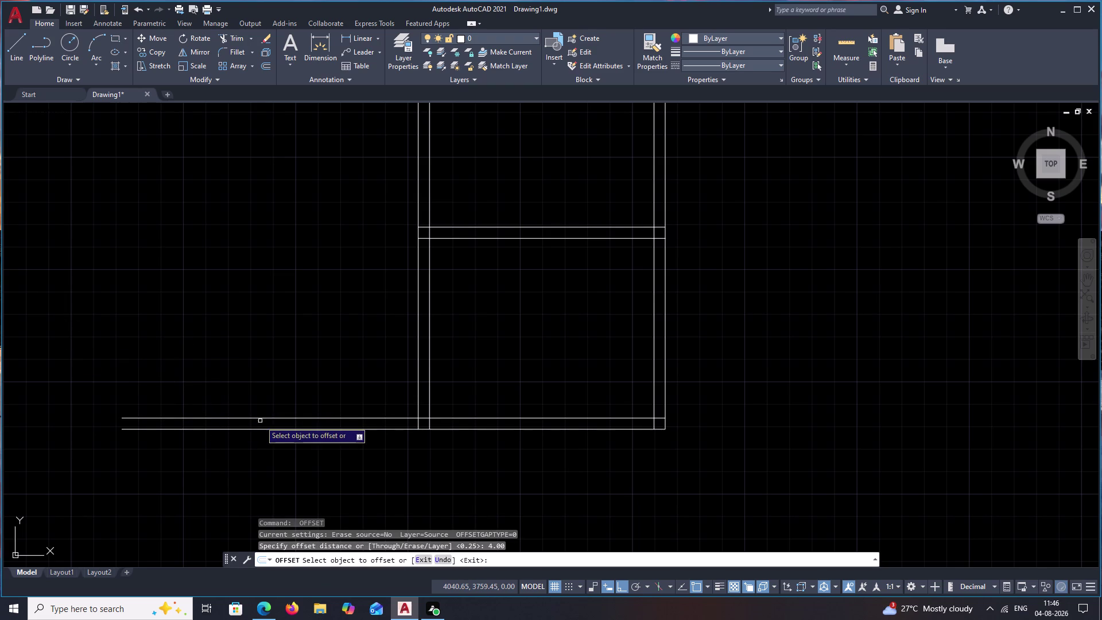
click(263, 417)
click(265, 358)
key(space)
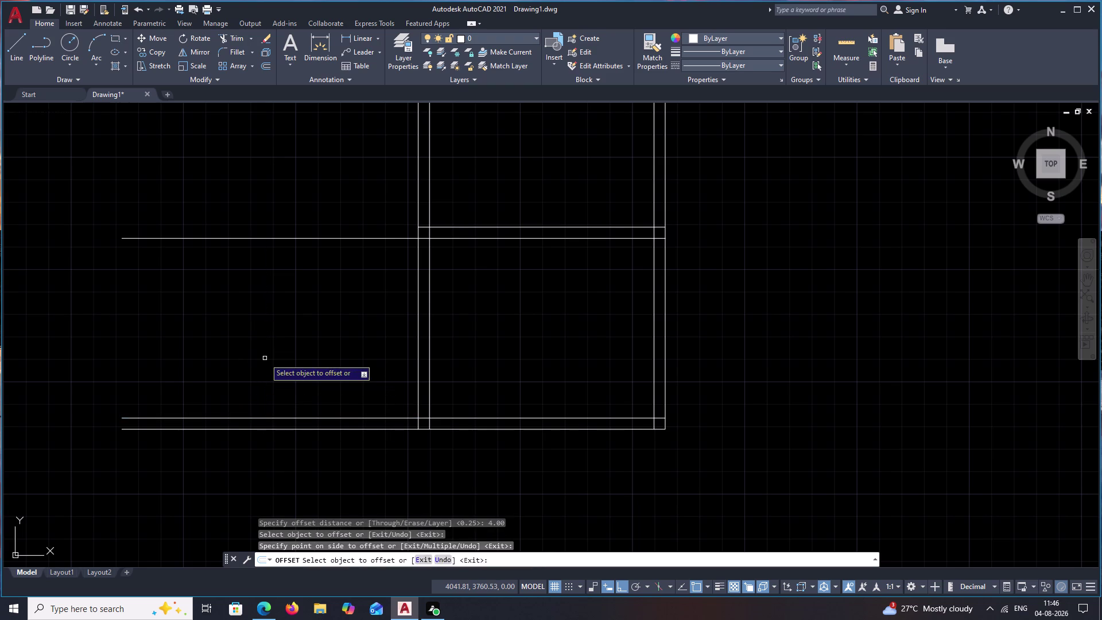
Add a 0.25 thickness line above the new top wall.
key(space)
text(.25)
key(space)
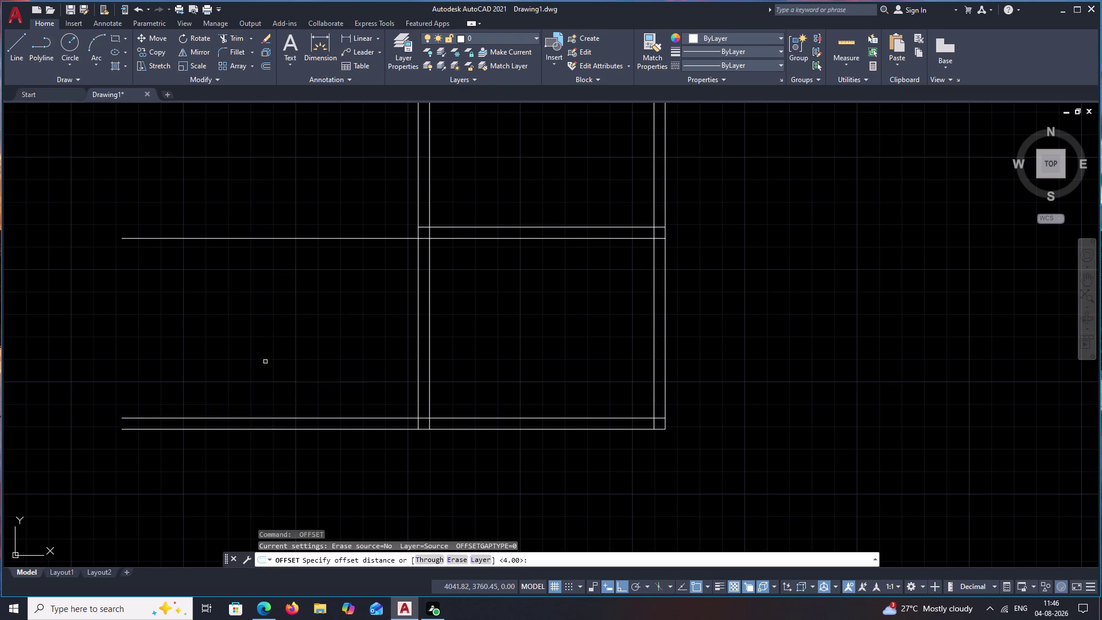
click(286, 238)
click(288, 227)
key(space)
Offset the lower room's vertical wall 6.60 to the left as the new left wall.
key(space)
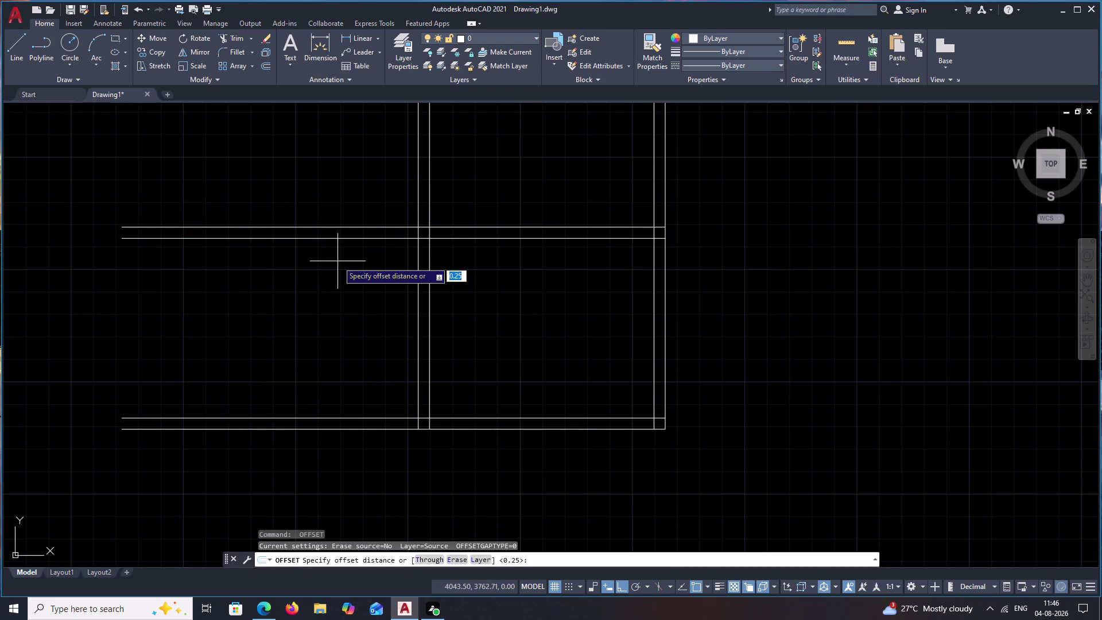
text(6.6)
text(0)
key(space)
click(418, 307)
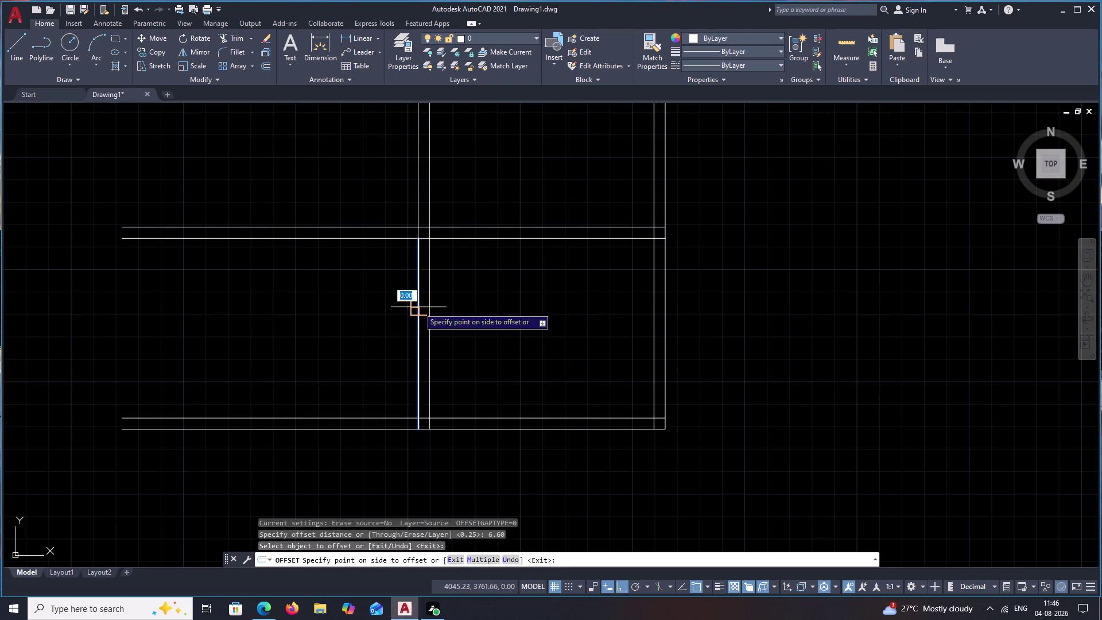
click(307, 309)
key(space)
Add a 0.25 thickness line outside the new left wall.
key(space)
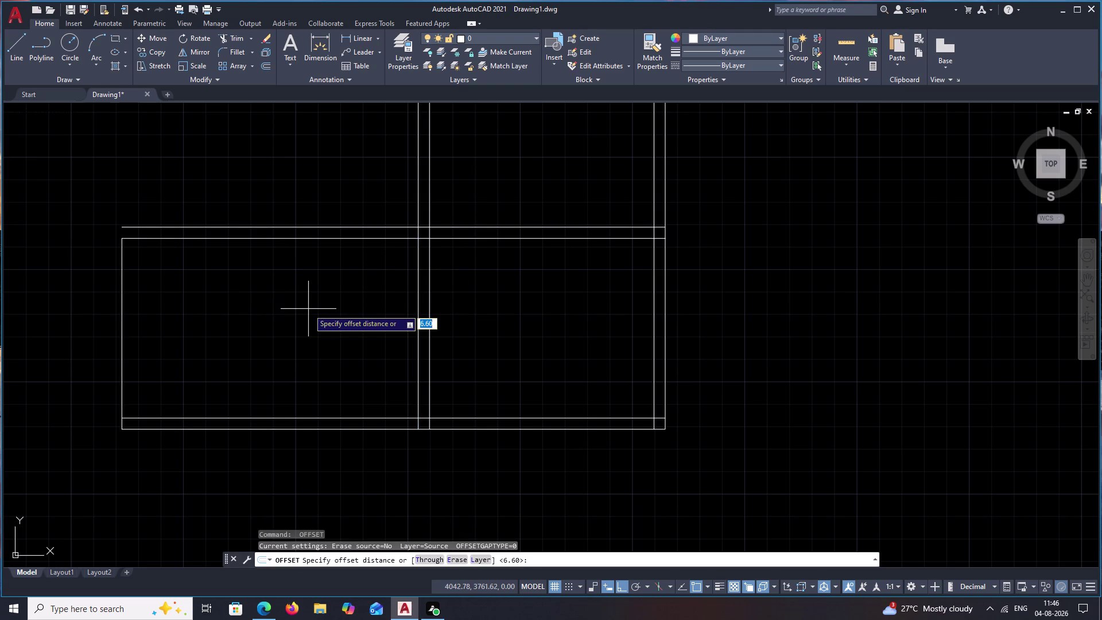
text(.25)
key(space)
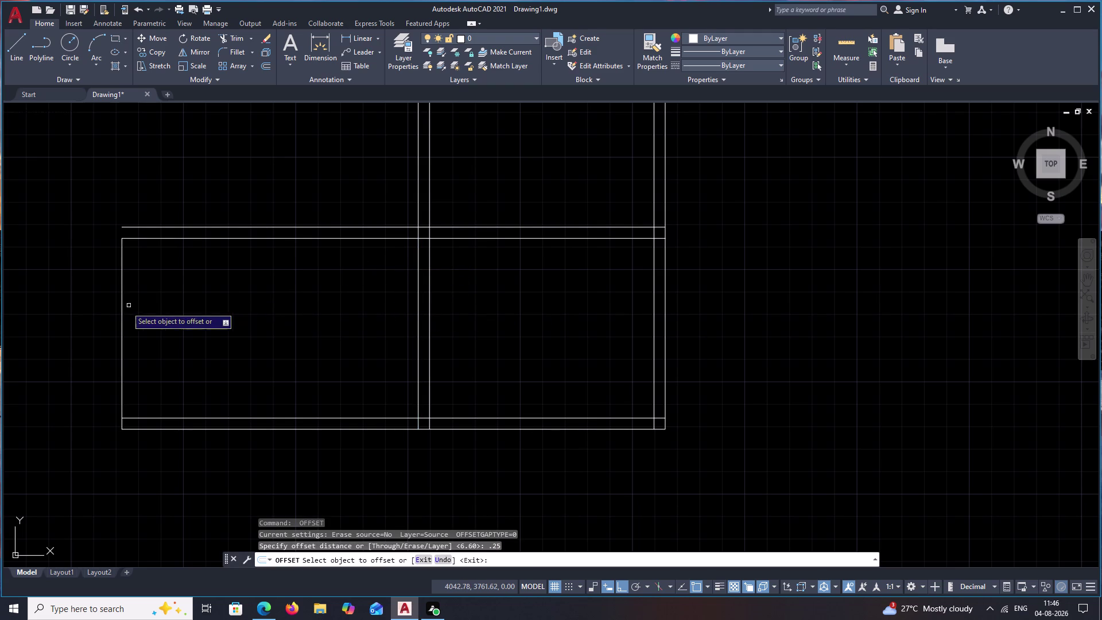
click(121, 302)
click(107, 301)
key(Escape)
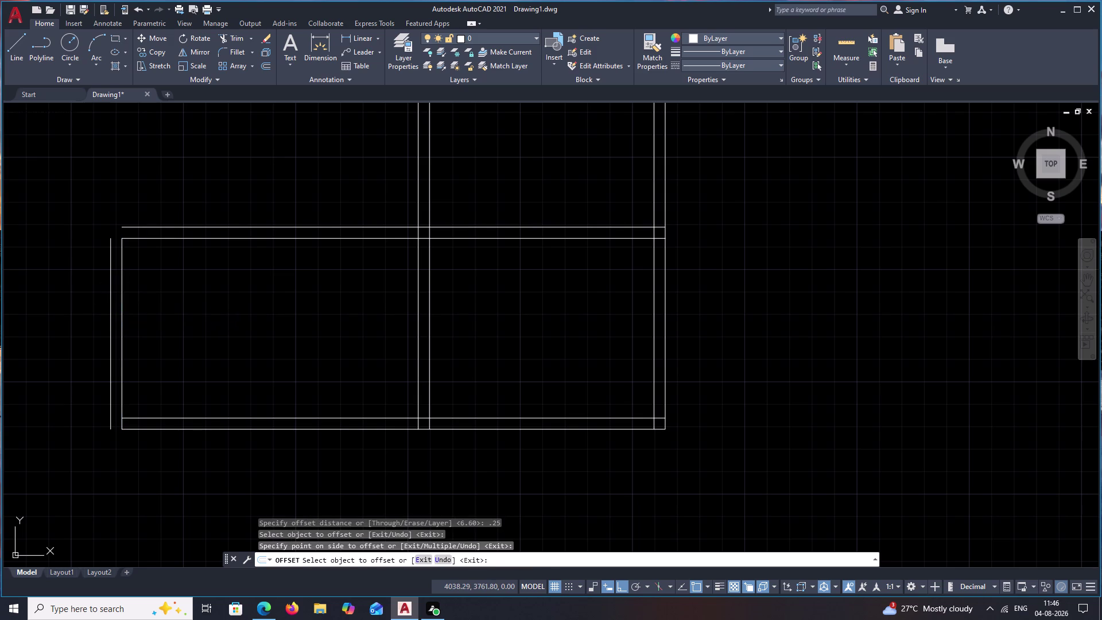
Fillet the bottom-left and top-left outer corners, then zoom out over the plan.
text(F)
key(space)
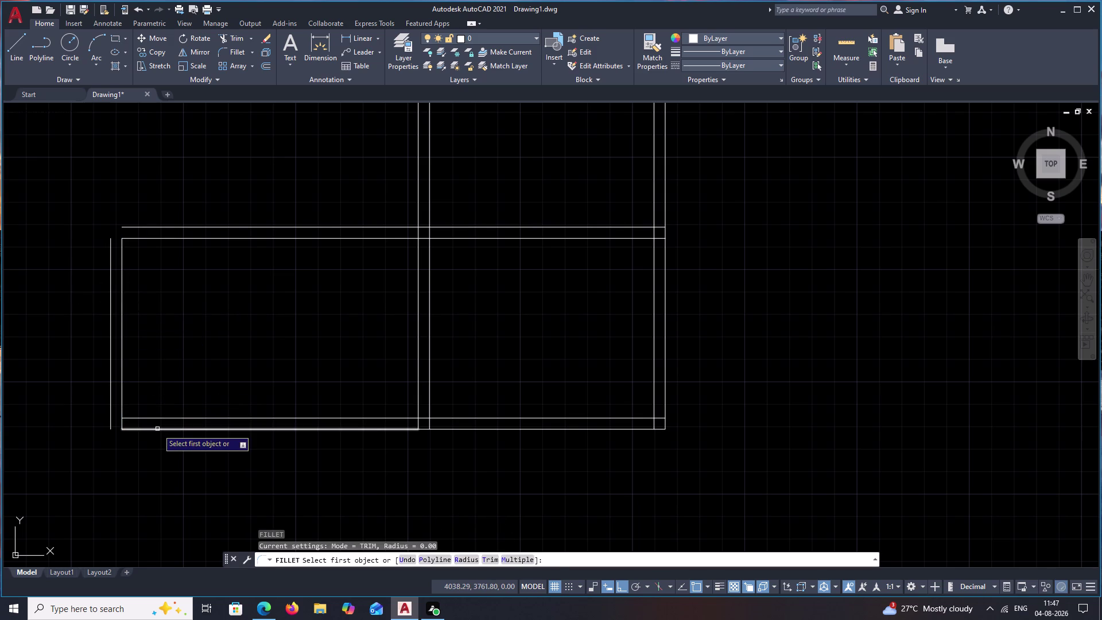
click(158, 429)
click(110, 413)
key(space)
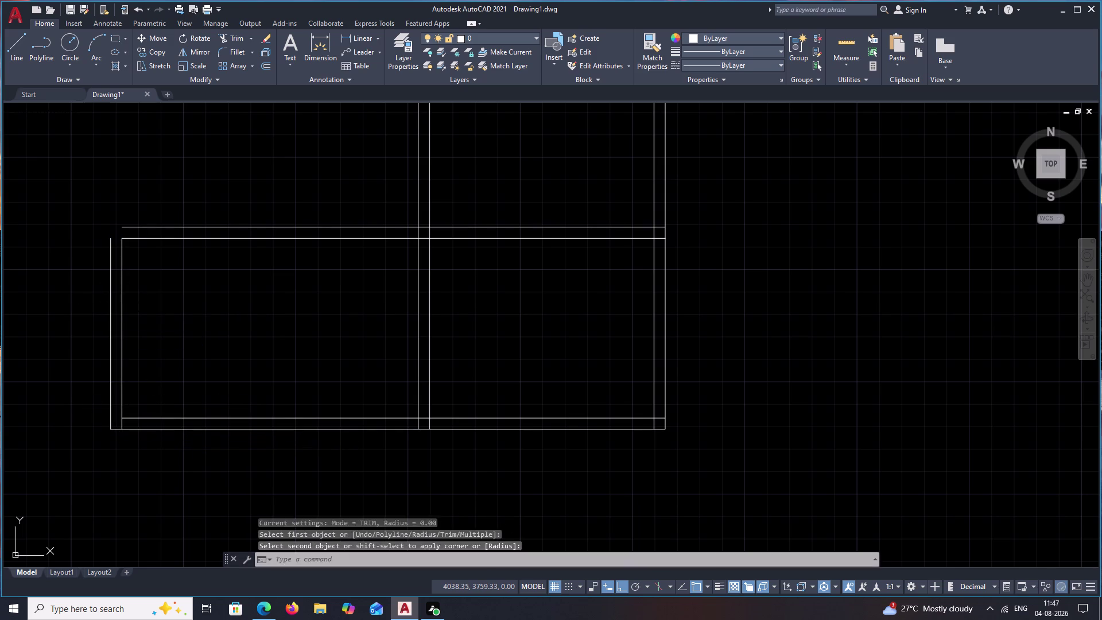
click(197, 228)
click(109, 244)
middle_drag(197, 282, 384, 430)
scroll(down, 3)
middle_drag(402, 424, 448, 431)
key(Escape)
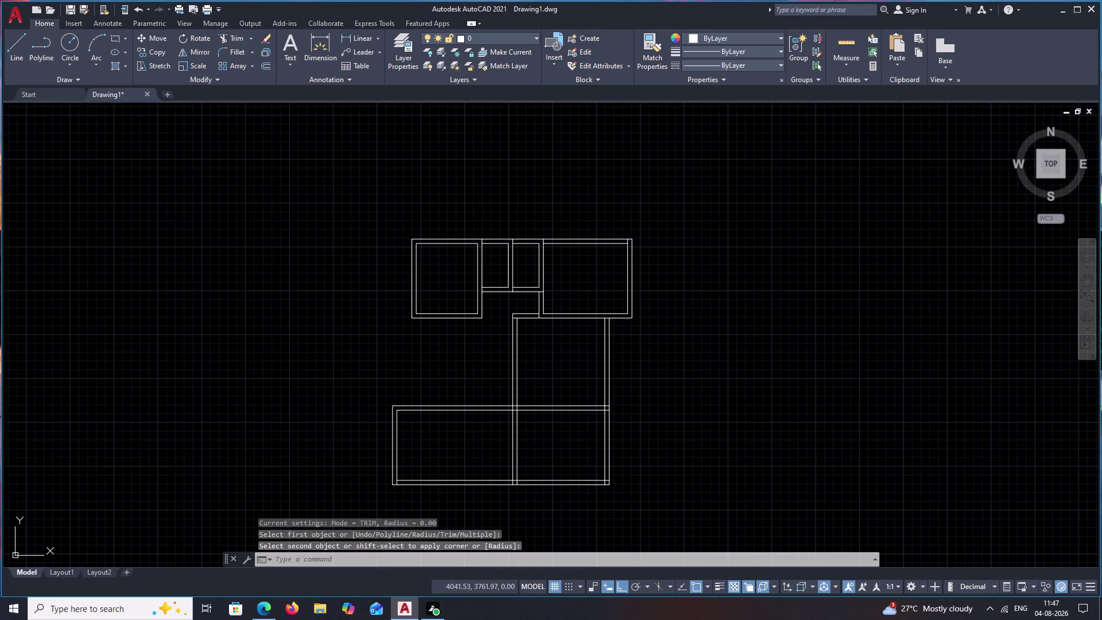
Draw a vertical line downward from the wall corner of the left room.
text(L)
key(space)
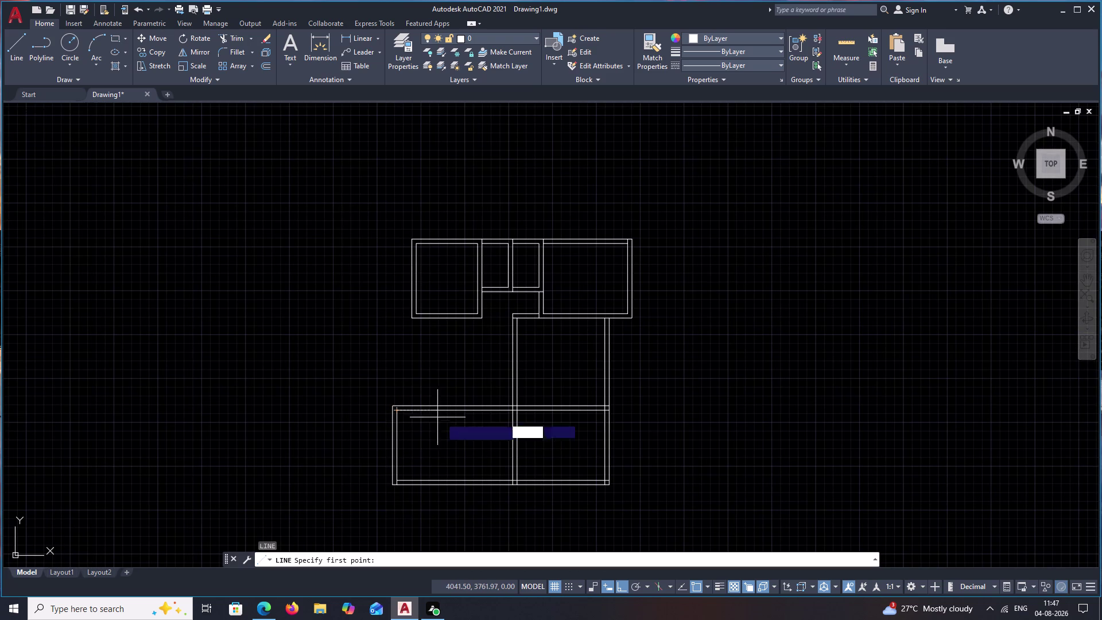
key(Escape)
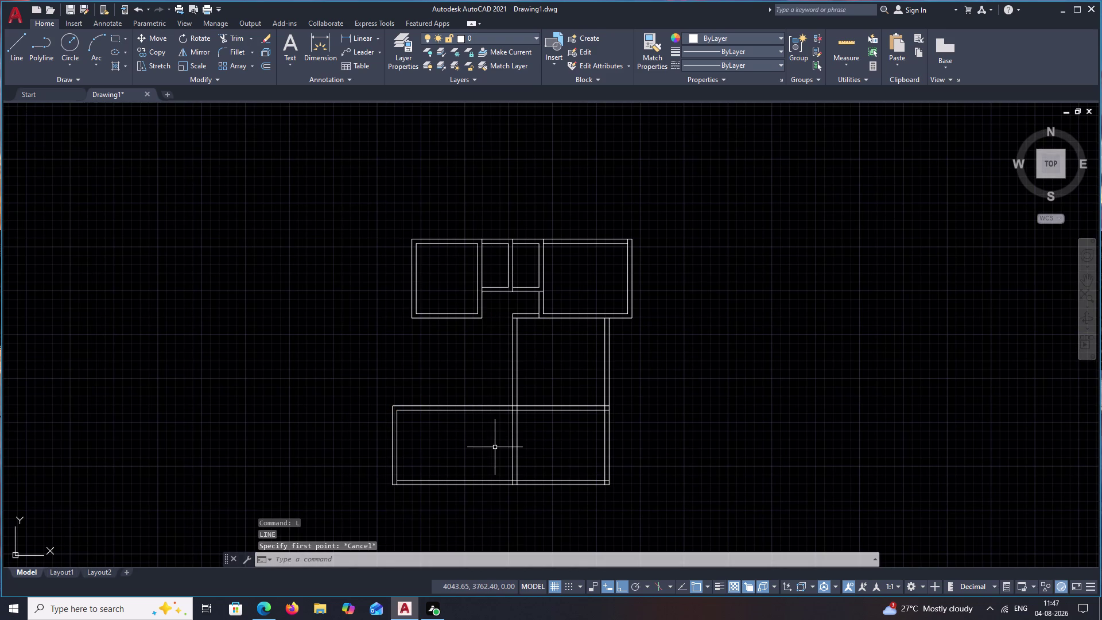
key(l)
key(space)
scroll(up, 3)
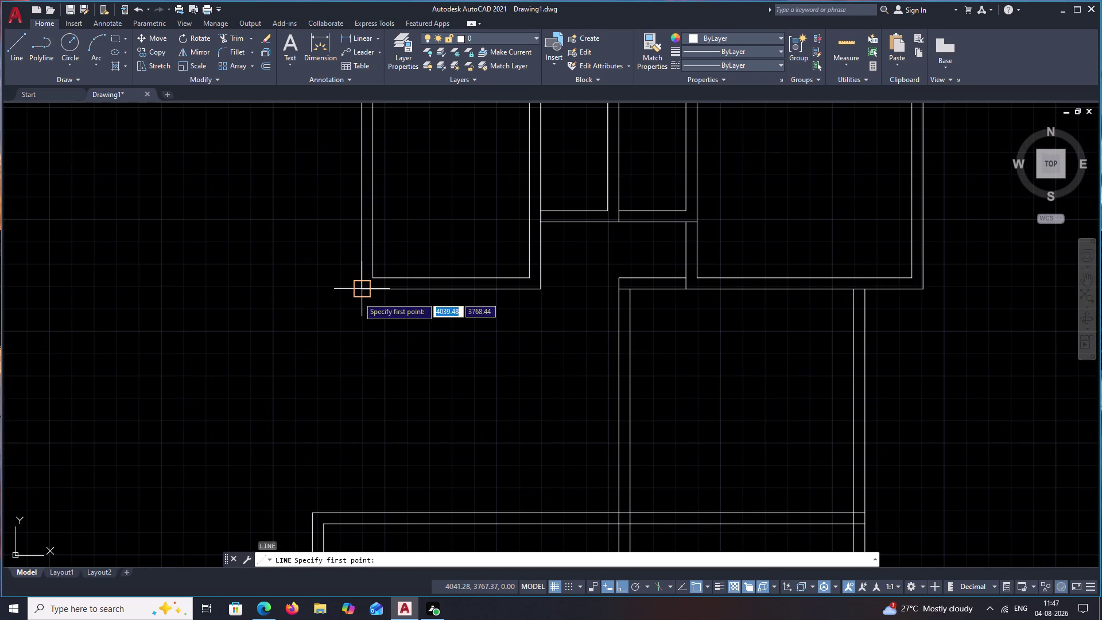
click(361, 291)
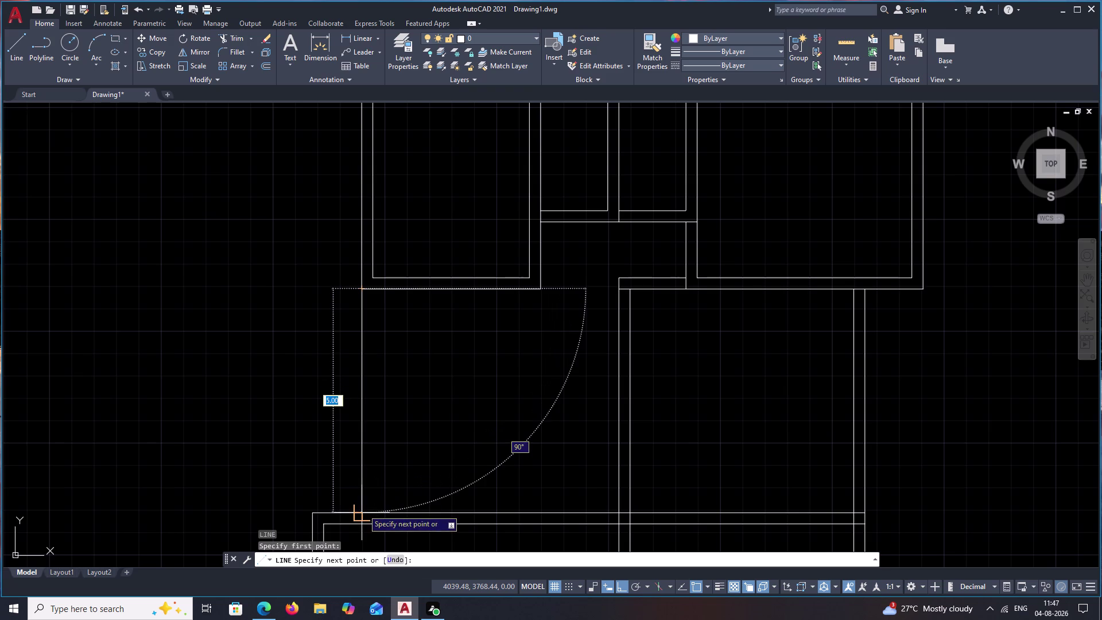
click(363, 510)
key(Escape)
Offset the corridor's left wall line 0.25 to its inner side.
text(O)
key(space)
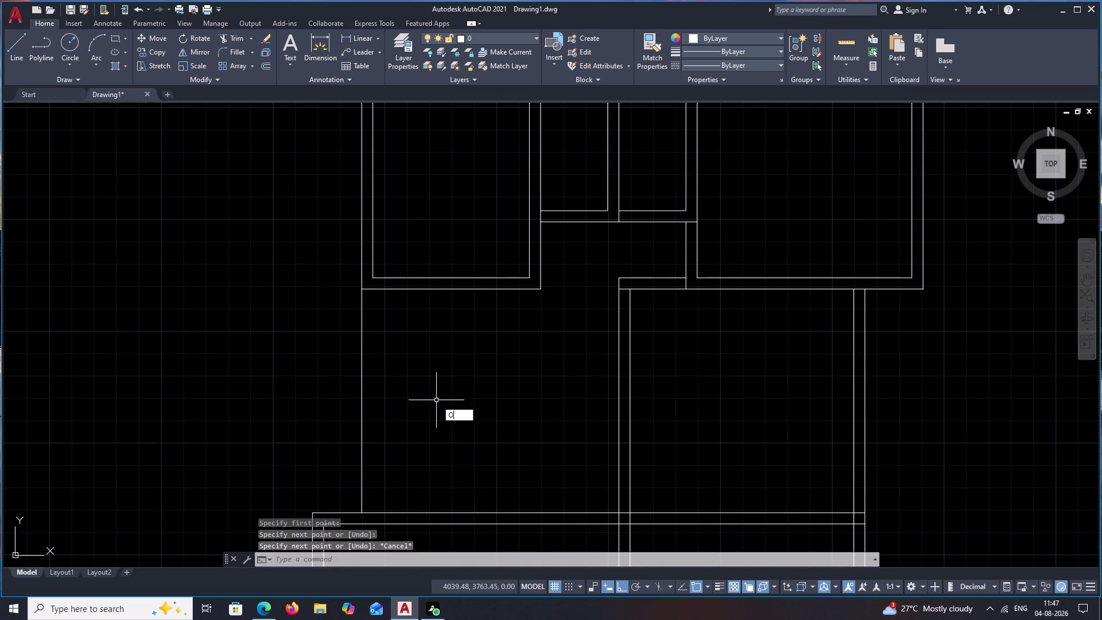
text(.25)
key(space)
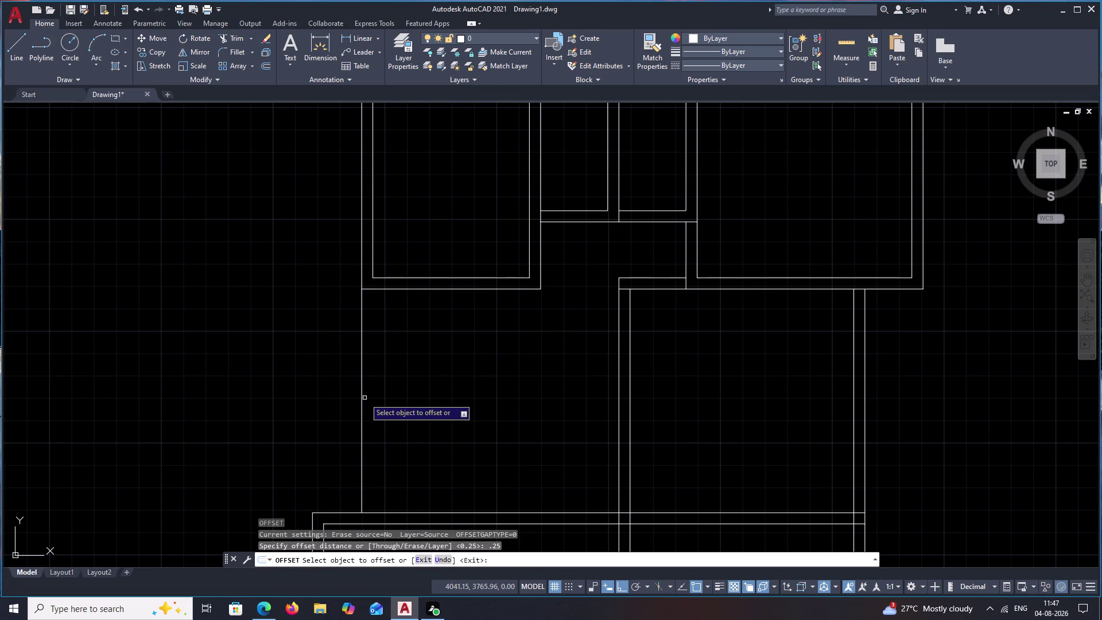
click(362, 400)
click(406, 397)
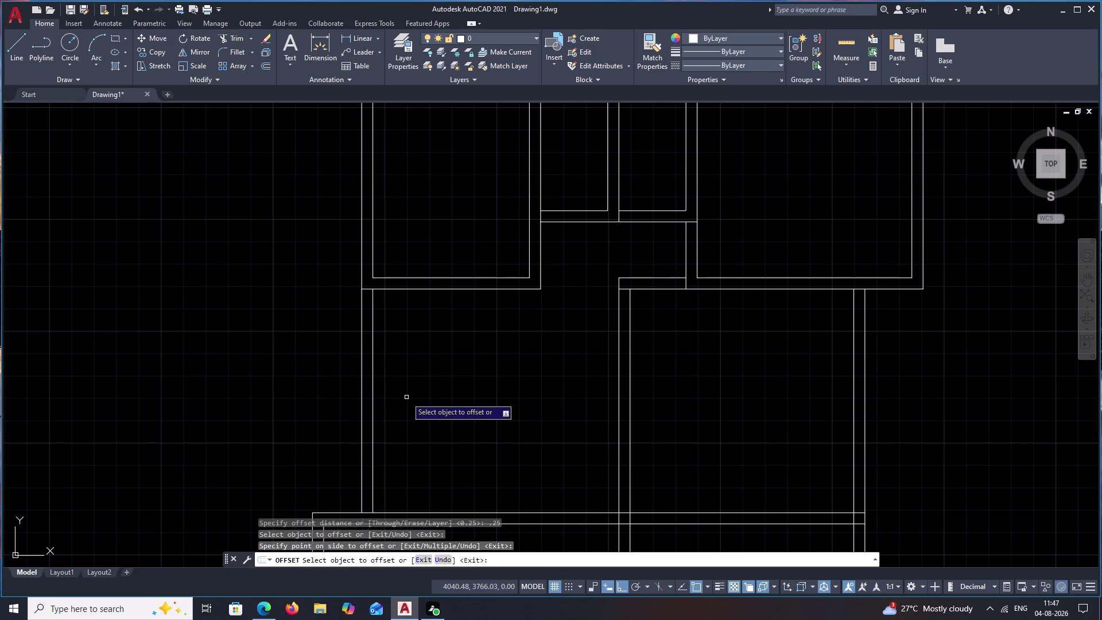
key(Escape)
Offset the corridor's top wall line 1.6 downward to form a new horizontal wall.
text(O)
key(space)
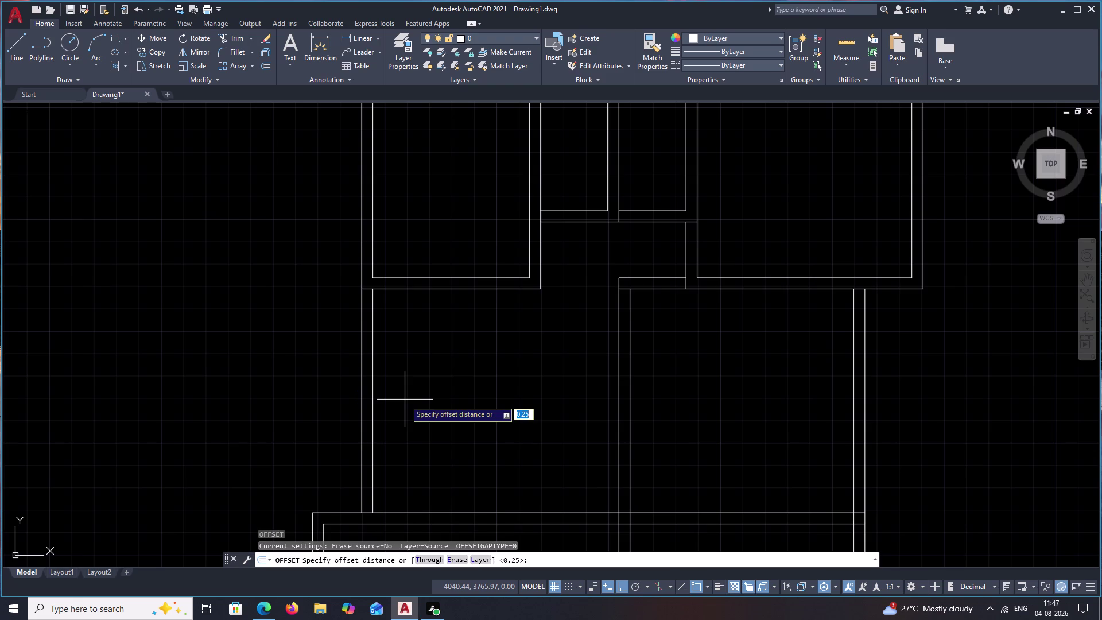
text(1.6)
key(space)
click(419, 288)
click(427, 355)
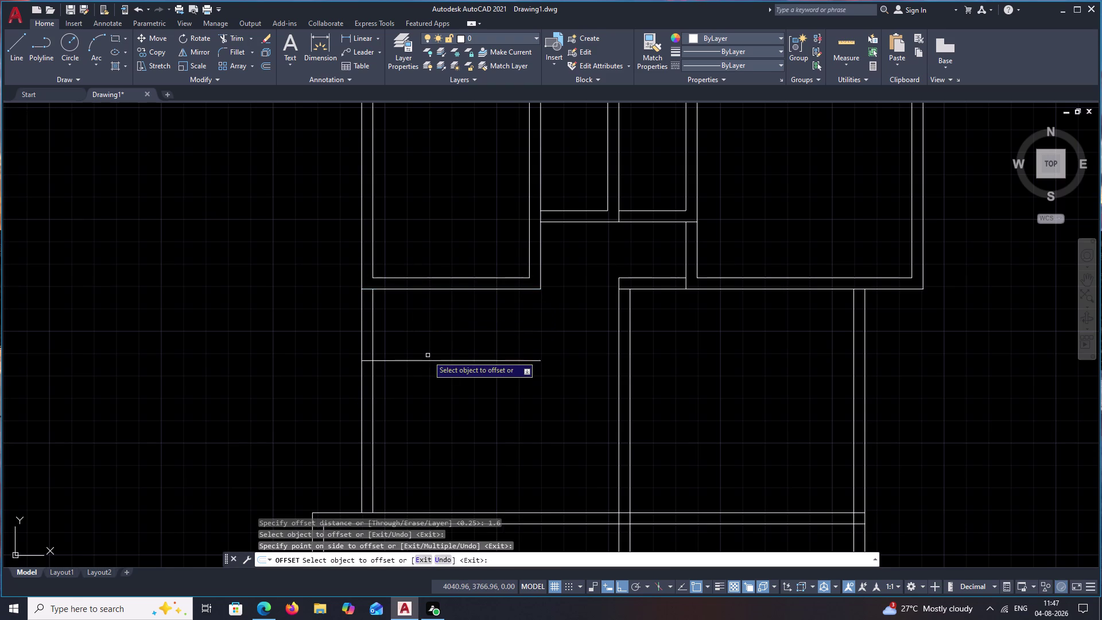
key(Escape)
Double the new horizontal wall with a 0.25 offset below it.
text(O .)
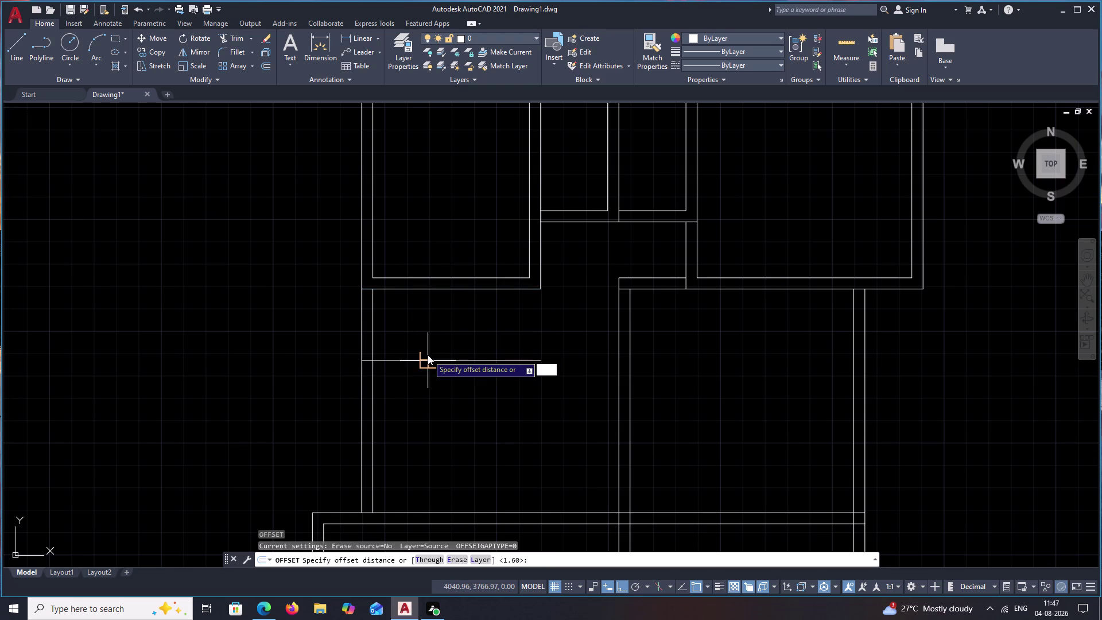
text(25)
key(space)
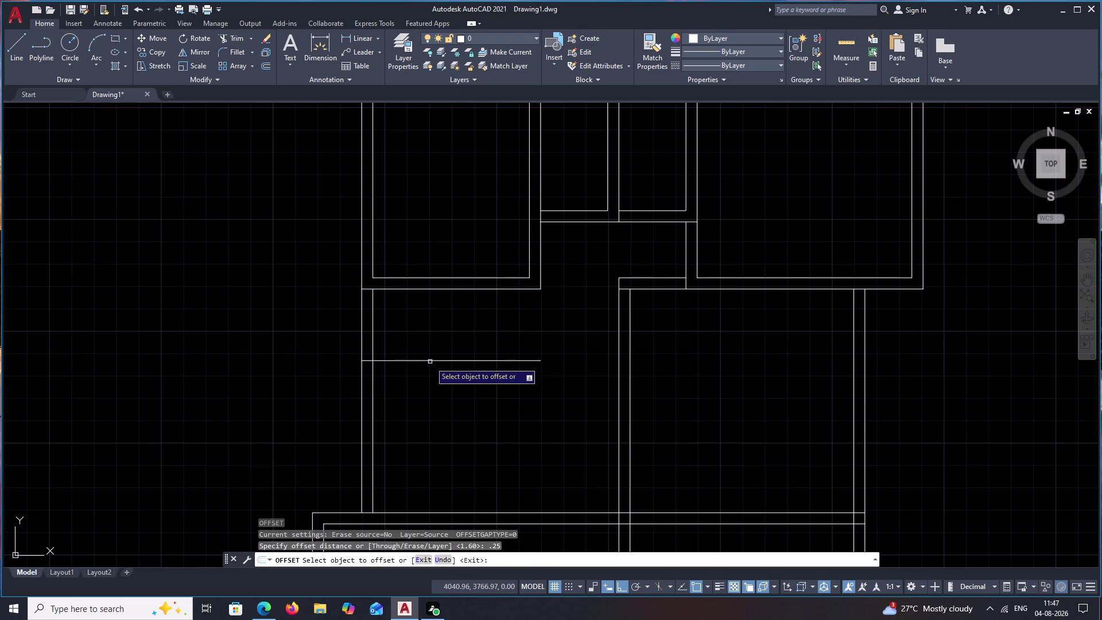
click(431, 361)
click(431, 378)
key(space)
Offset the corridor's inner left wall line 2.8 to the right as a vertical wall.
text(O)
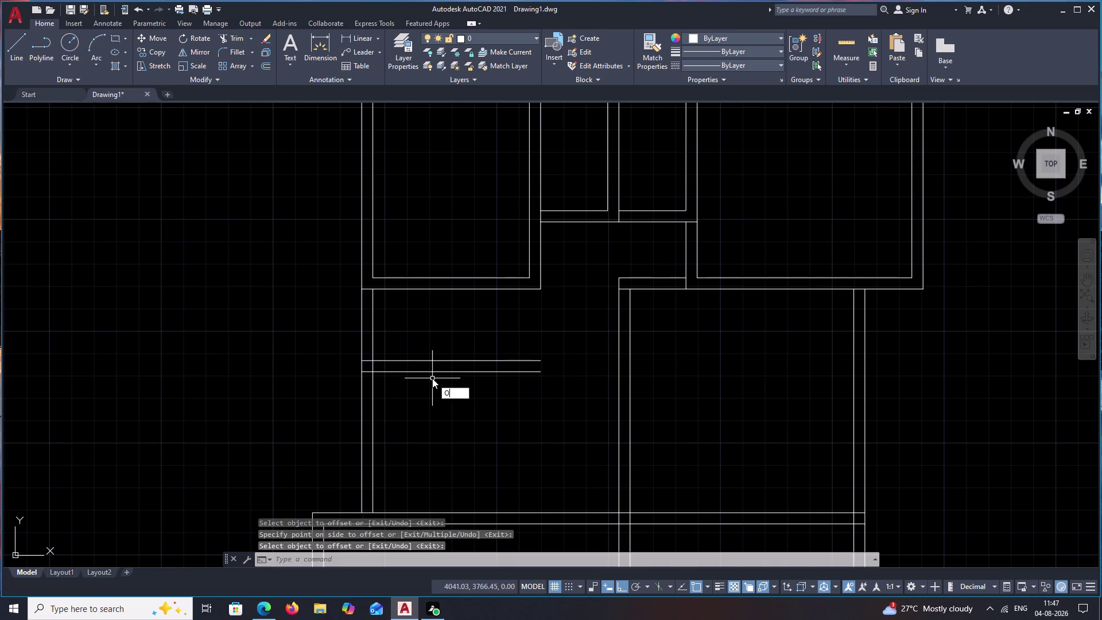
key(space)
text(2.)
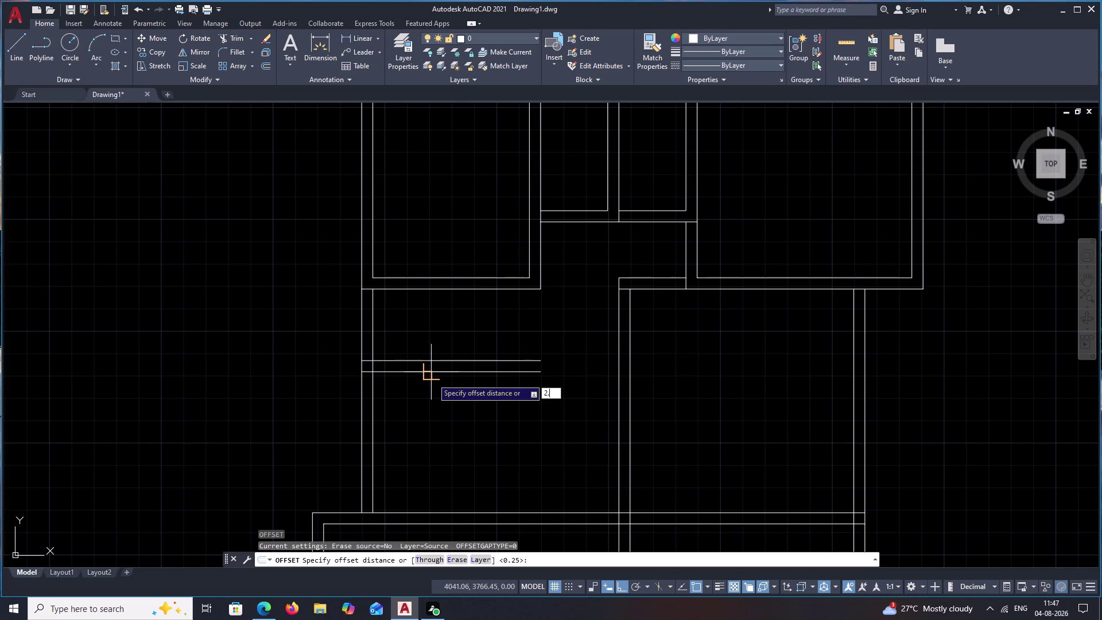
key(8)
key(space)
click(372, 339)
click(445, 337)
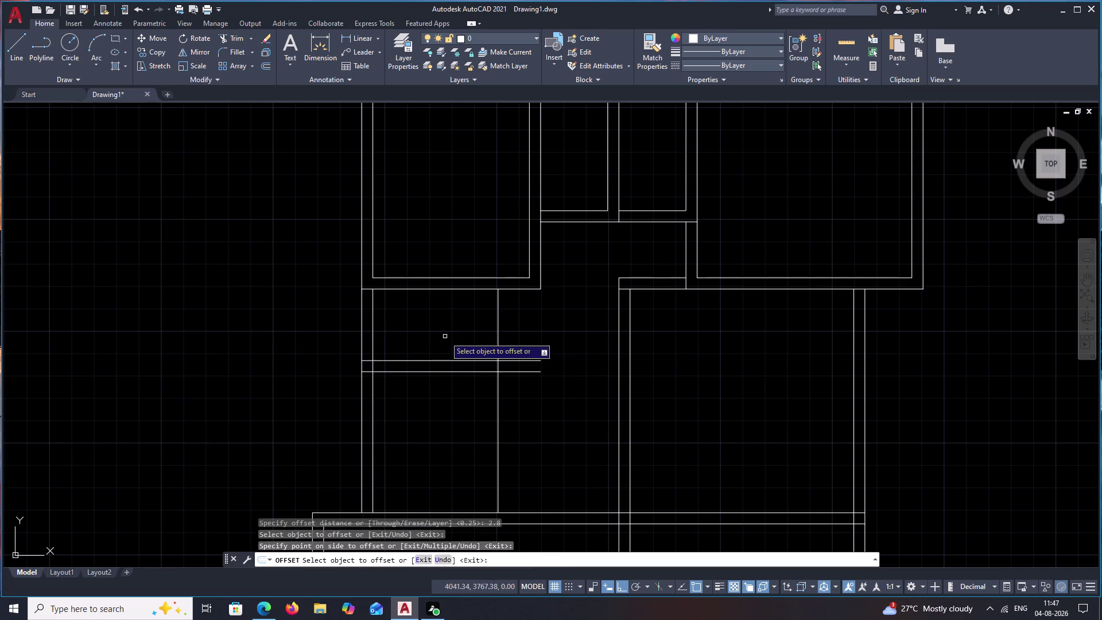
key(Escape)
Double the new vertical wall with a 0.25 offset beside it.
key(space)
text(.25)
key(space)
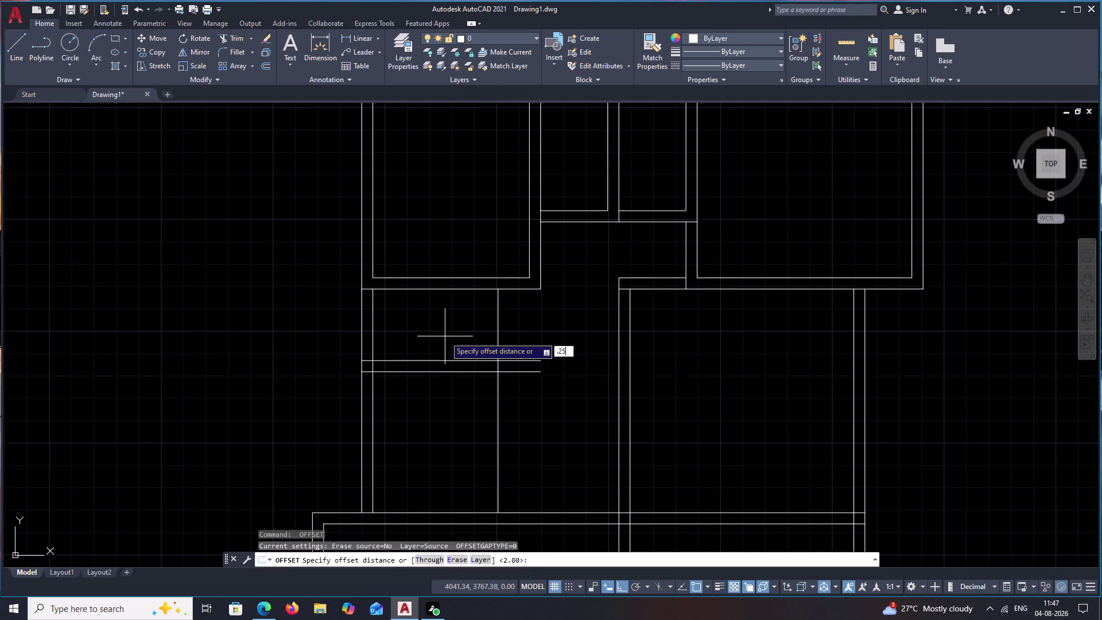
click(496, 331)
click(497, 329)
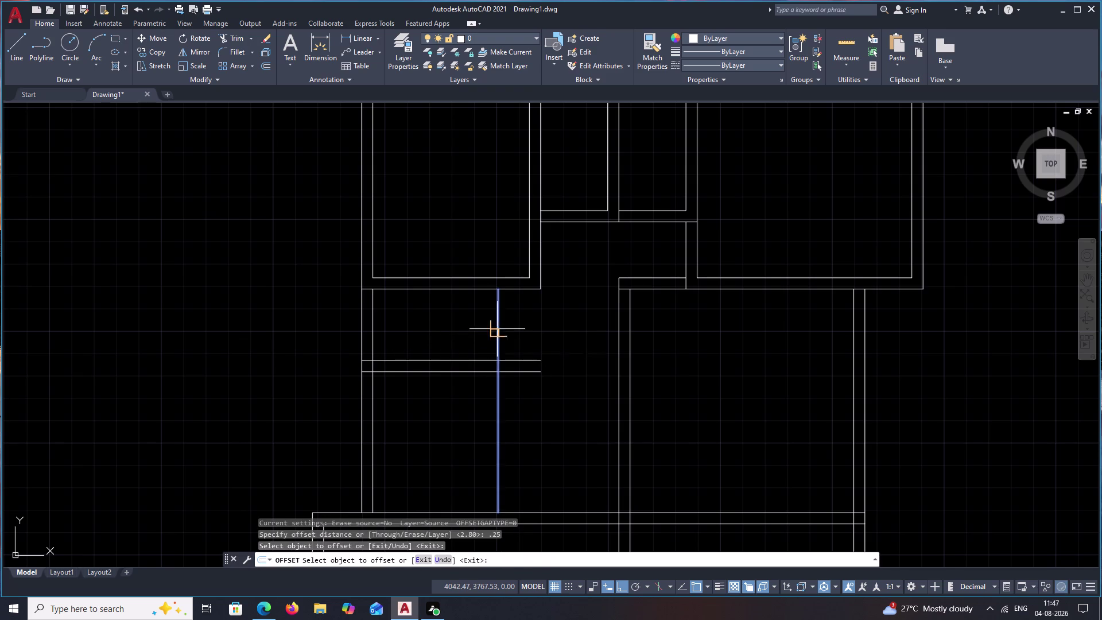
click(520, 328)
key(Escape)
Start a 2.40 offset of the partition line, cancel it, and pan out.
key(space)
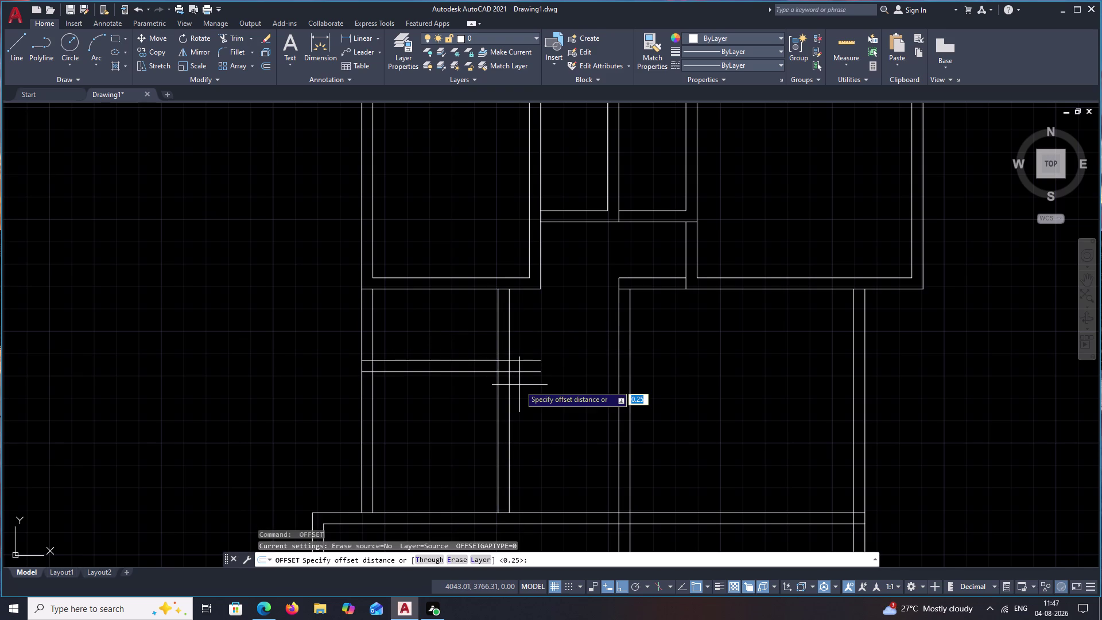
key(BackSpace)
text(2)
text(.40)
key(space)
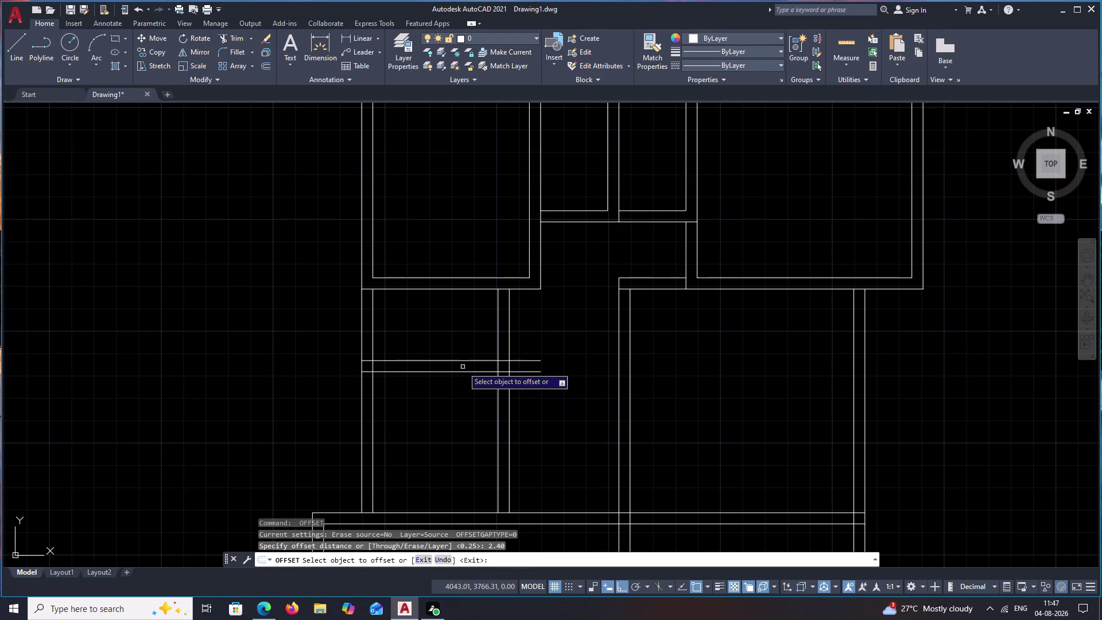
click(462, 372)
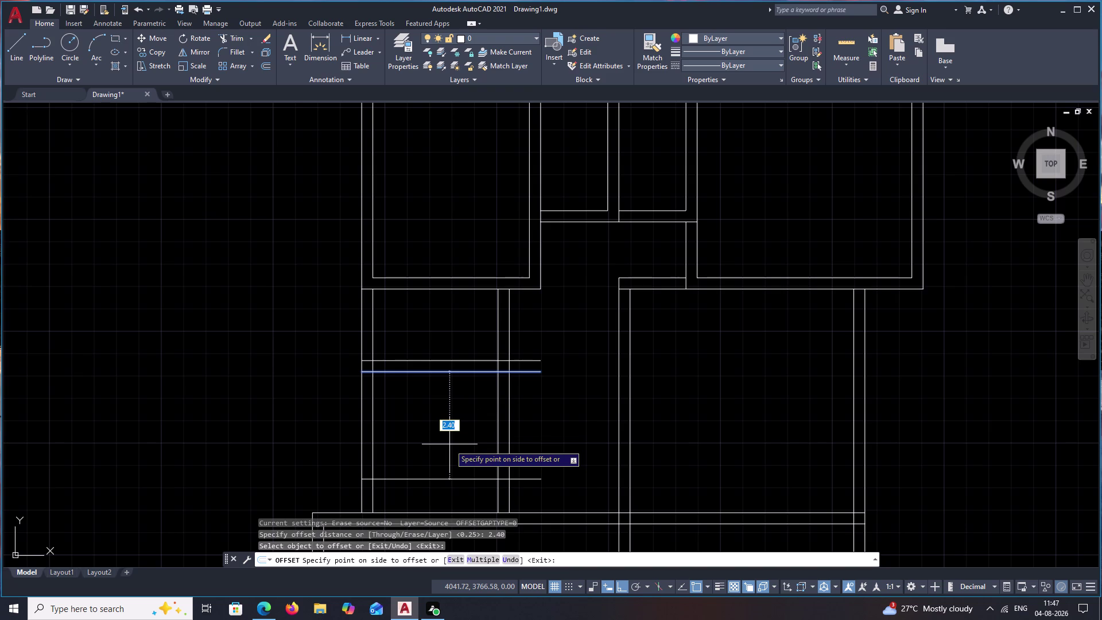
key(Escape)
scroll(down, 3)
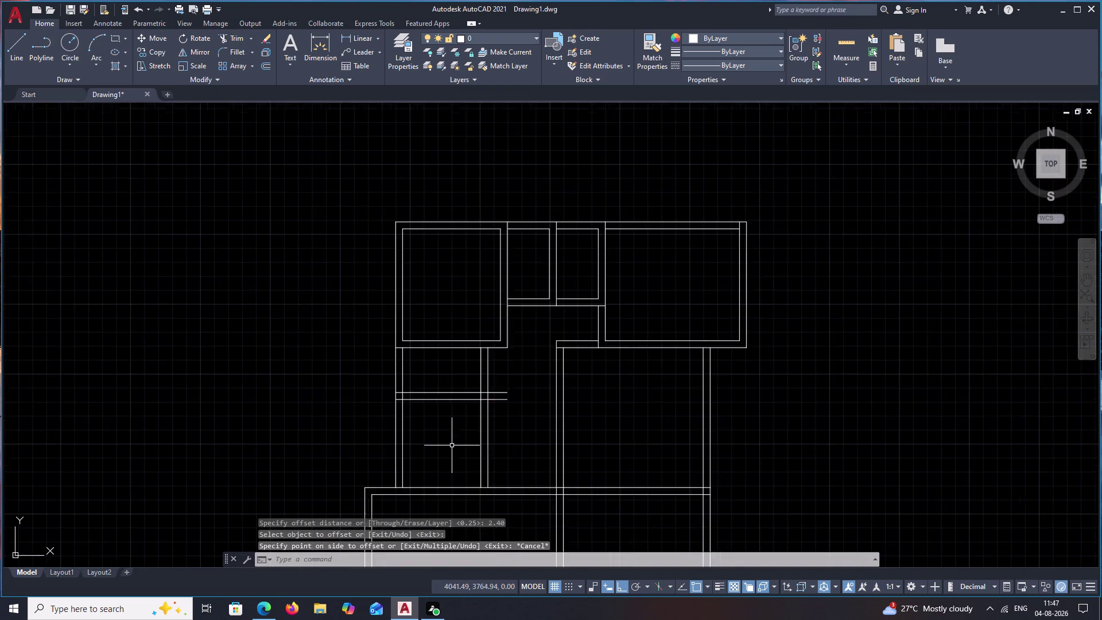
middle_drag(452, 446, 449, 398)
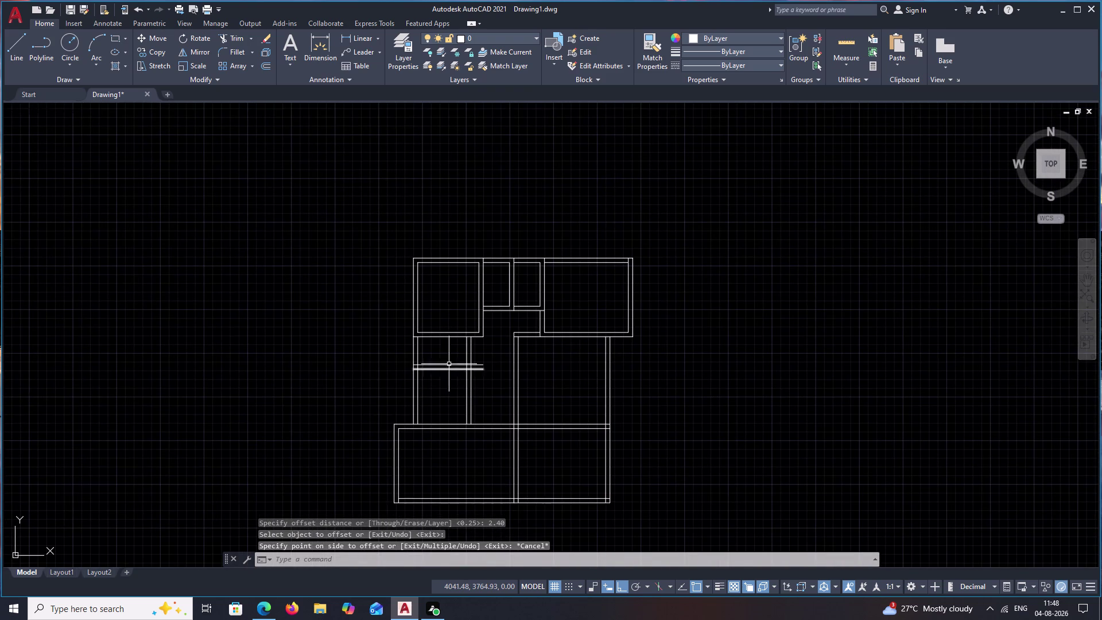
click(849, 63)
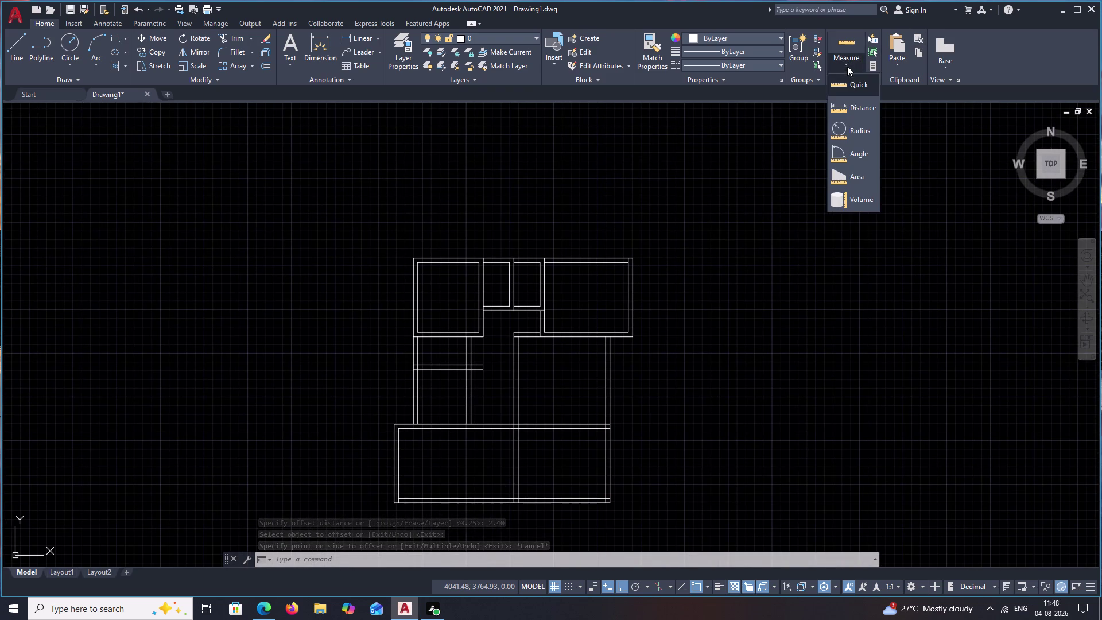
click(850, 84)
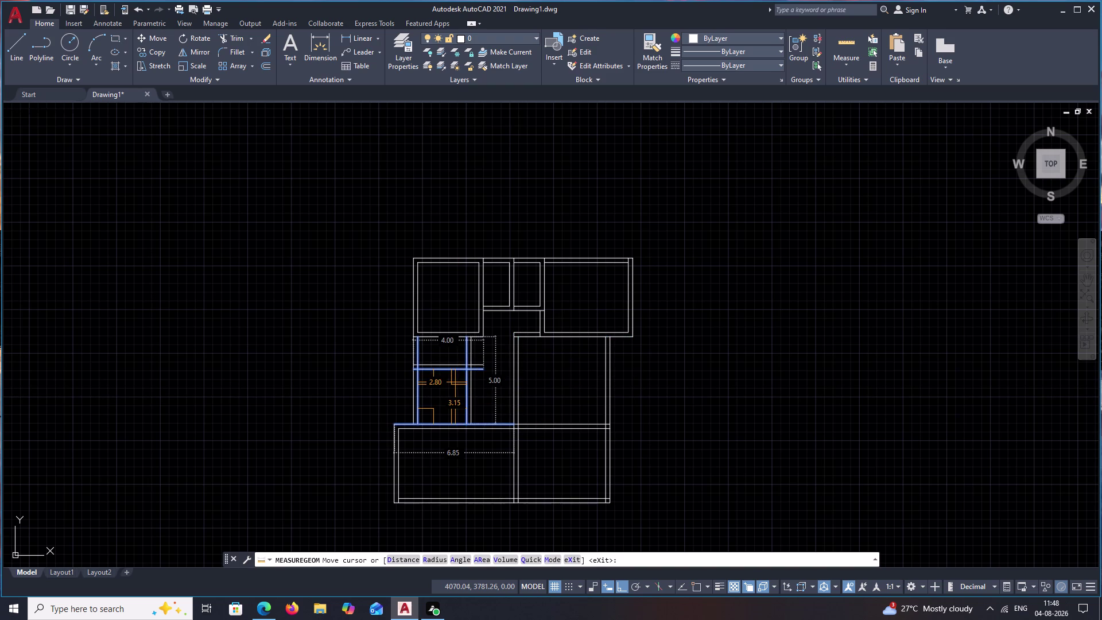
key(Escape)
scroll(up, 3)
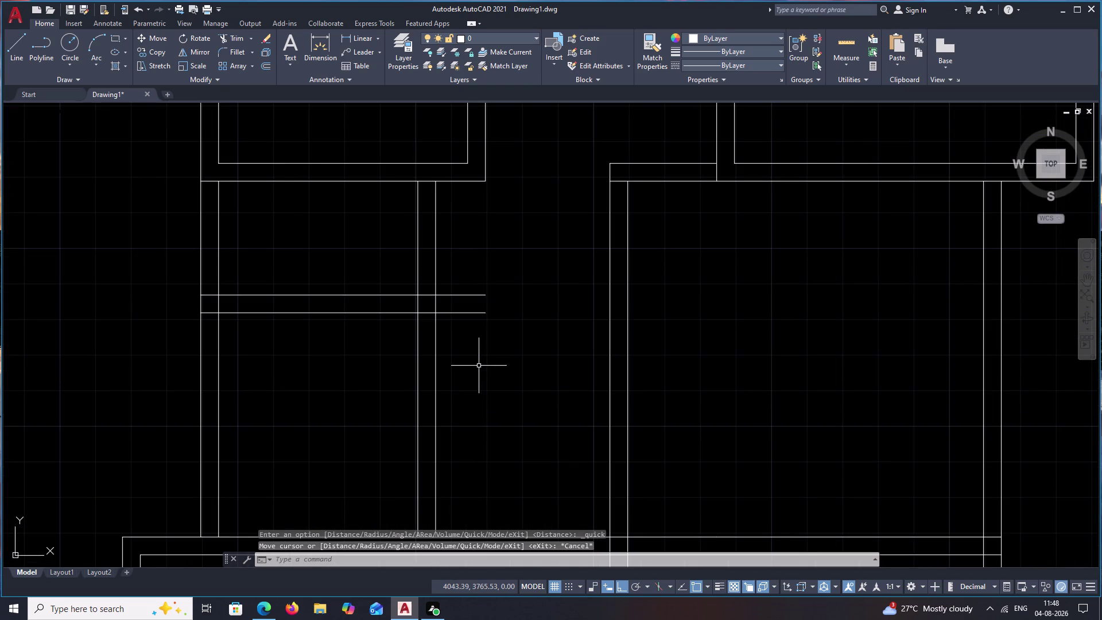
Trim the wall lines crossing the partition.
text(TR)
key(space)
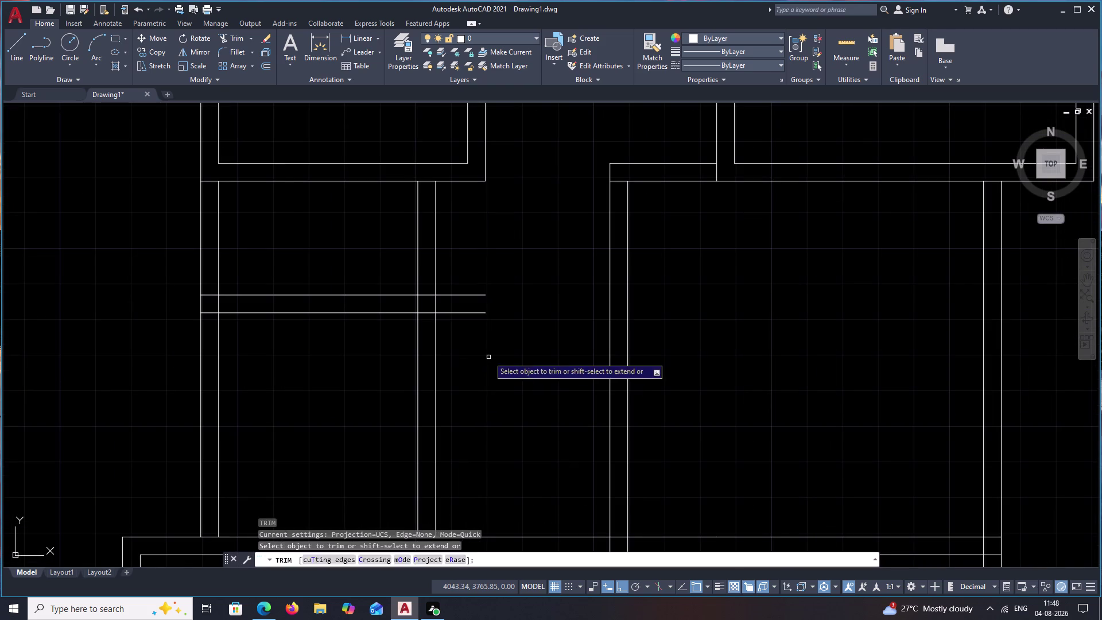
drag(485, 357, 345, 399)
key(Escape)
Offset a wall line 3.50 to create the new wall running toward the lower room.
text(O)
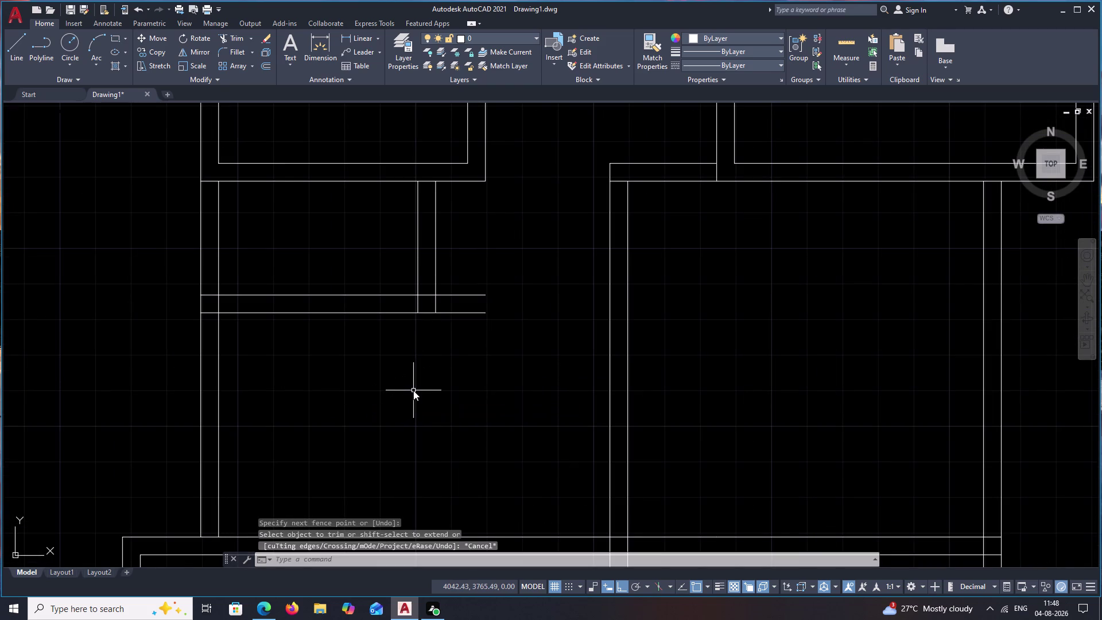
key(space)
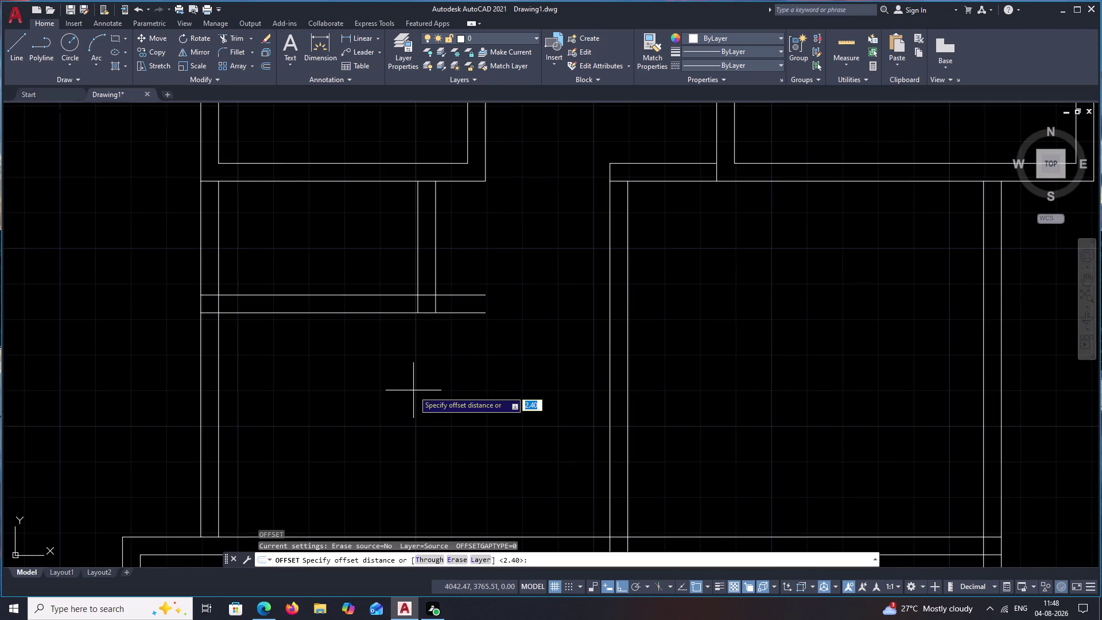
text(3.50)
key(space)
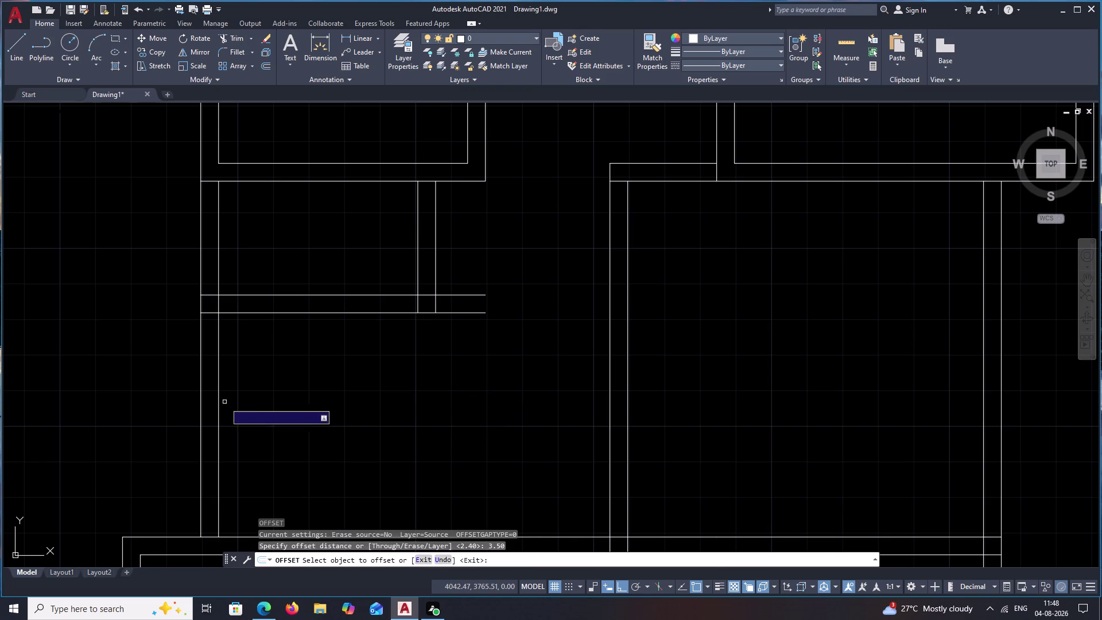
click(217, 407)
click(370, 403)
key(Escape)
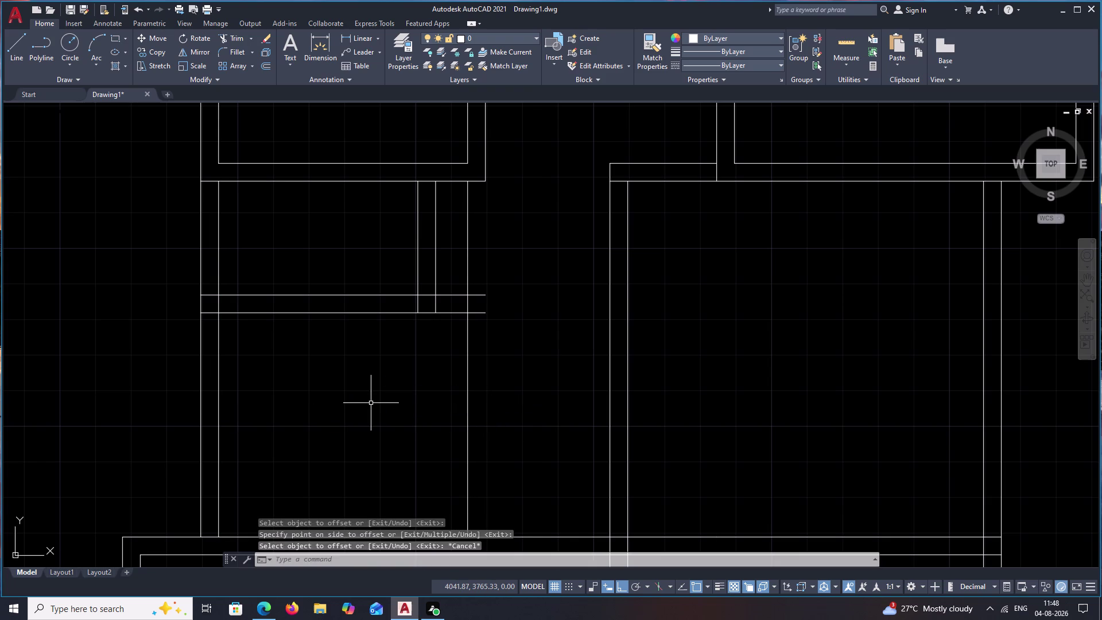
Trim the overlapping wall segments and partition ends at the junctions.
text(TR)
key(space)
drag(490, 257, 466, 279)
drag(447, 291, 446, 308)
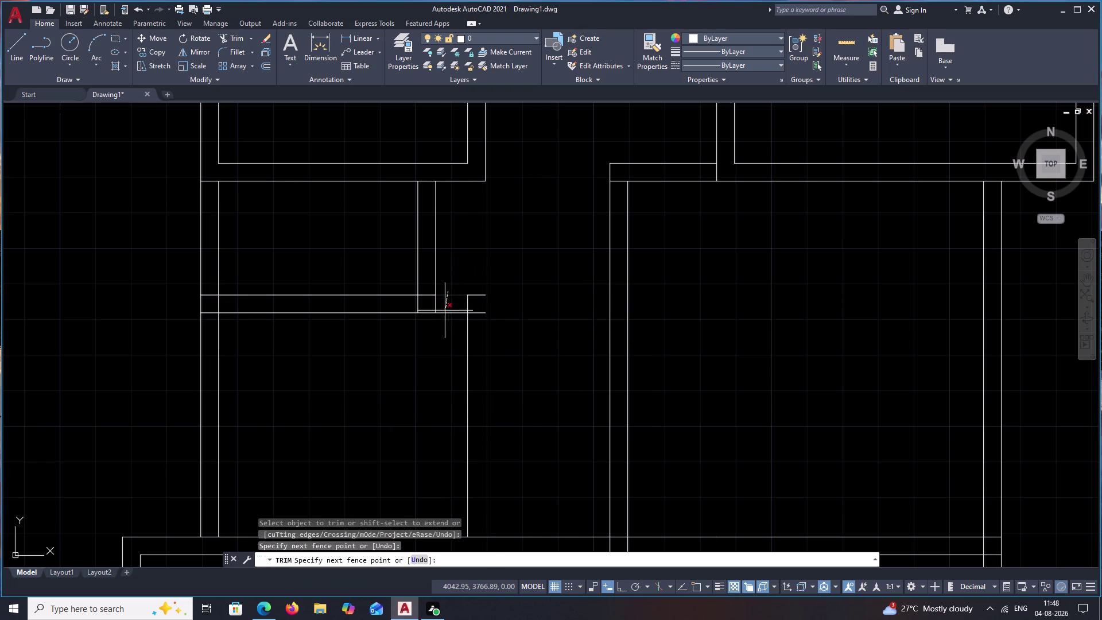
drag(446, 308, 445, 318)
drag(478, 290, 477, 322)
key(Escape)
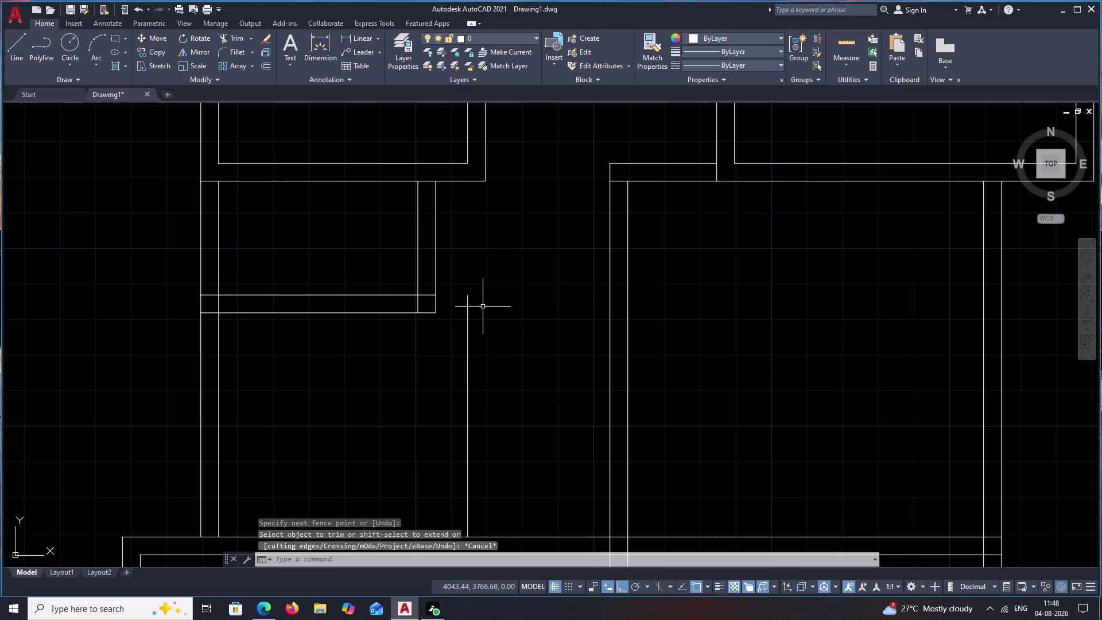
Extend both partition wall lines to meet the new wall.
key(l)
key(space)
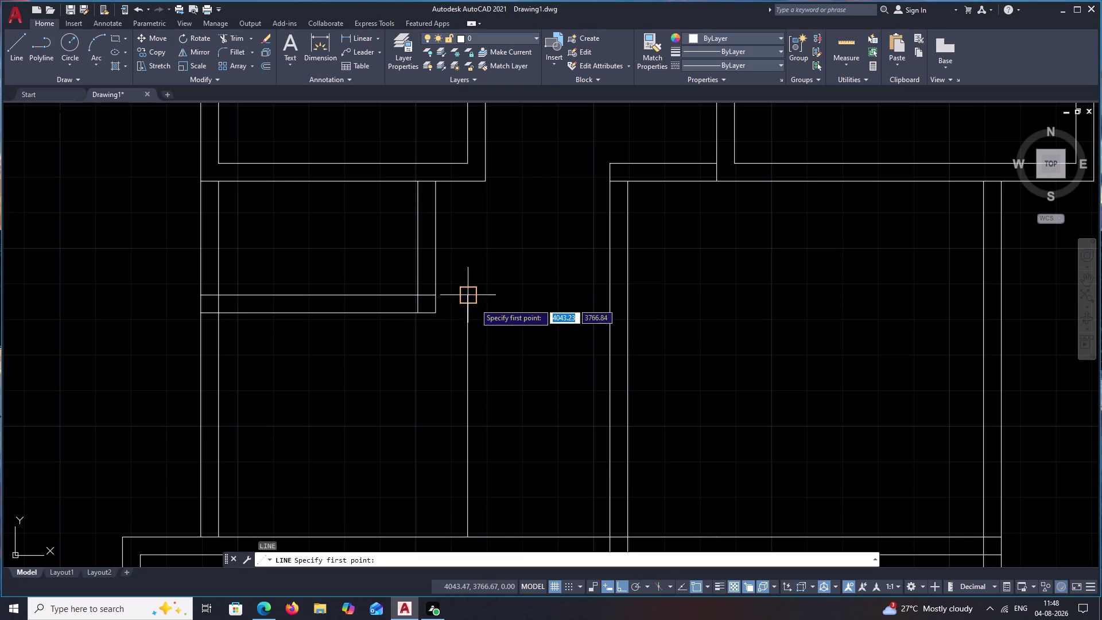
key(Escape)
key(e)
key(x)
key(space)
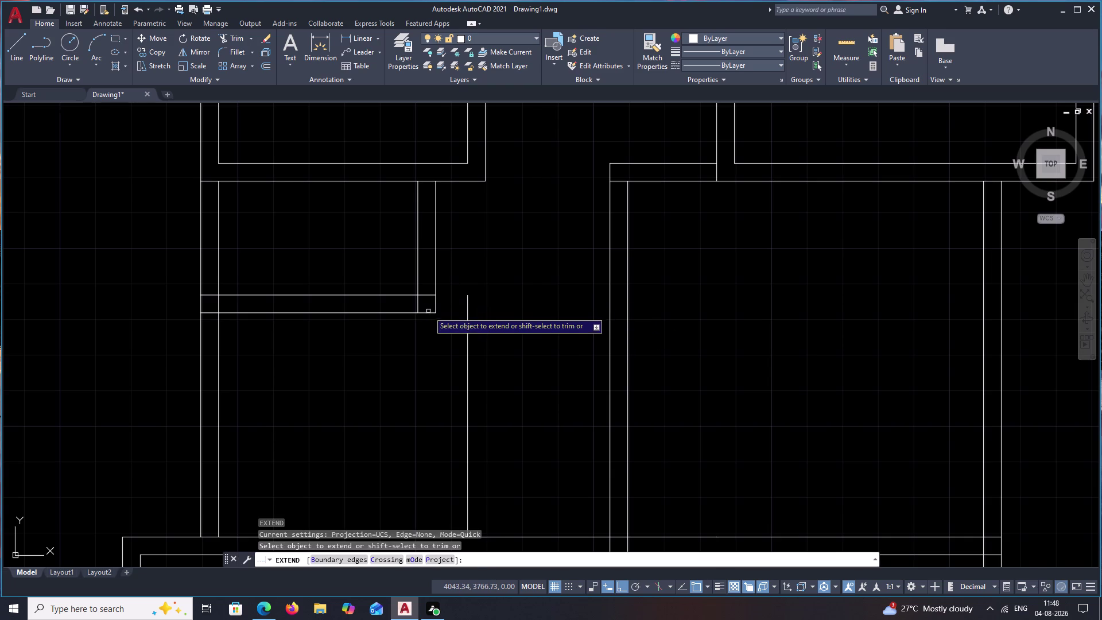
click(428, 312)
click(427, 296)
key(Escape)
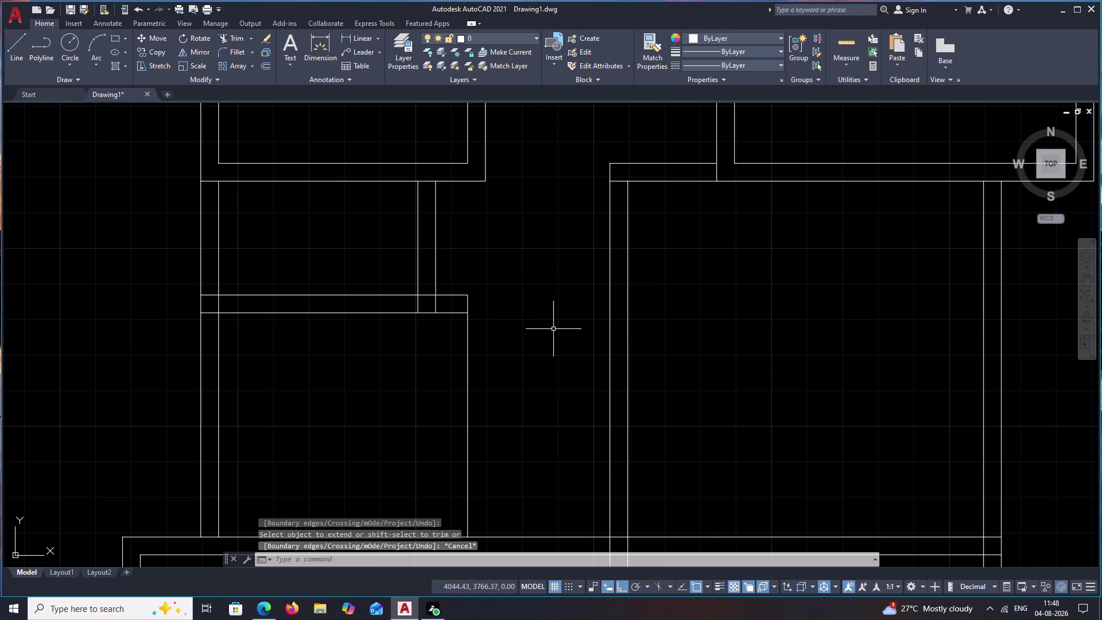
Offset the vertical wall line 0.25 to the right as its second face.
text(O .2)
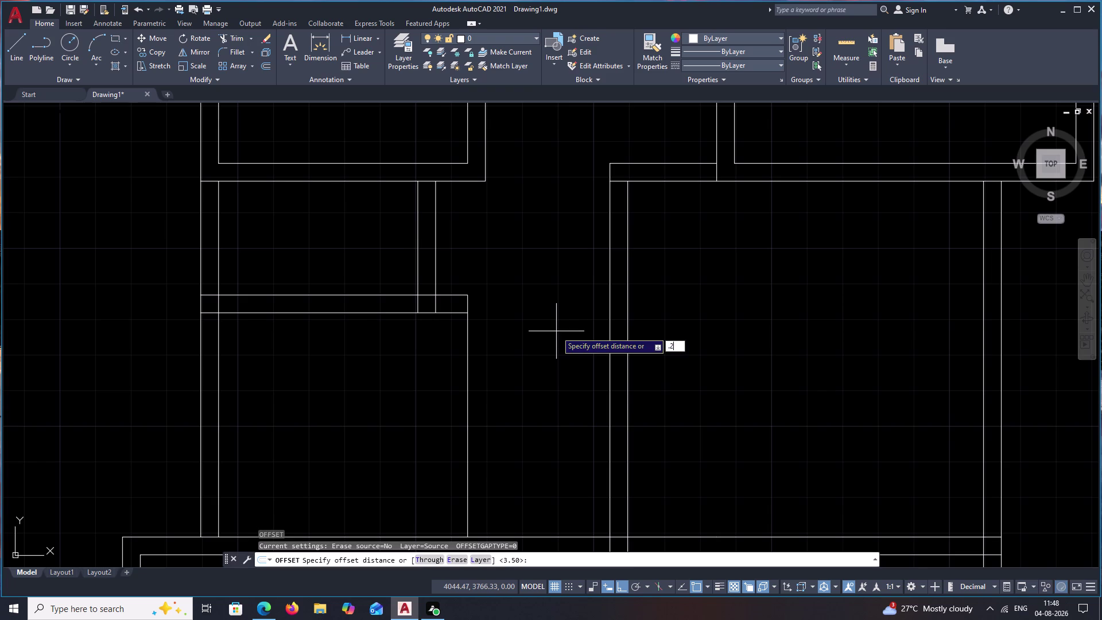
text(5)
key(space)
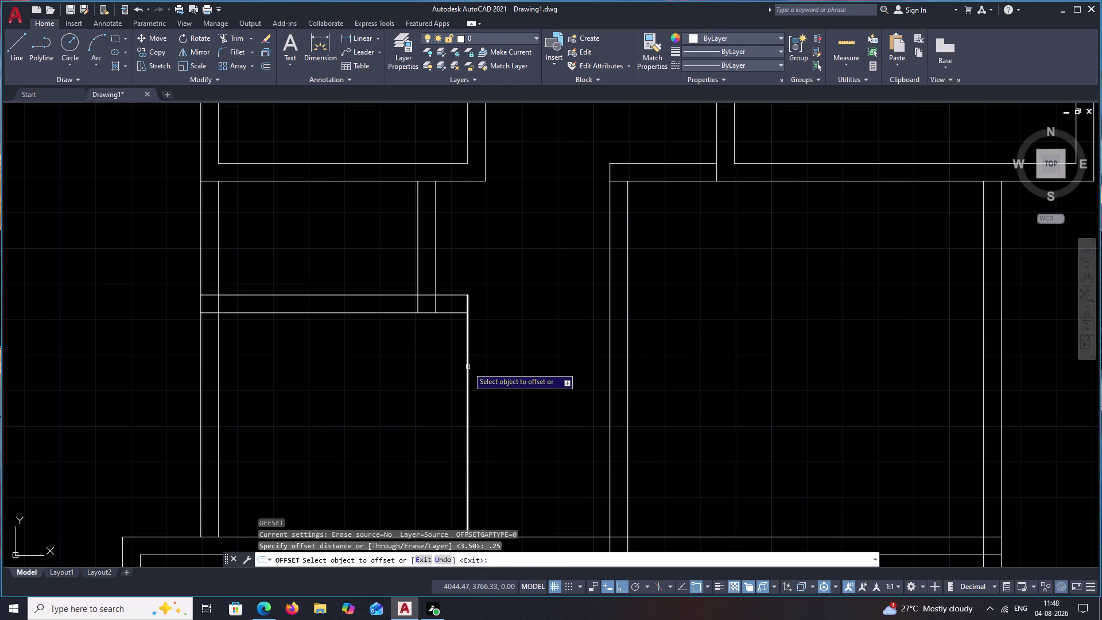
click(468, 367)
click(484, 366)
key(Escape)
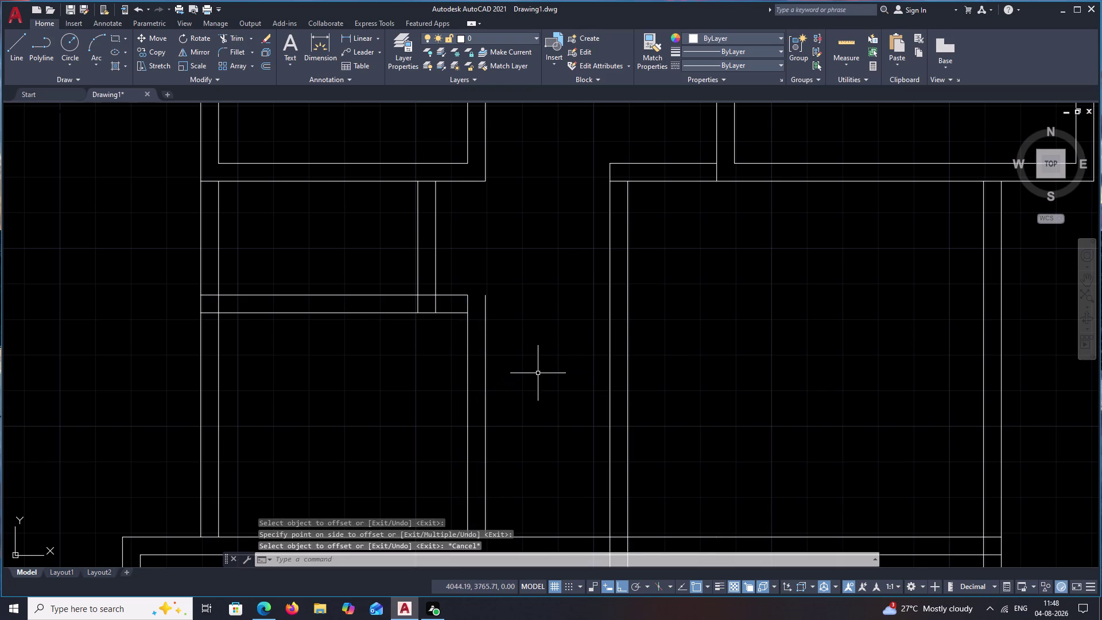
Fillet the new vertical wall line with the partition line into a clean corner.
text(D)
key(space)
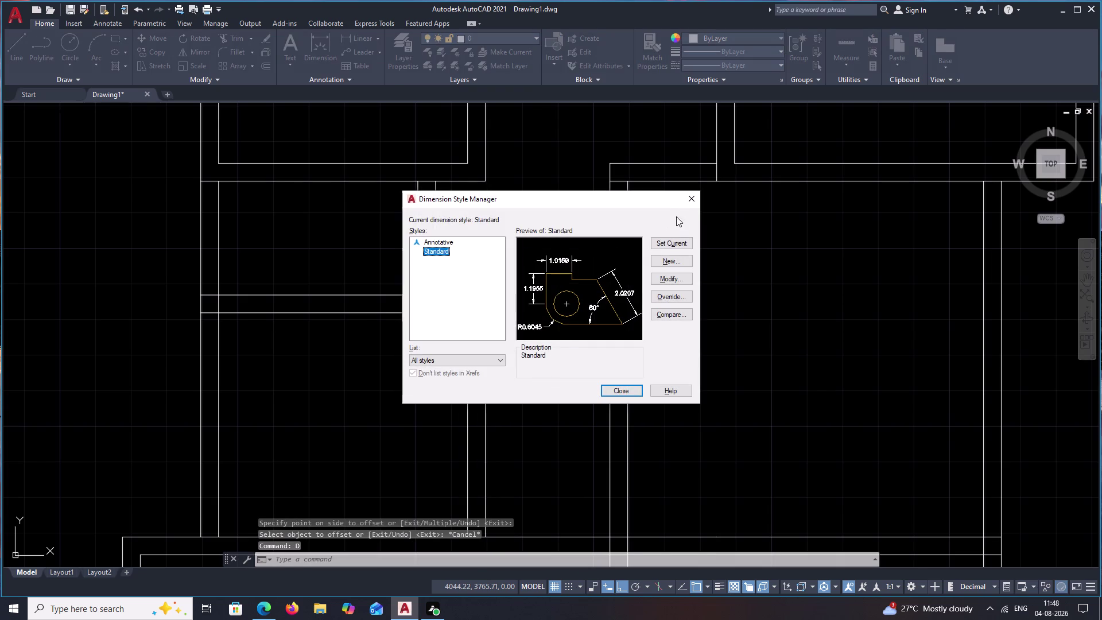
click(692, 197)
text(F)
key(space)
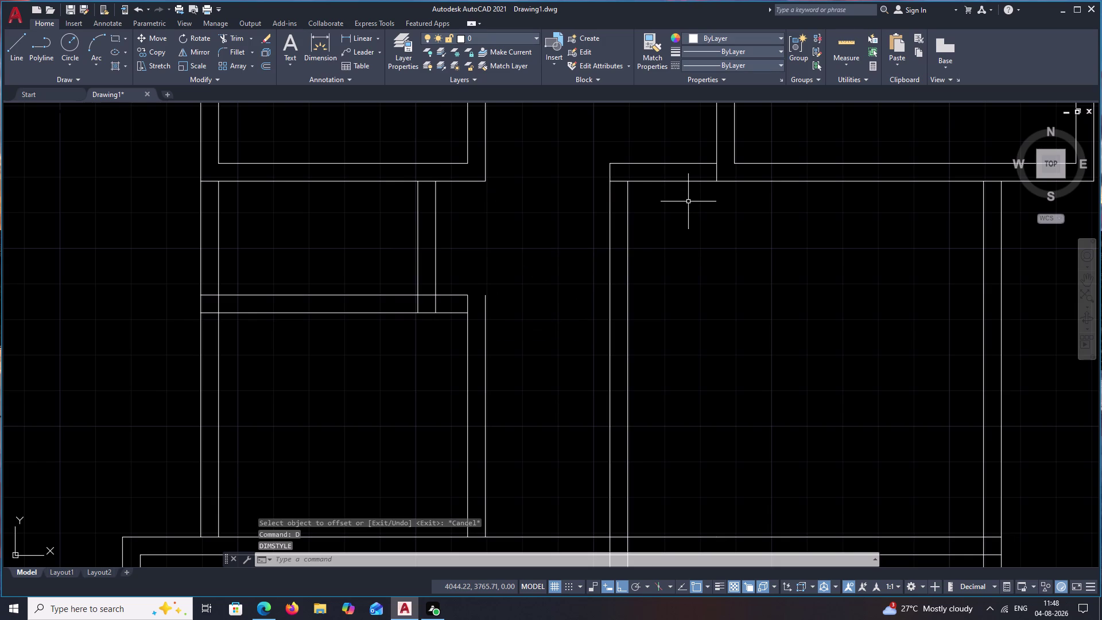
key(Escape)
key(space)
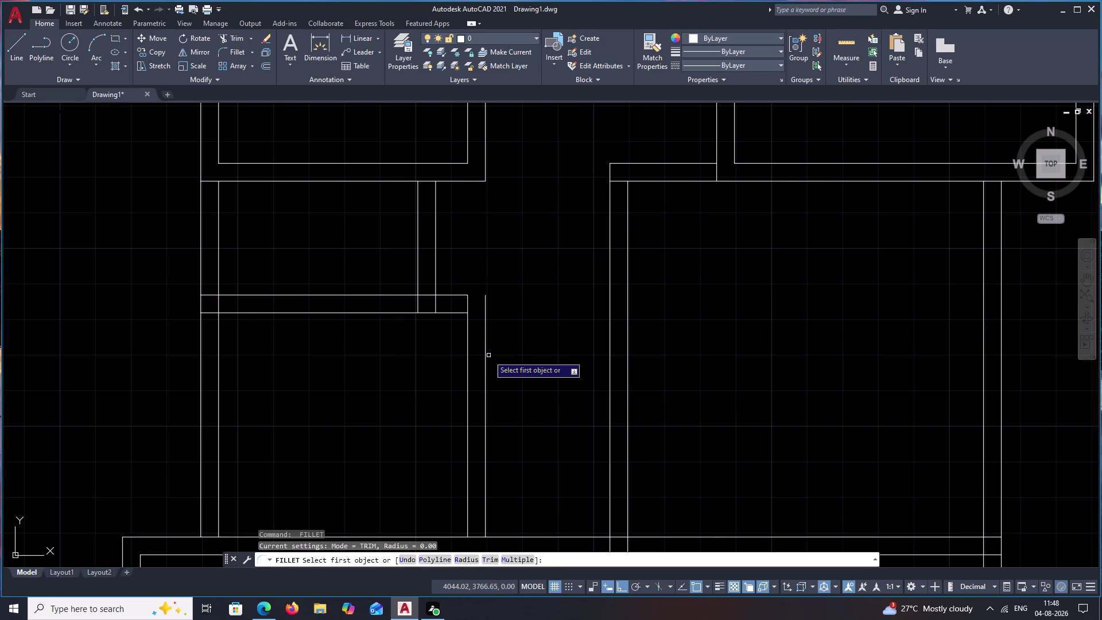
click(486, 357)
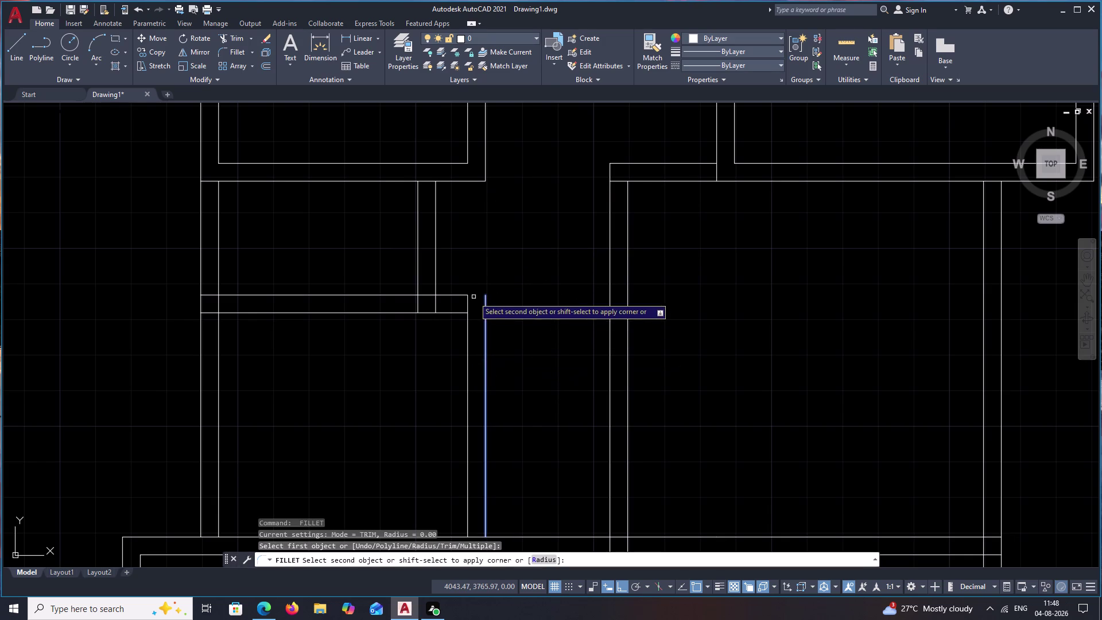
click(463, 295)
scroll(down, 3)
middle_drag(546, 354, 547, 288)
key(Escape)
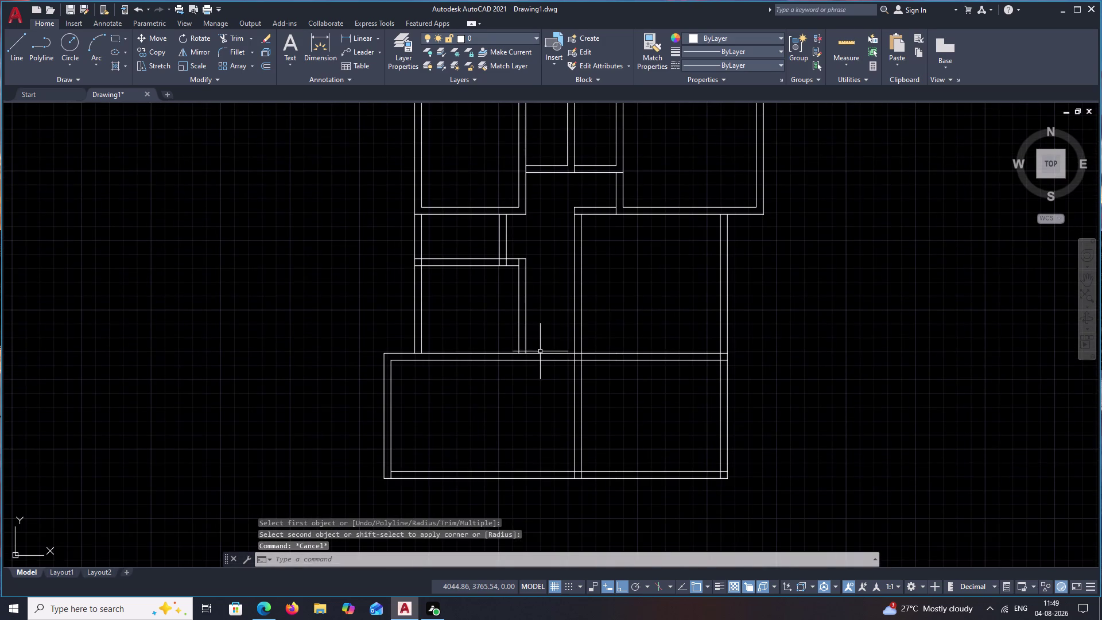
middle_drag(540, 352, 536, 291)
scroll(down, 3)
middle_drag(530, 280, 476, 318)
scroll(up, 3)
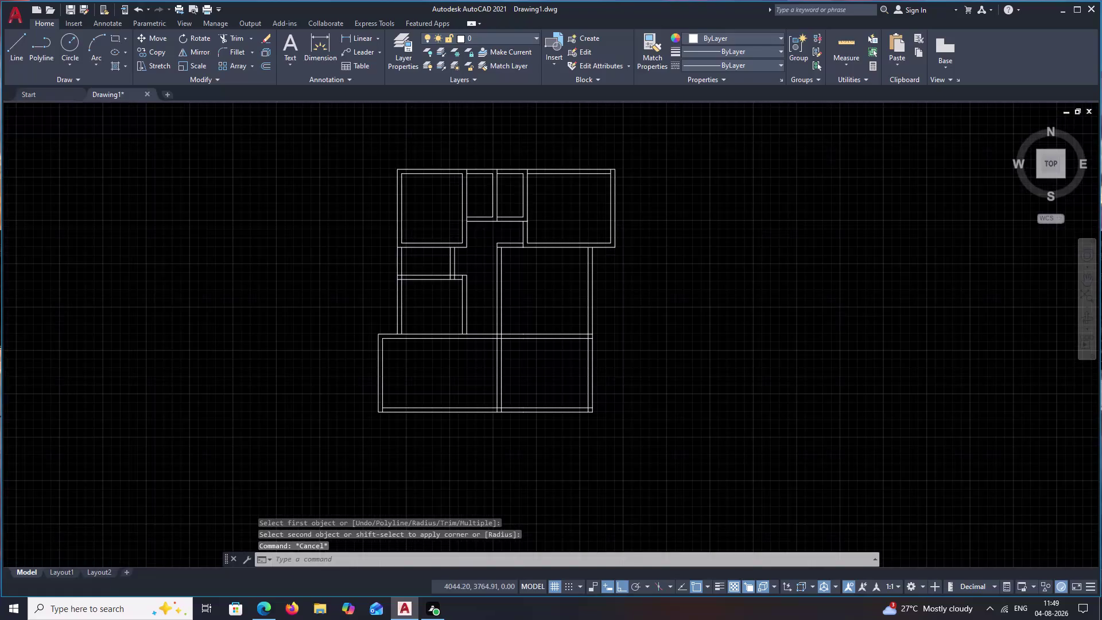
middle_drag(480, 309, 487, 263)
scroll(up, 3)
middle_drag(488, 268, 493, 258)
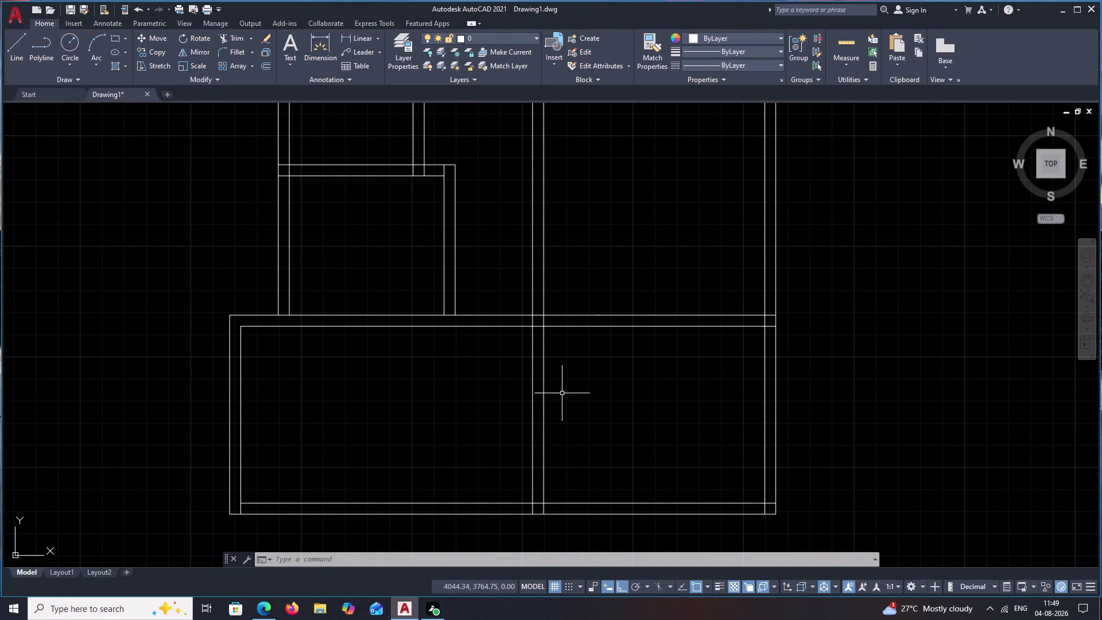
middle_drag(483, 421, 486, 410)
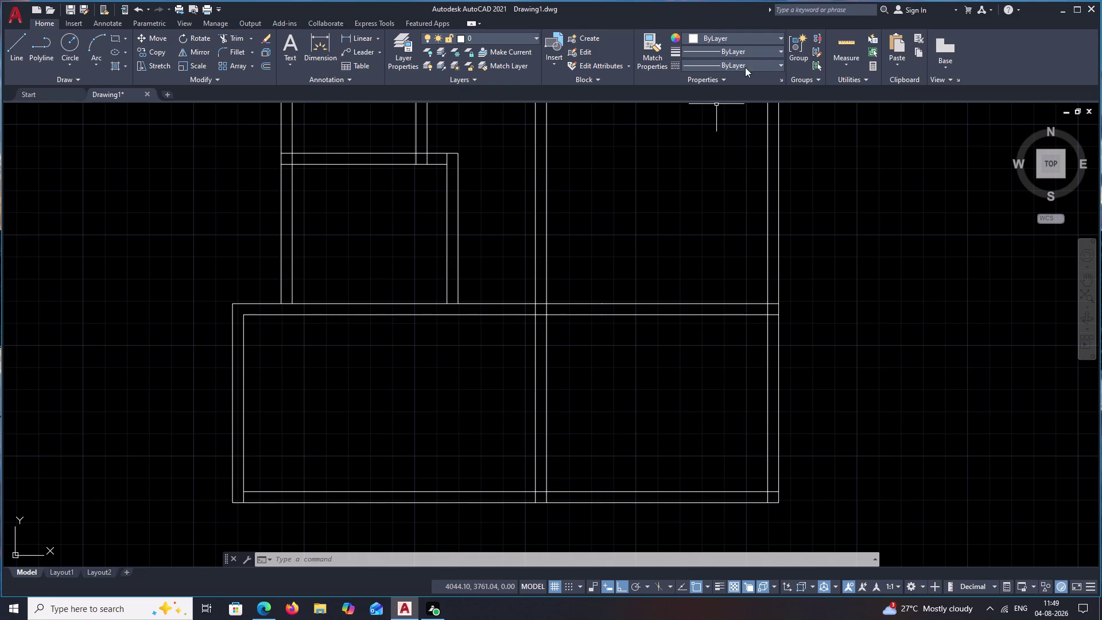
click(852, 56)
click(849, 90)
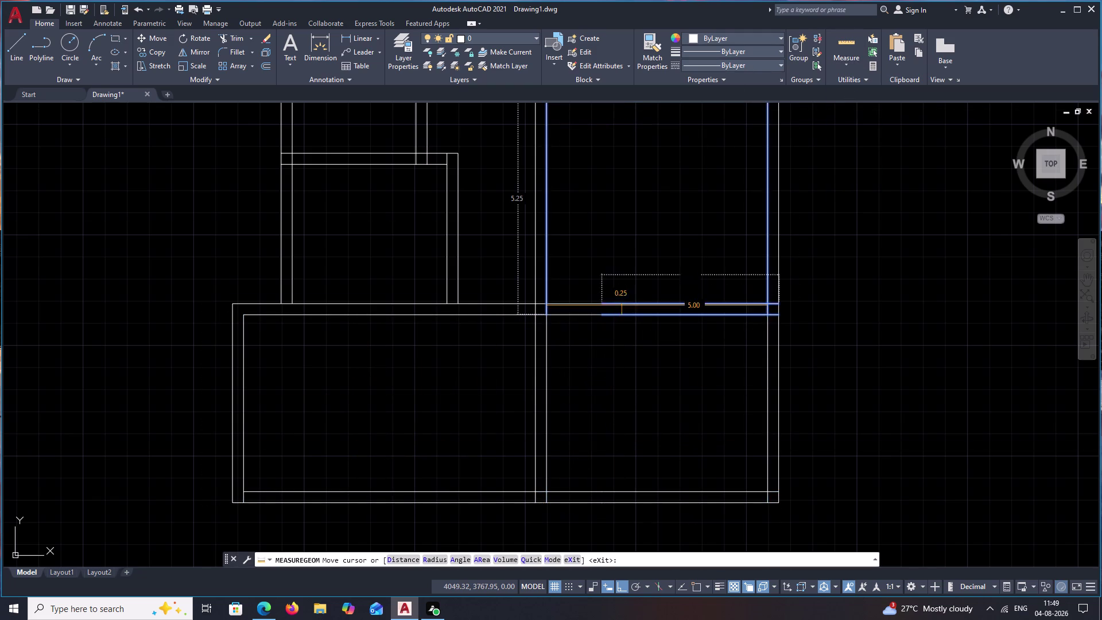
middle_drag(623, 231, 612, 371)
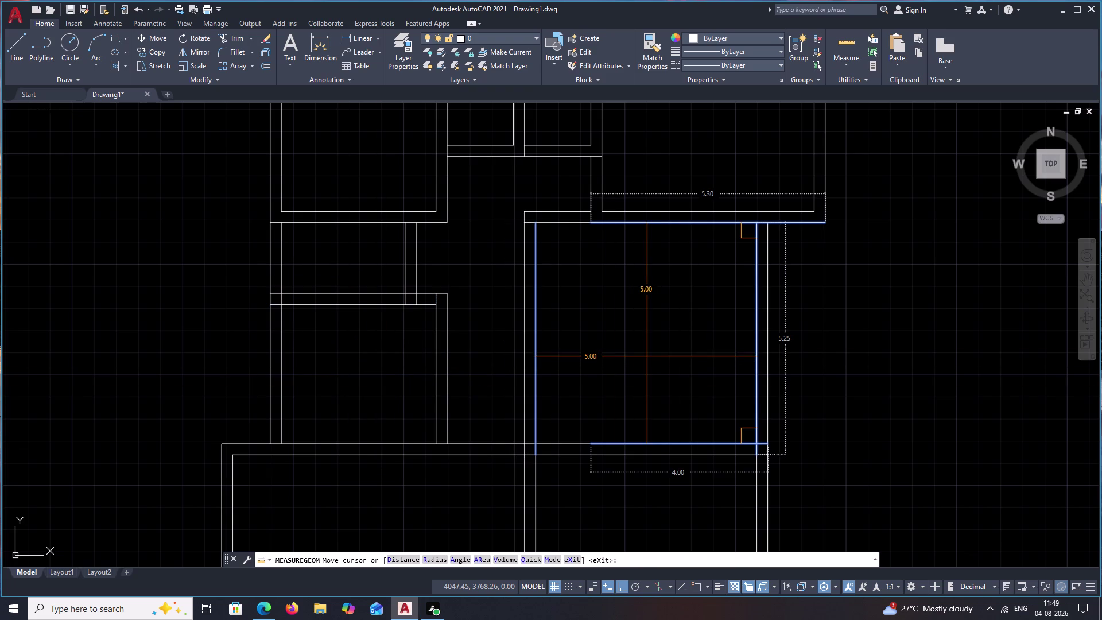
key(Escape)
scroll(down, 3)
middle_drag(652, 371, 650, 335)
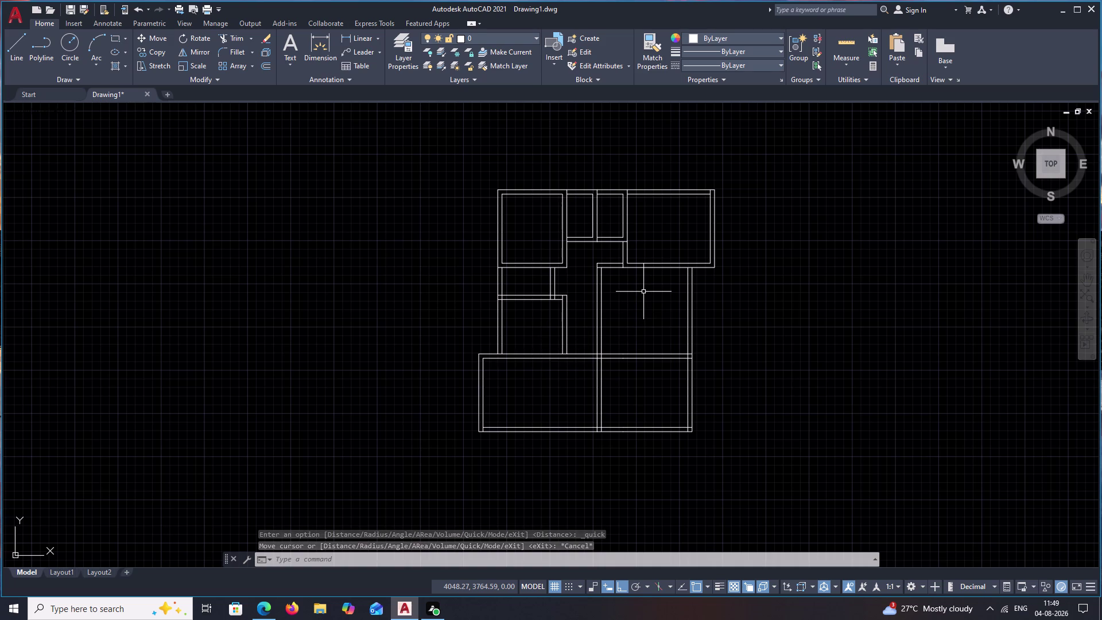
Offset the horizontal line 4.00 to create a parallel guide line.
text(O)
key(space)
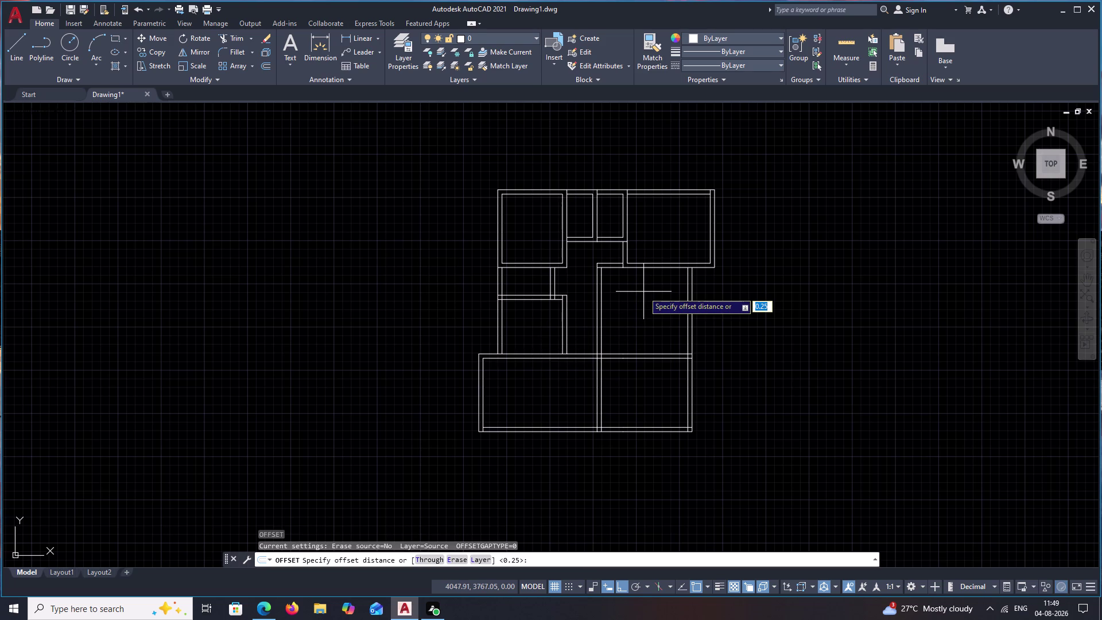
text(4.00)
key(space)
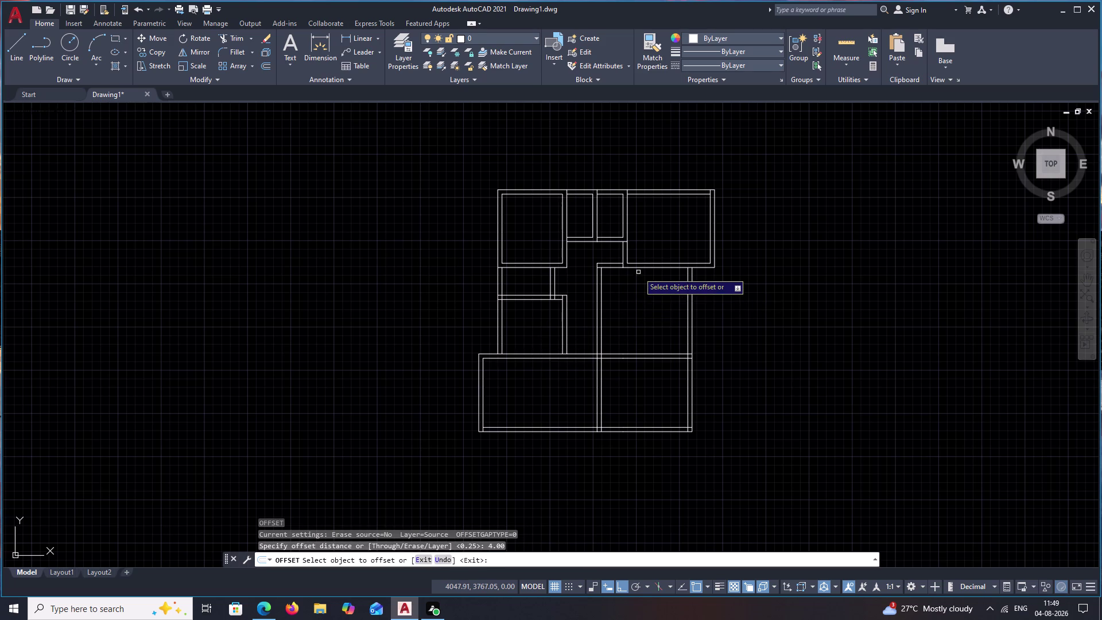
click(642, 267)
click(636, 322)
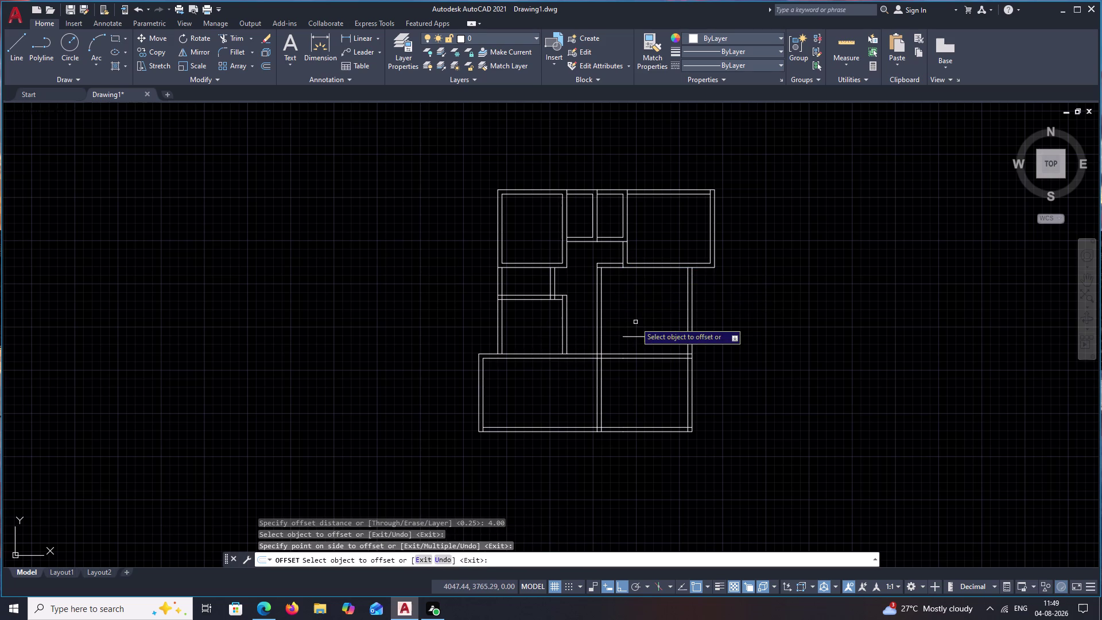
key(Escape)
Extend the guide line left to the outer wall, using that wall as boundary.
text(EX)
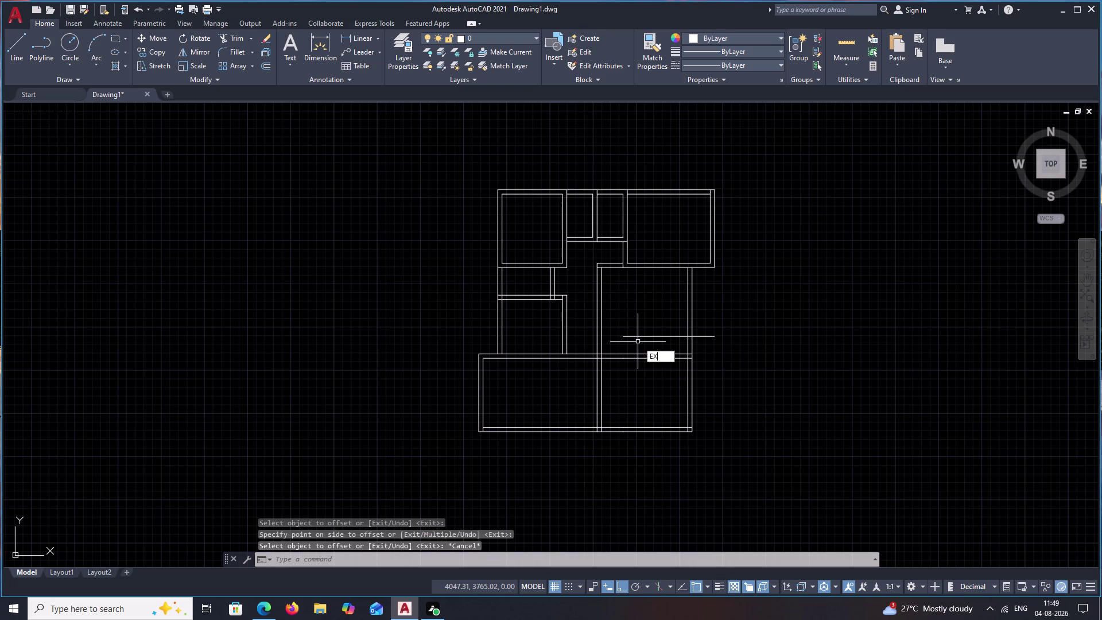
key(space)
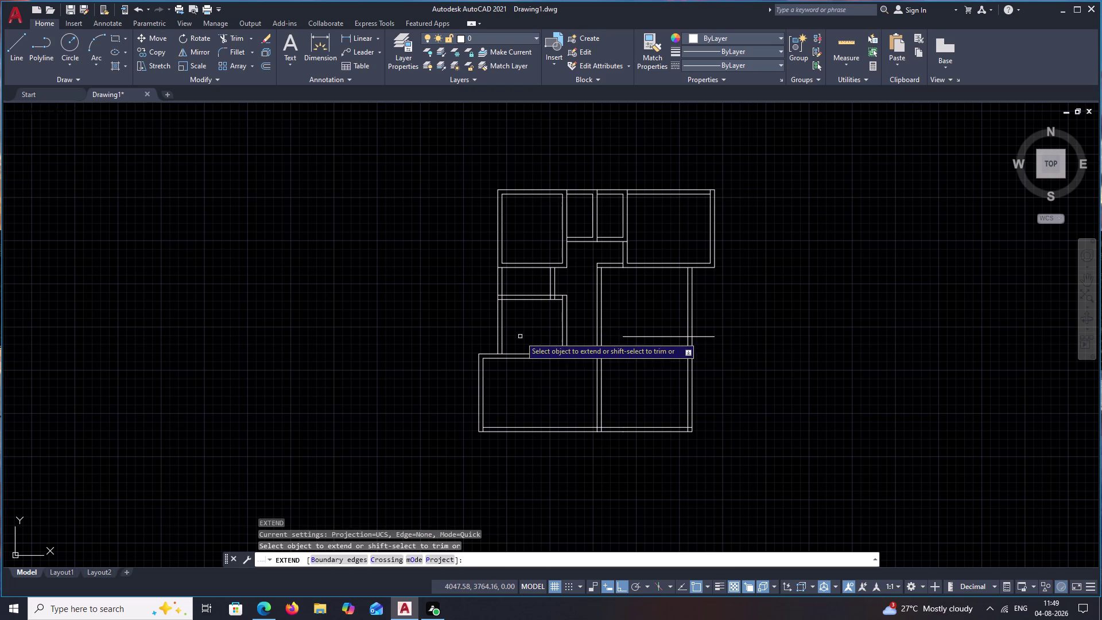
text(B)
key(space)
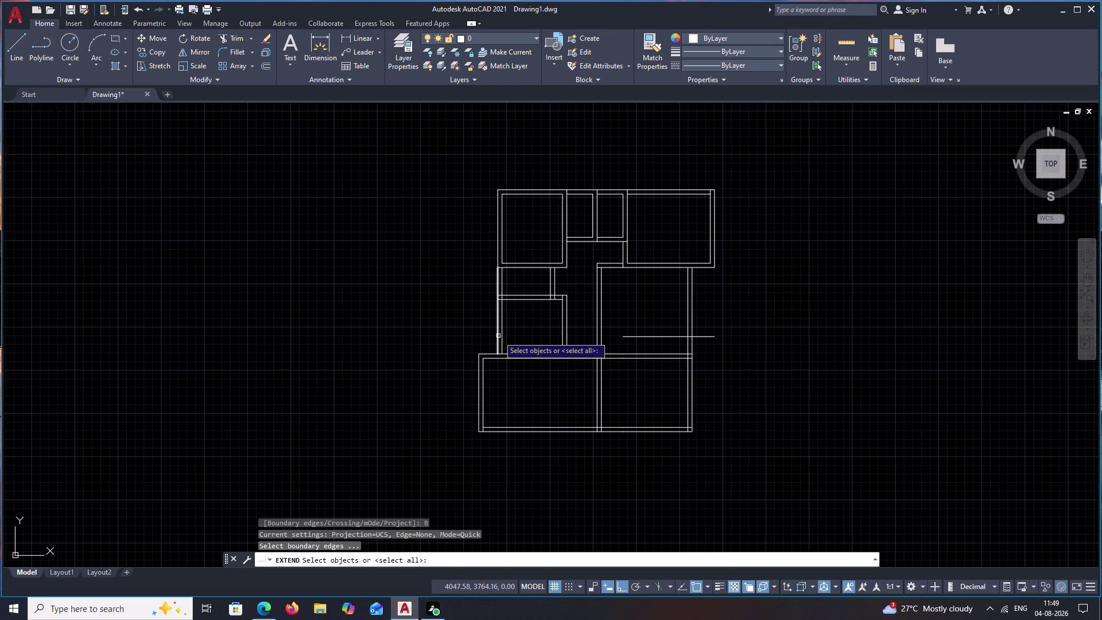
click(498, 336)
right_click(544, 332)
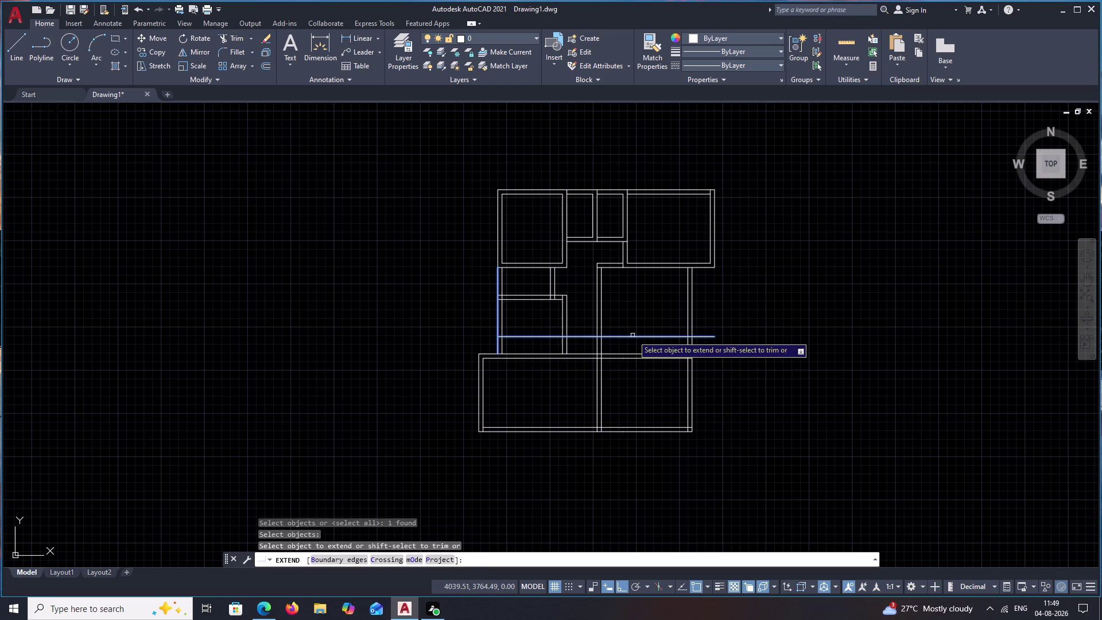
click(632, 335)
key(Escape)
click(850, 56)
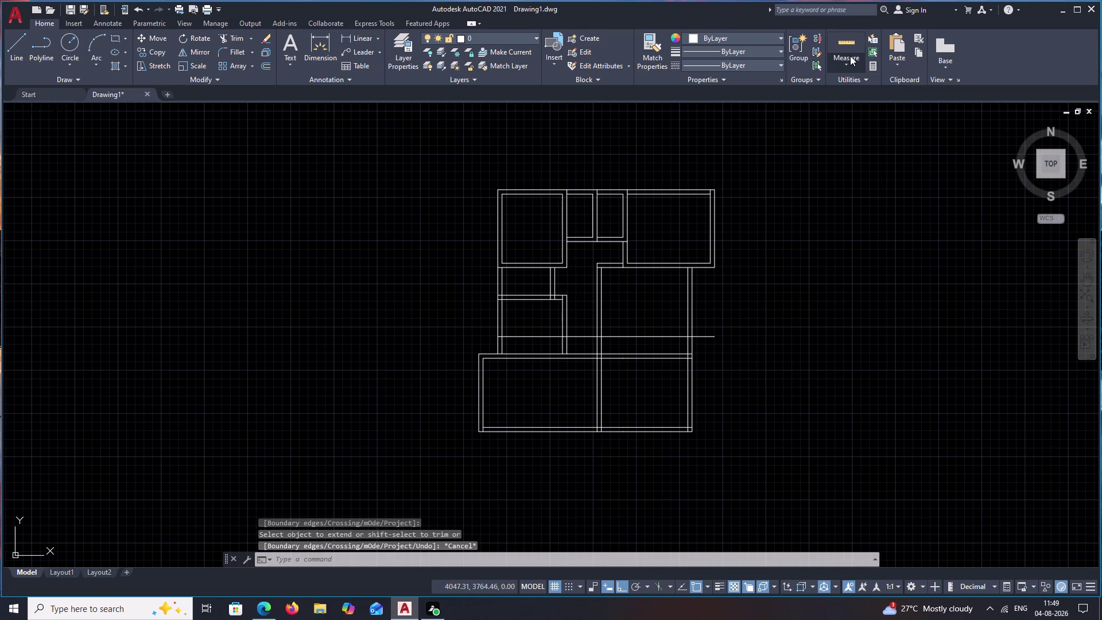
click(854, 93)
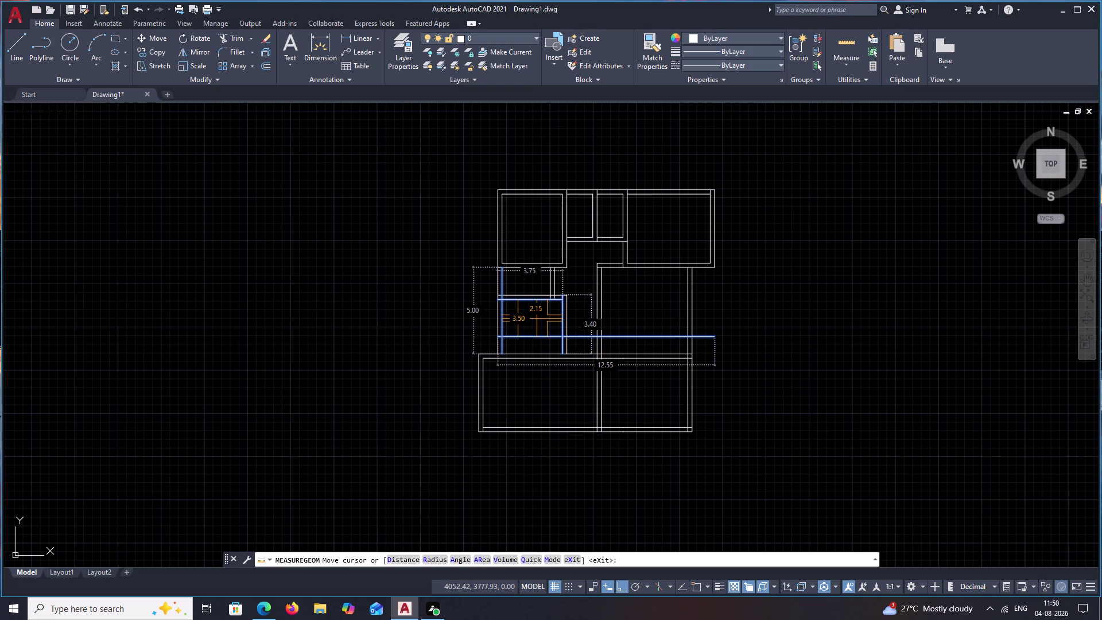
Zoom into the small room and erase the horizontal guide line.
key(Escape)
scroll(up, 3)
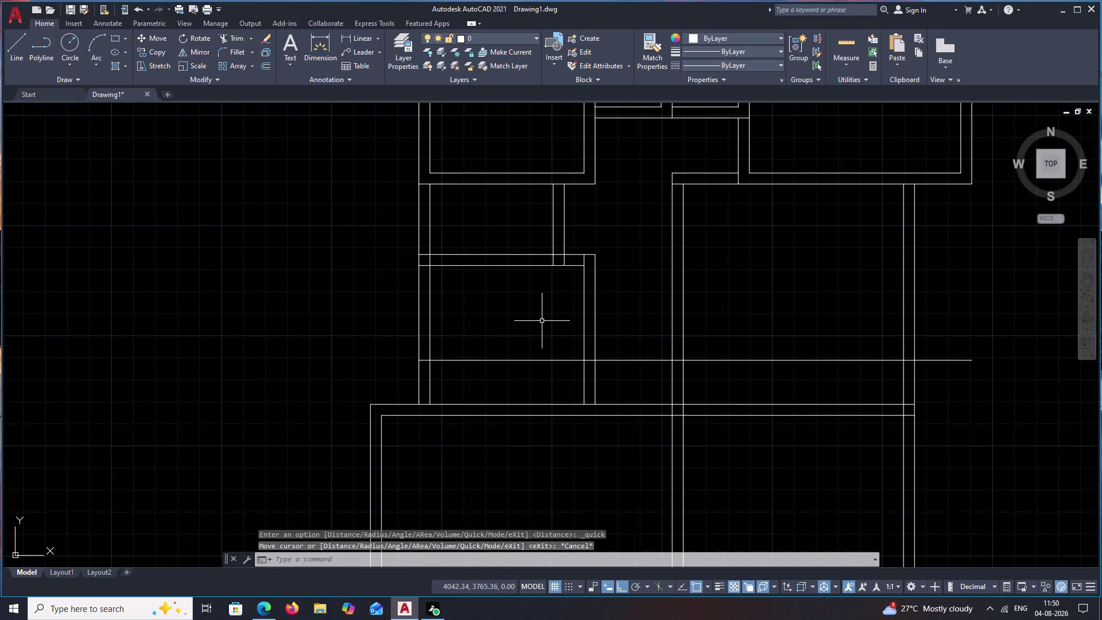
middle_drag(539, 321, 567, 255)
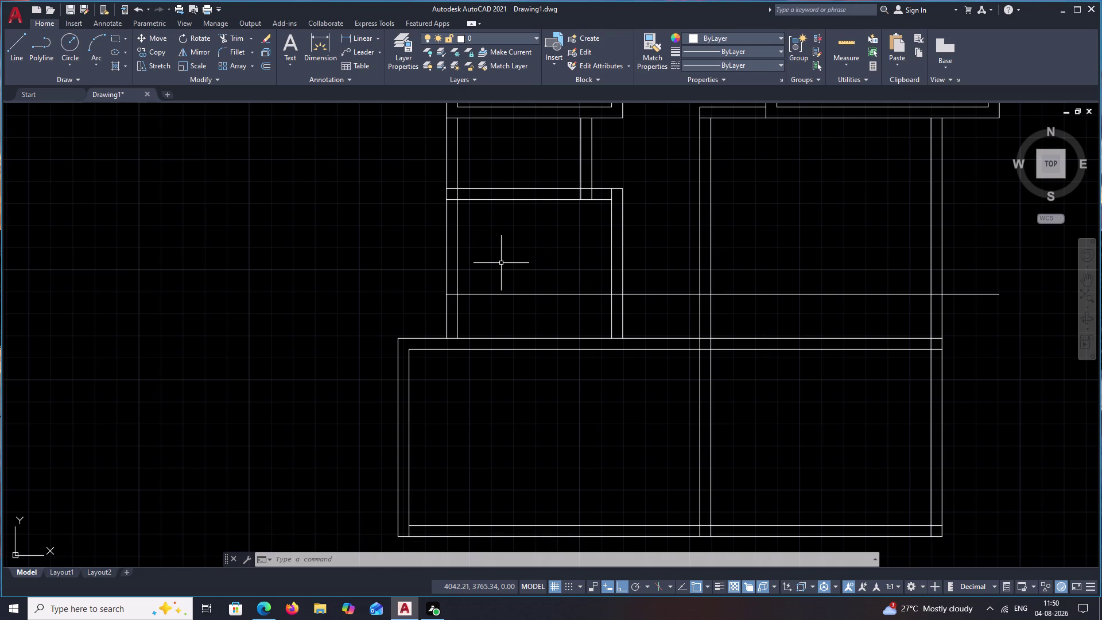
click(518, 294)
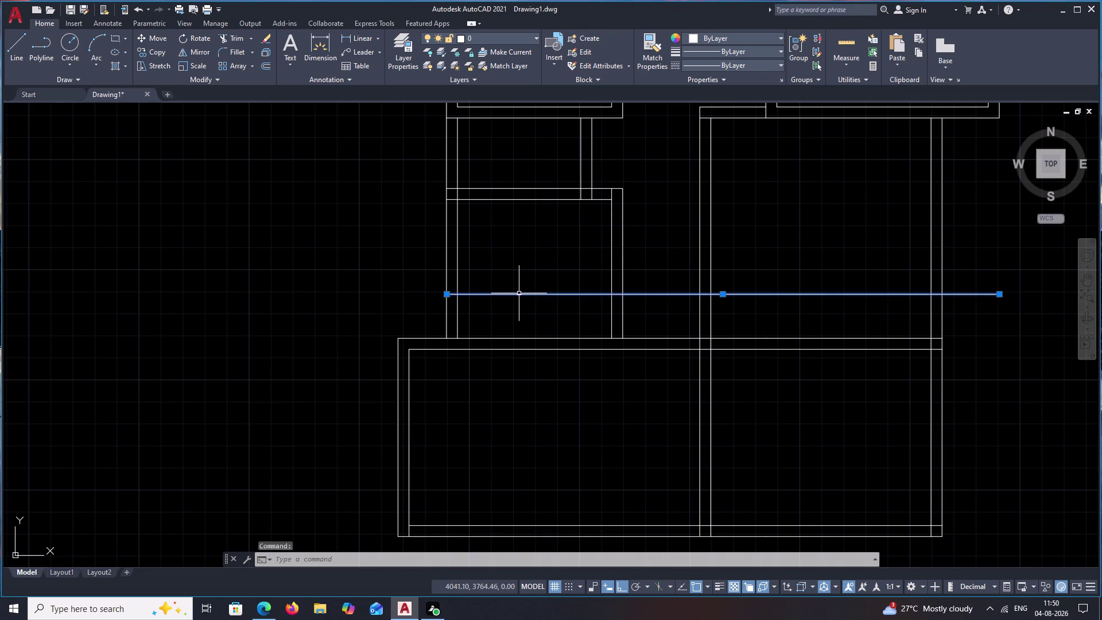
key(e)
key(space)
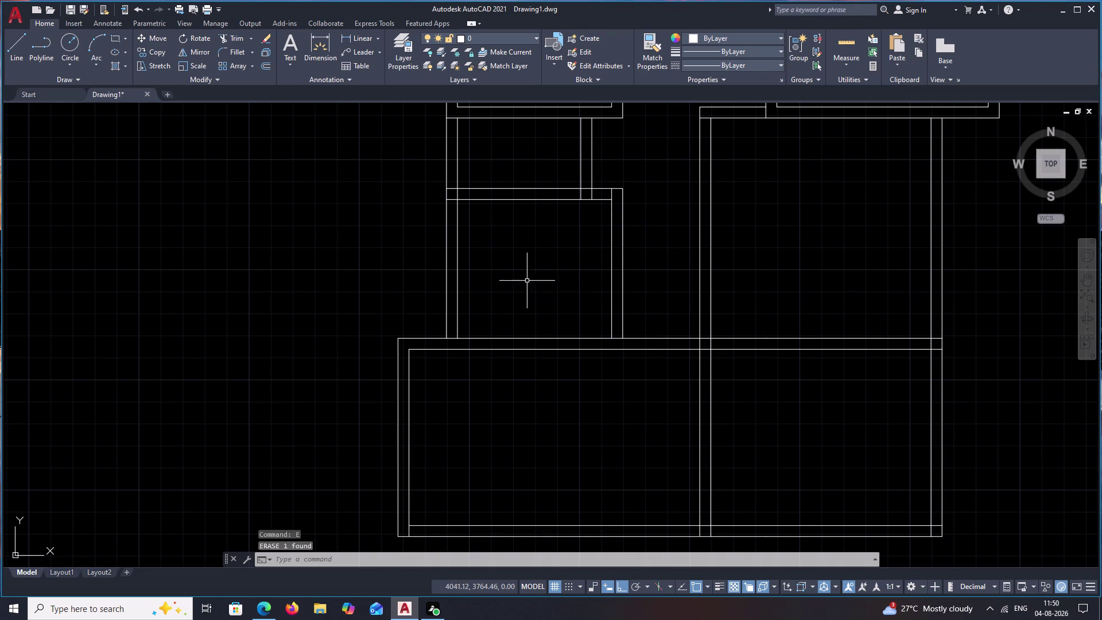
Check the small room's dimensions with Quick Measure.
click(852, 51)
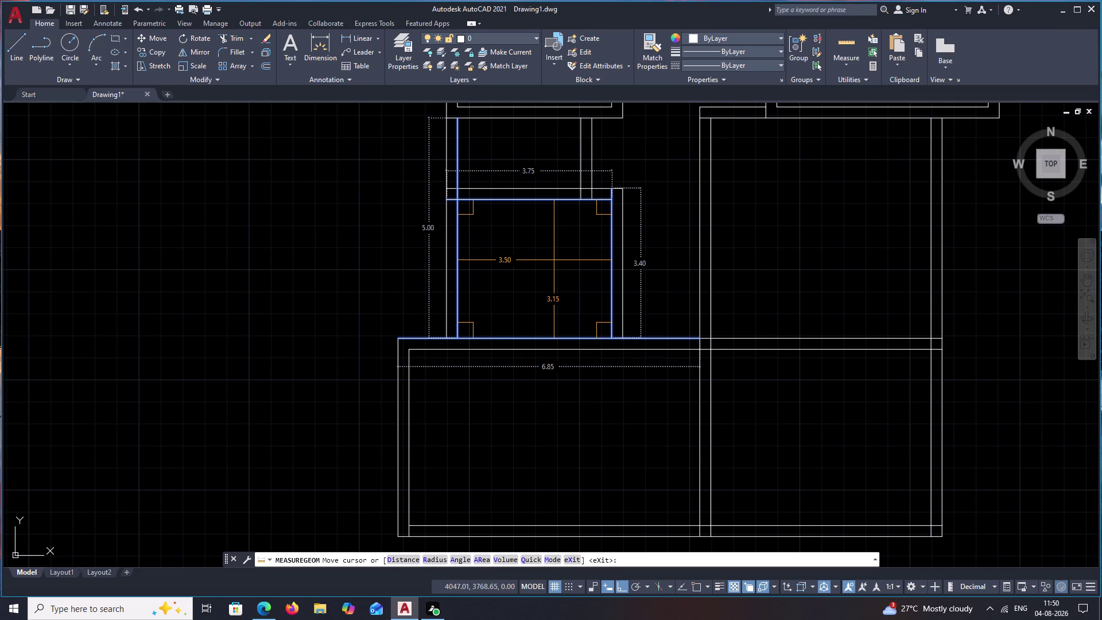
key(Escape)
text(O)
key(space)
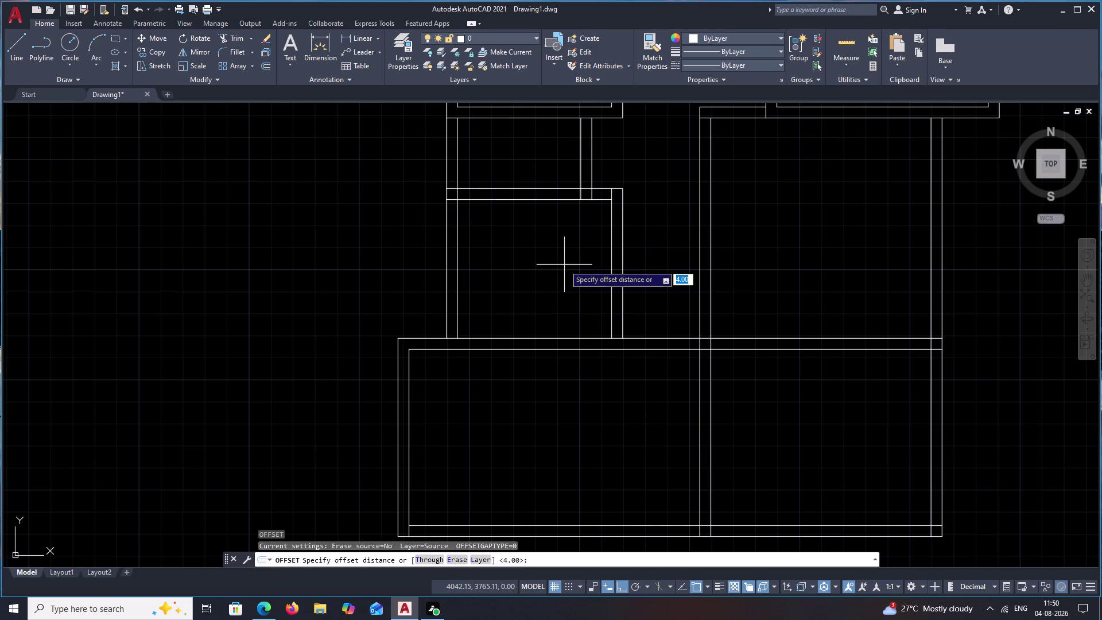
Cancel the offset and fence-trim the crossing wall lines at the junction below the small room.
key(Escape)
scroll(down, 3)
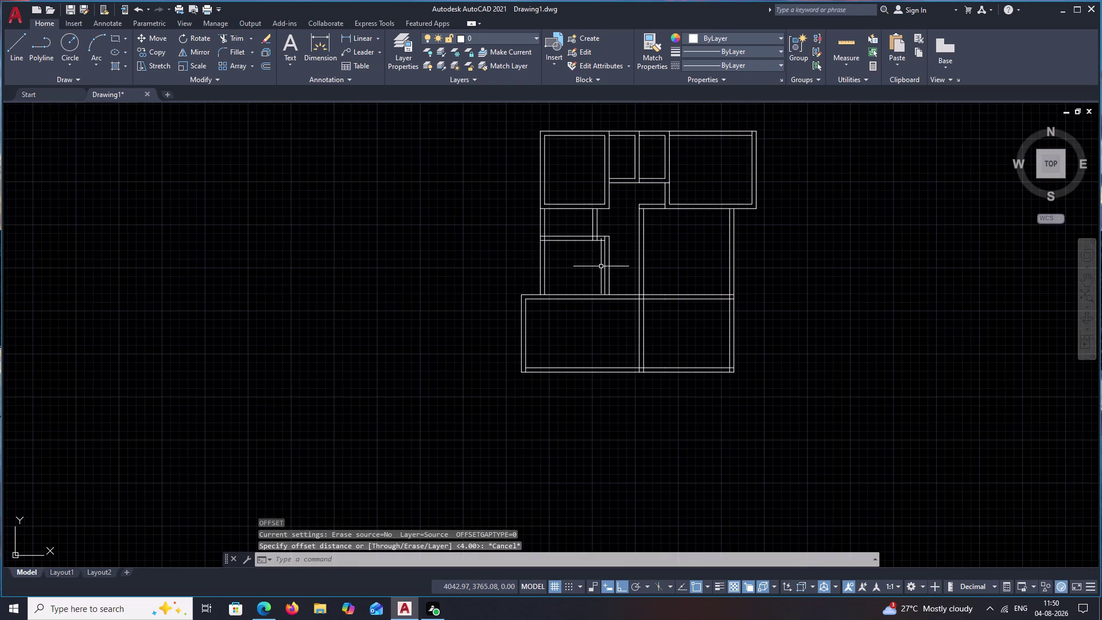
middle_drag(601, 266, 510, 300)
scroll(up, 3)
middle_drag(514, 296, 530, 271)
scroll(down, 3)
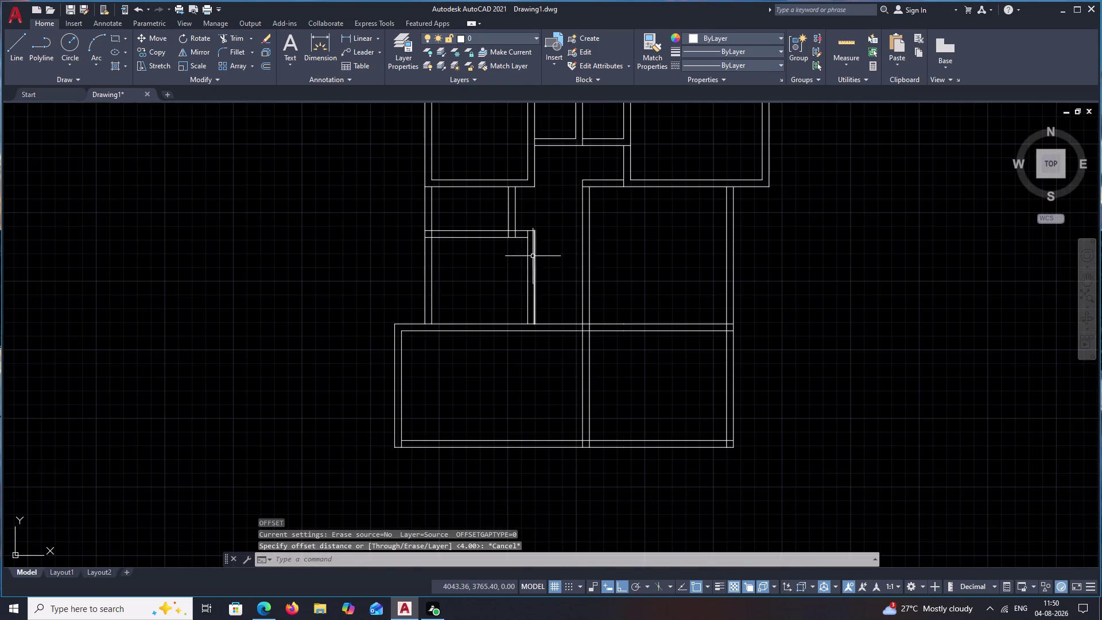
scroll(up, 3)
text(TR)
key(space)
scroll(up, 3)
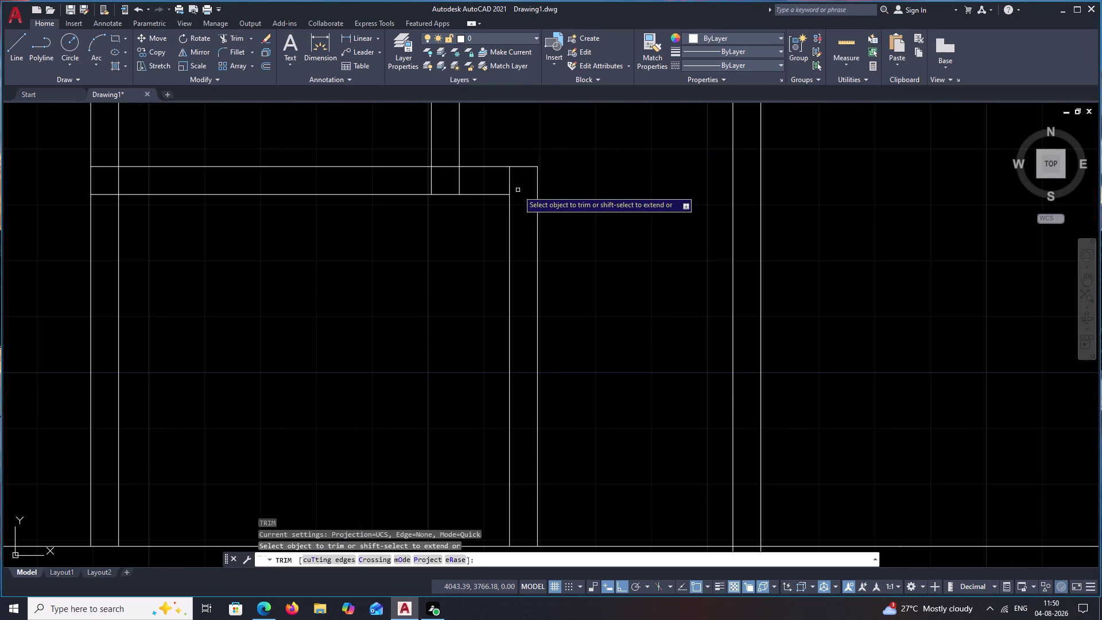
drag(520, 185, 385, 179)
scroll(down, 3)
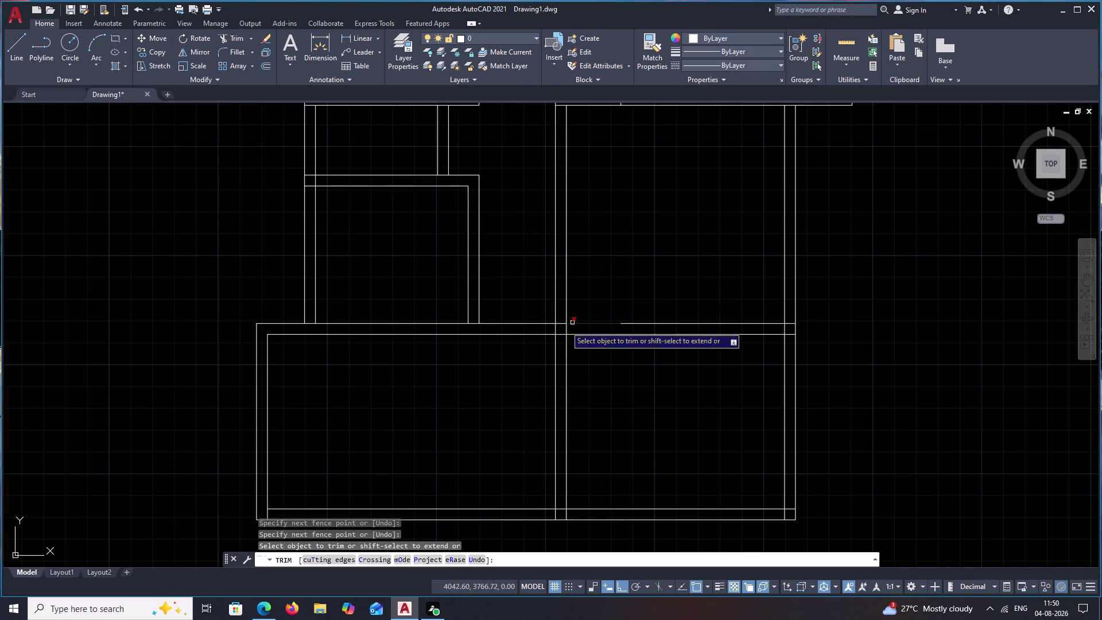
scroll(up, 3)
drag(566, 301, 567, 418)
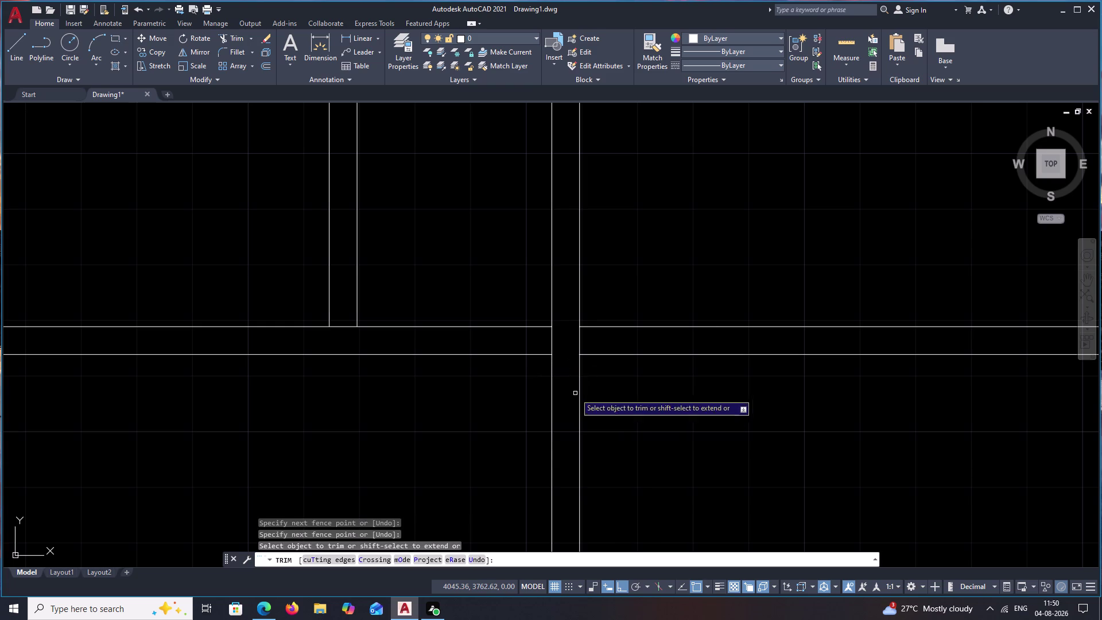
key(Escape)
Extend the inner vertical wall line down to the lower wall line.
key(e)
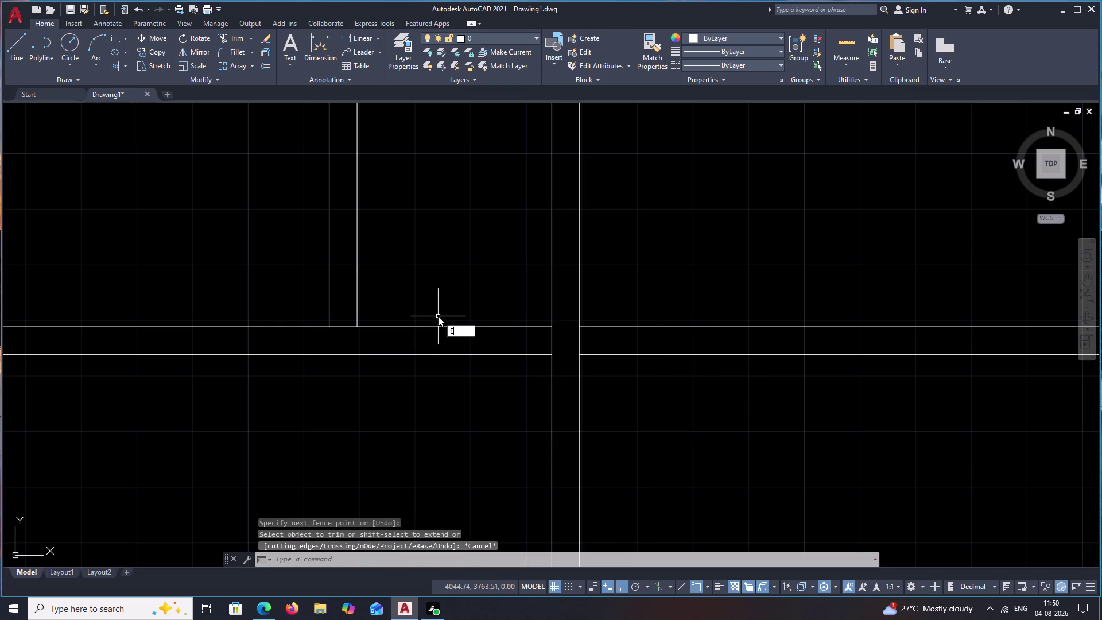
key(x)
key(space)
click(354, 297)
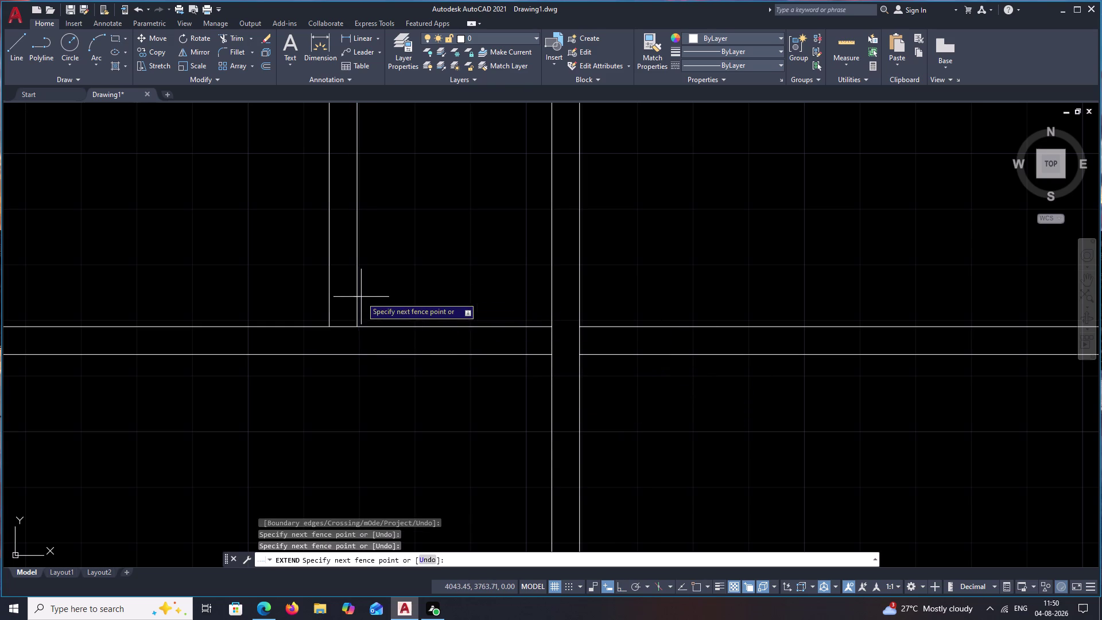
key(Escape)
key(e)
key(x)
key(space)
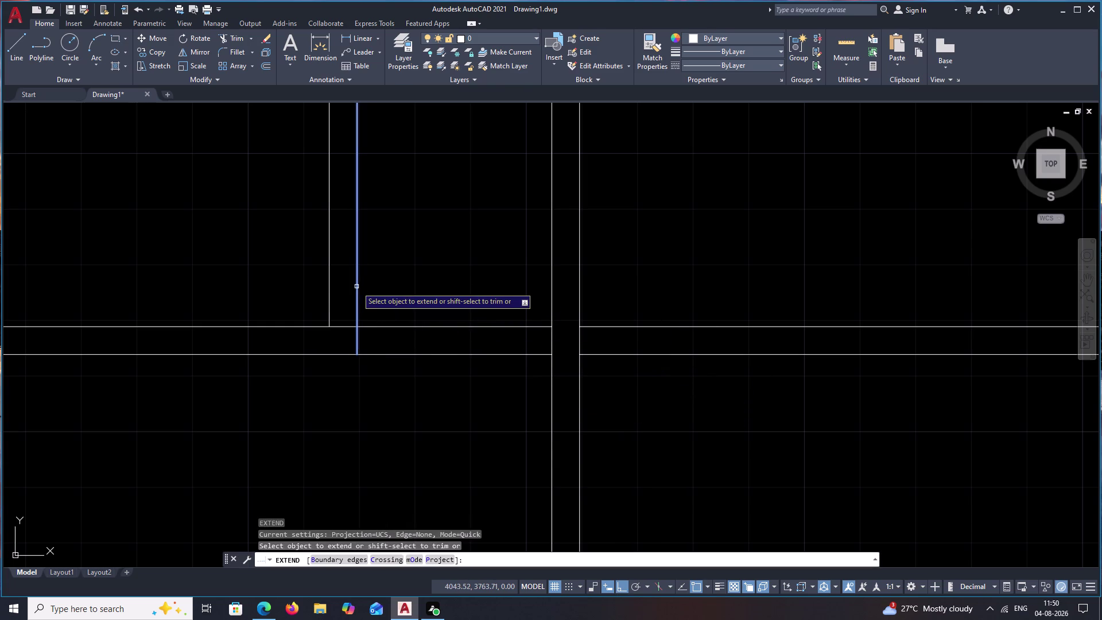
click(357, 285)
key(Escape)
Trim the remaining wall lines at that junction with a fence.
text(TR)
key(space)
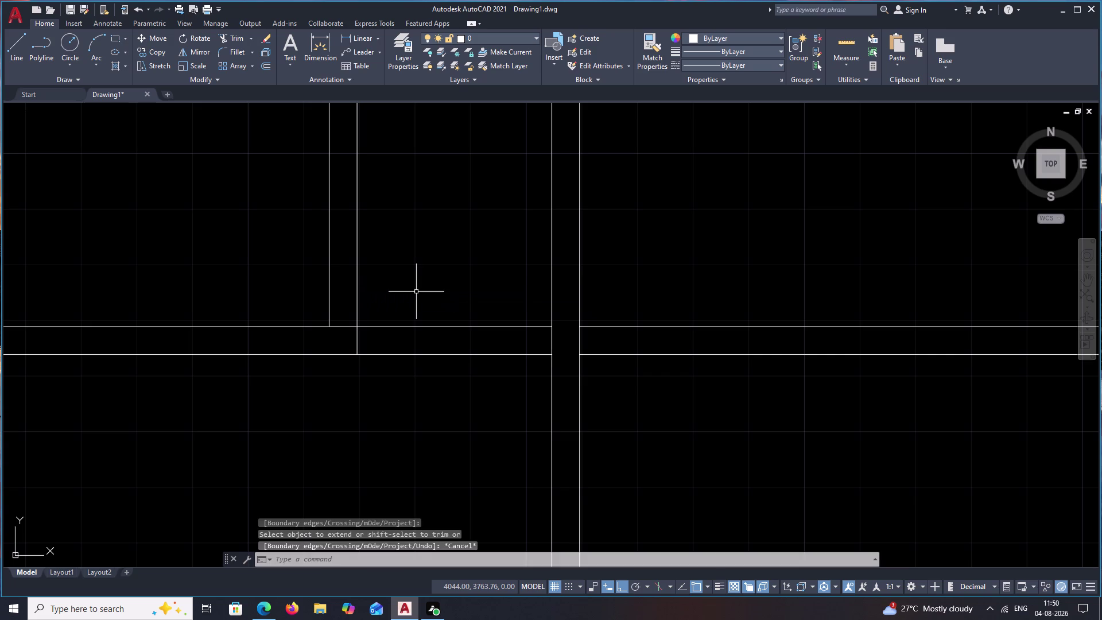
drag(438, 294, 433, 431)
scroll(down, 3)
scroll(down, 3)
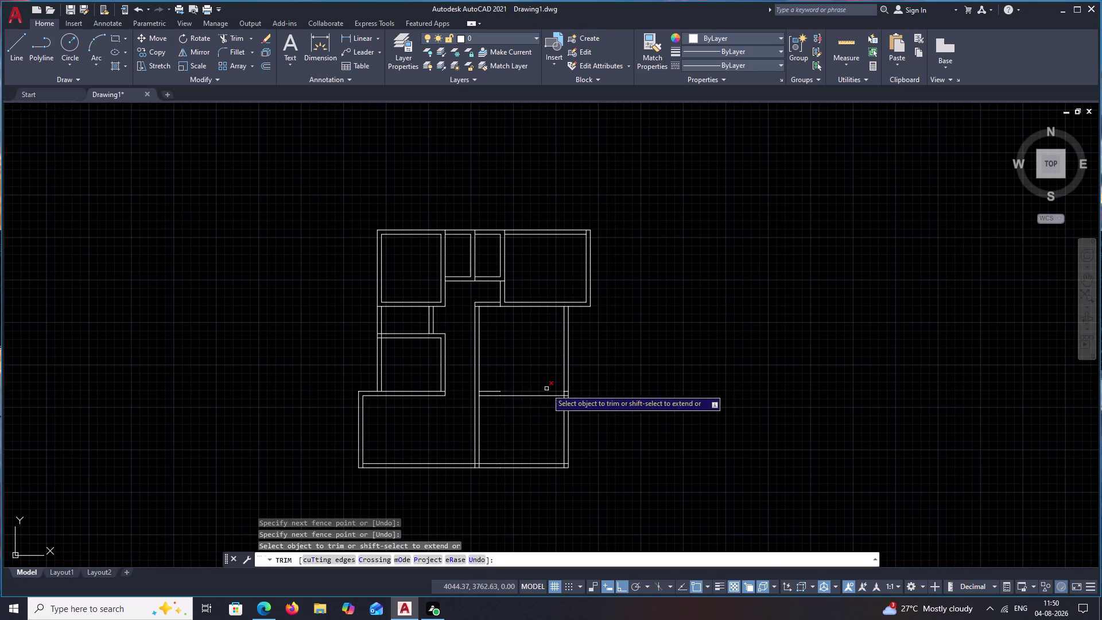
Trim the crossing wall segments near the right room.
scroll(up, 3)
scroll(up, 3)
drag(563, 383, 576, 469)
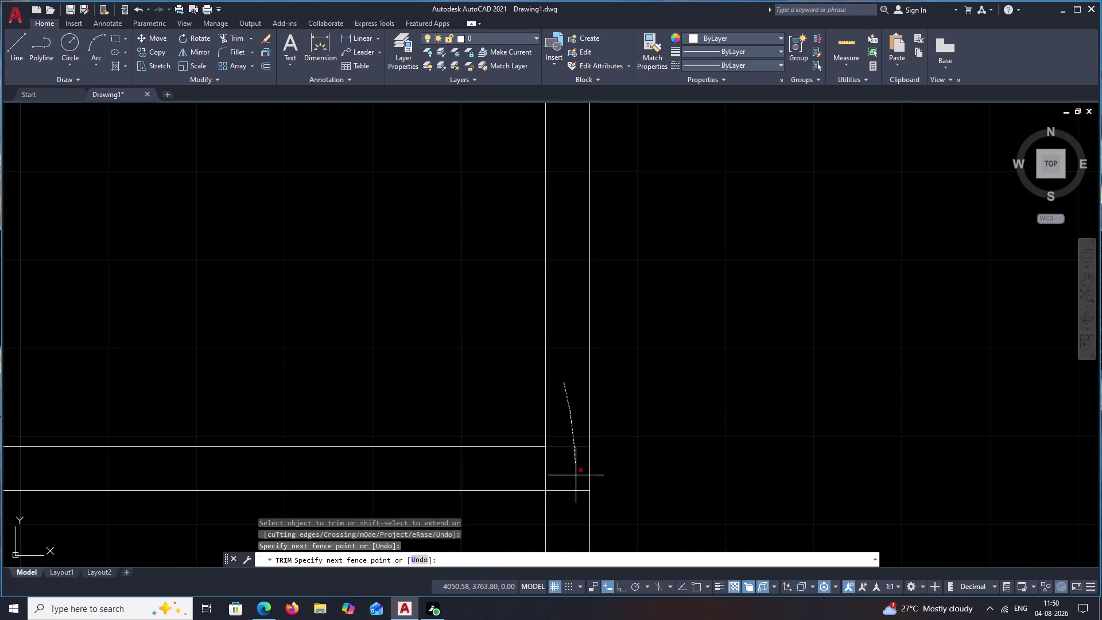
drag(576, 468, 571, 530)
drag(564, 460, 473, 474)
scroll(down, 3)
scroll(down, 3)
Trim the crossing lines and leftover line end at the upper wall junction.
middle_drag(578, 399, 578, 402)
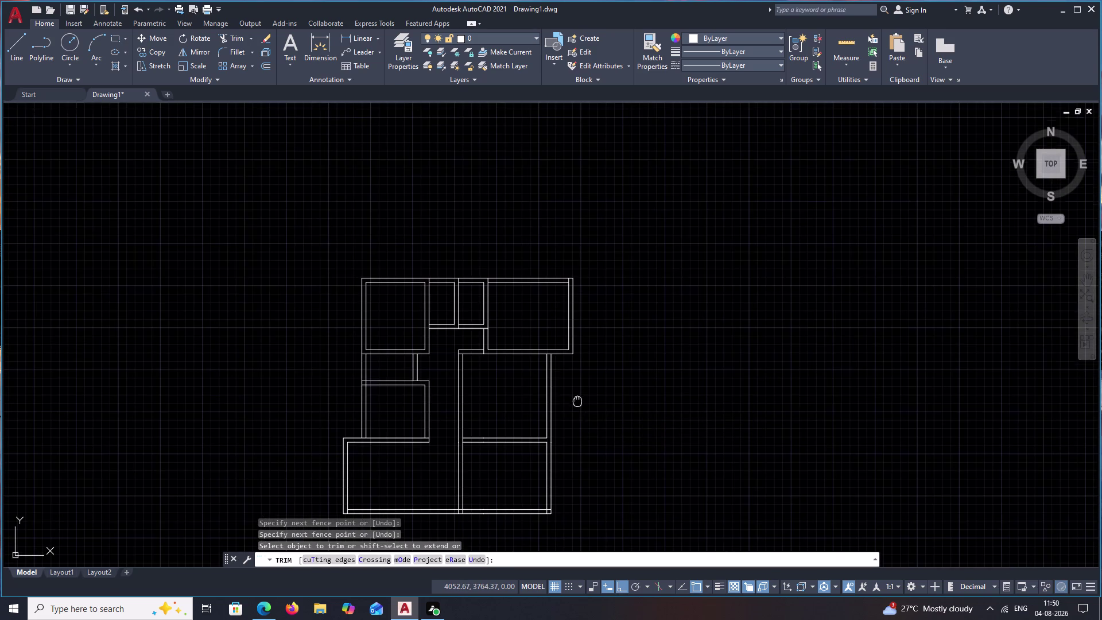
middle_drag(577, 402, 605, 476)
scroll(up, 3)
scroll(up, 3)
middle_drag(543, 431, 528, 282)
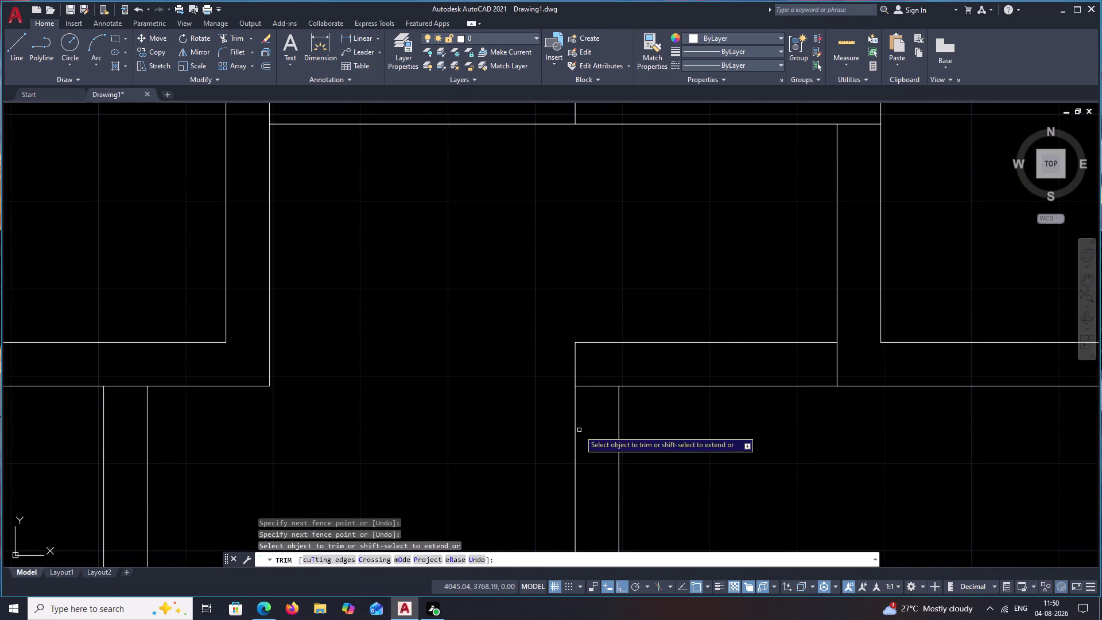
drag(596, 435, 600, 391)
drag(601, 369, 601, 427)
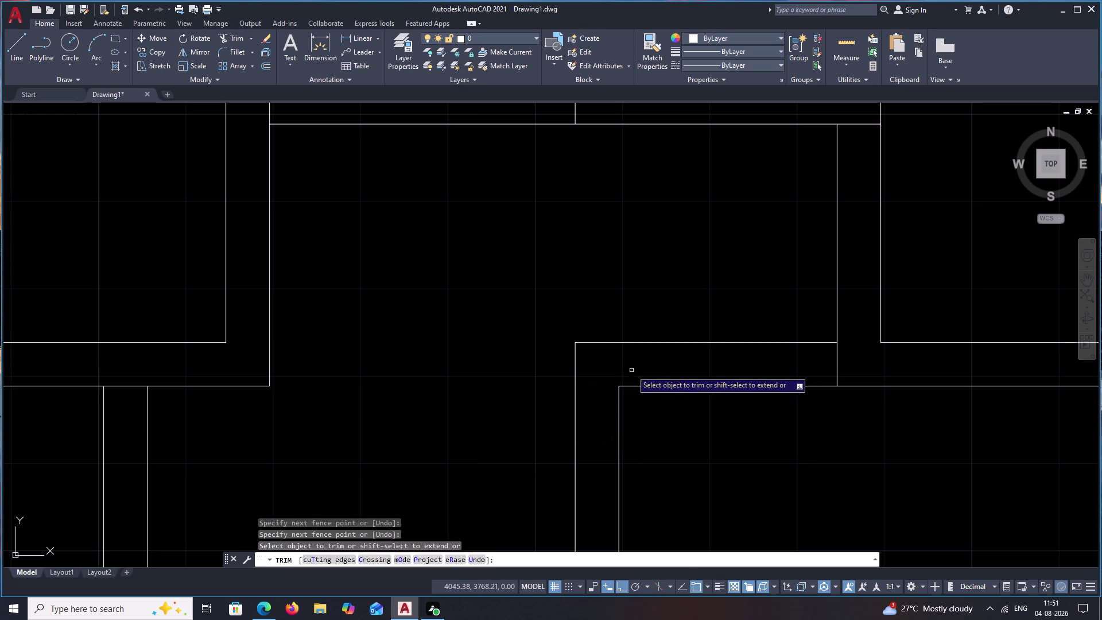
drag(662, 366, 869, 364)
scroll(down, 3)
Trim the crossing line at the top wall of the upper rooms.
middle_drag(899, 364, 766, 373)
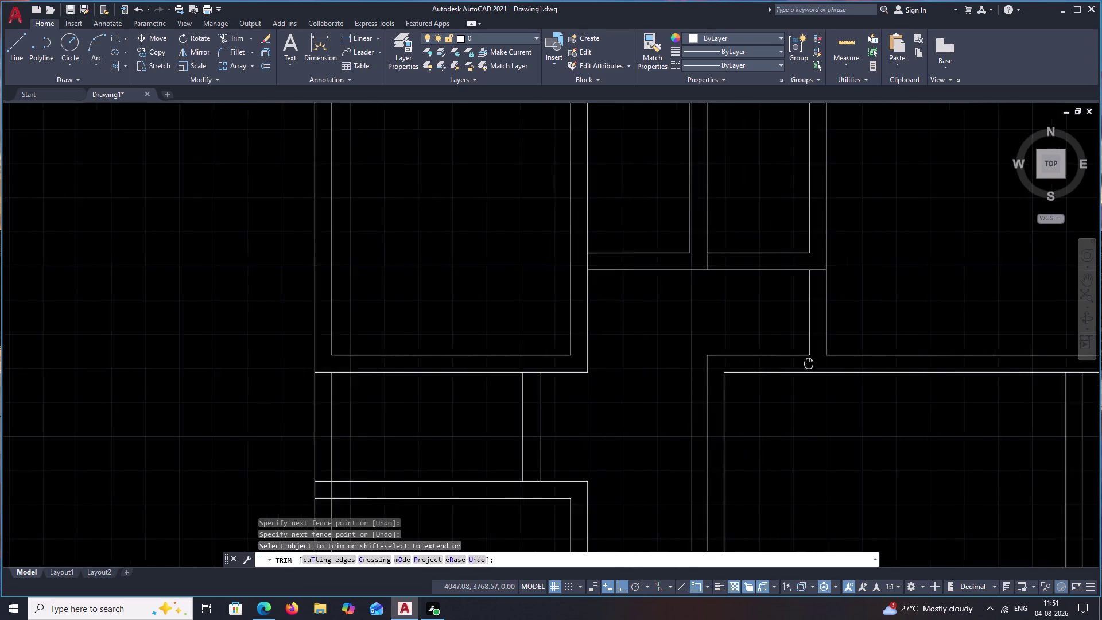
middle_drag(766, 373, 674, 401)
middle_drag(594, 320, 506, 428)
scroll(down, 3)
middle_drag(778, 364, 778, 356)
middle_drag(792, 313, 689, 380)
scroll(down, 3)
scroll(up, 3)
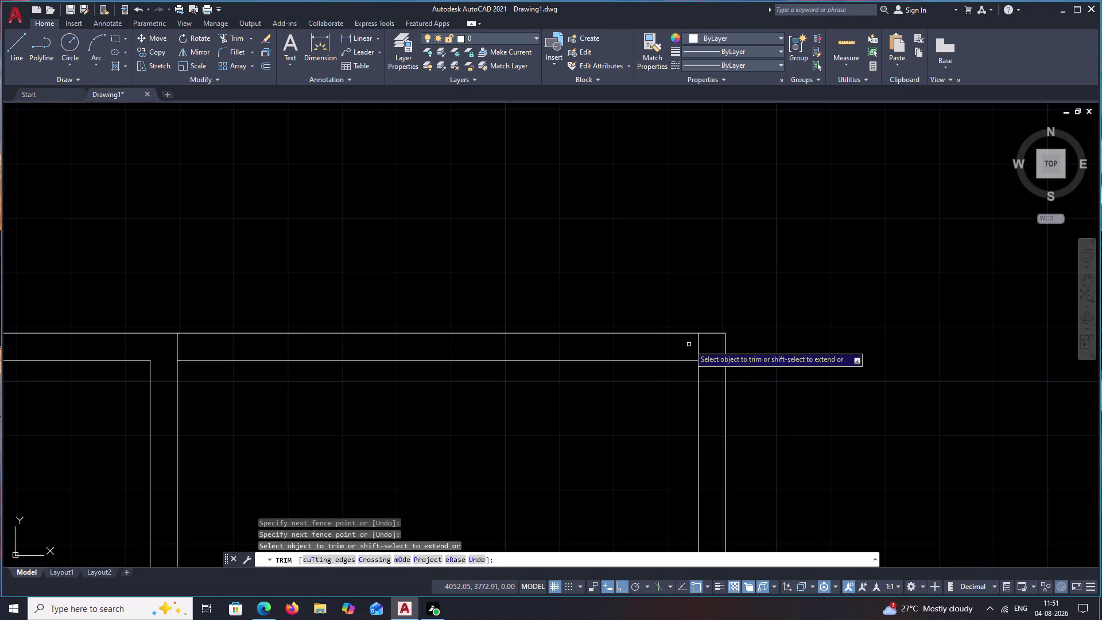
drag(712, 347, 640, 350)
scroll(down, 3)
Trim crossing wall lines on the left part of the plan.
middle_drag(603, 397, 731, 294)
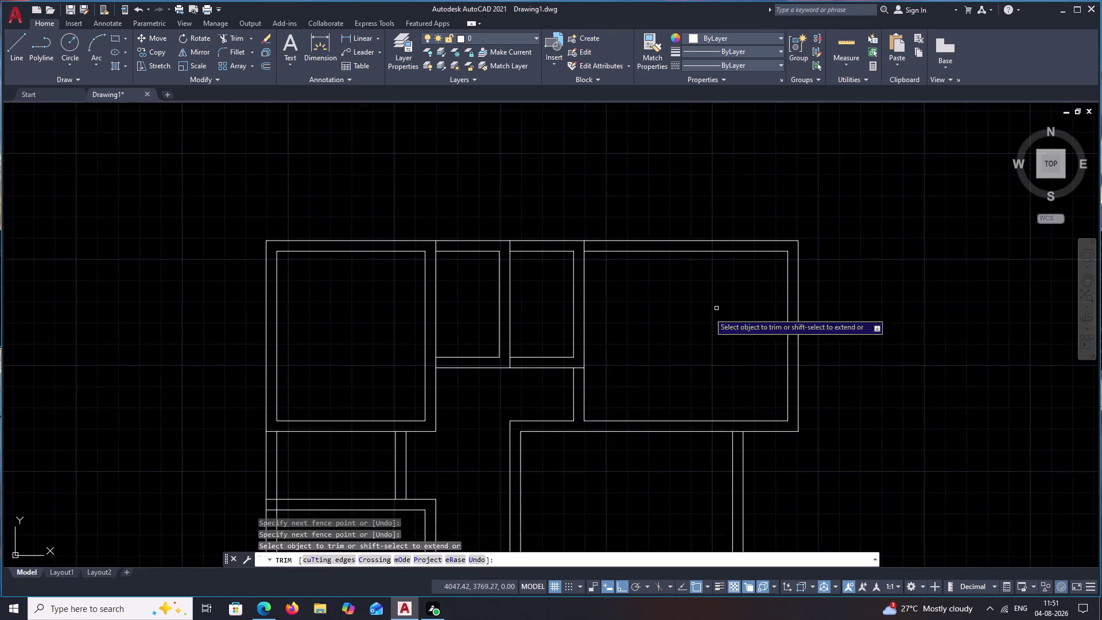
middle_drag(656, 354, 743, 290)
middle_drag(688, 309, 747, 272)
scroll(up, 3)
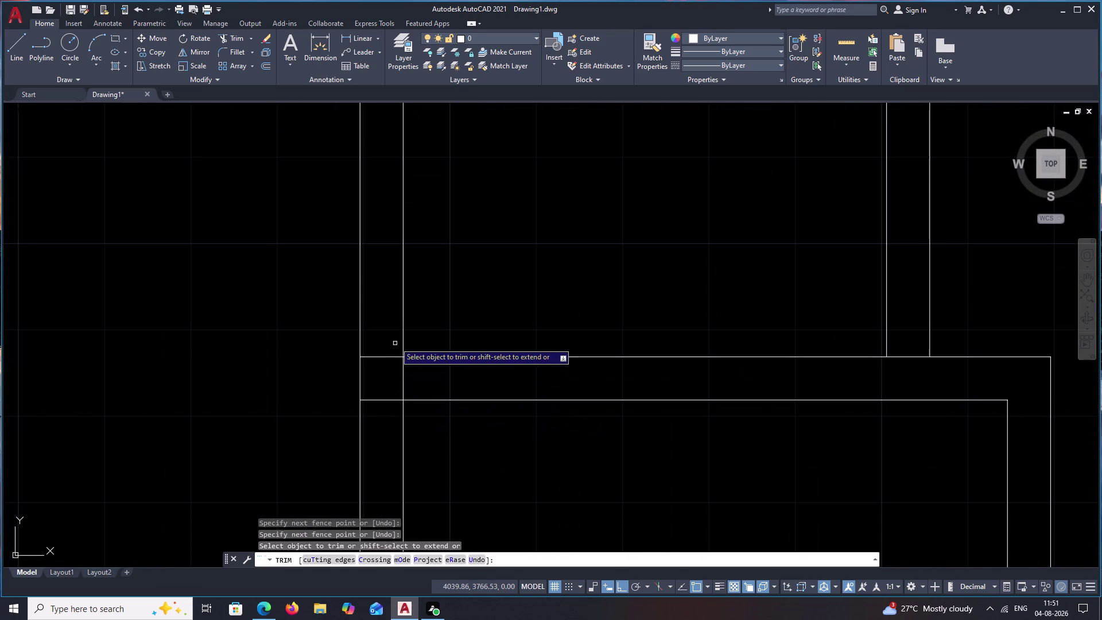
drag(389, 336, 366, 450)
drag(427, 380, 375, 388)
scroll(down, 3)
scroll(down, 3)
Trim the wall lines crossing the central vertical wall.
middle_drag(476, 450, 508, 329)
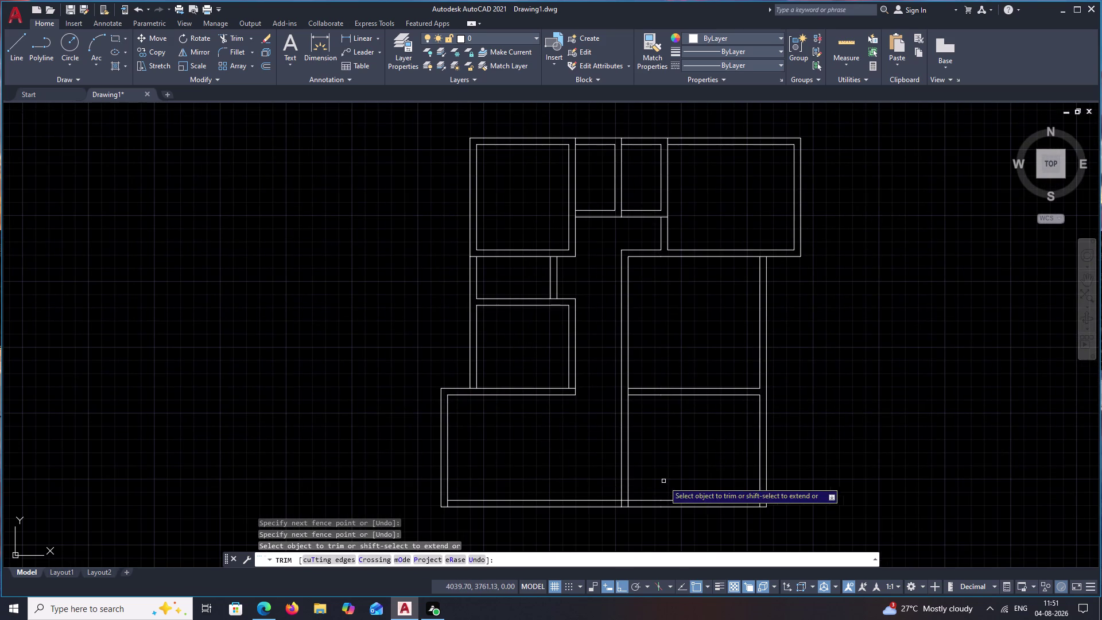
scroll(up, 3)
middle_drag(634, 489, 666, 319)
scroll(up, 3)
drag(689, 357, 421, 398)
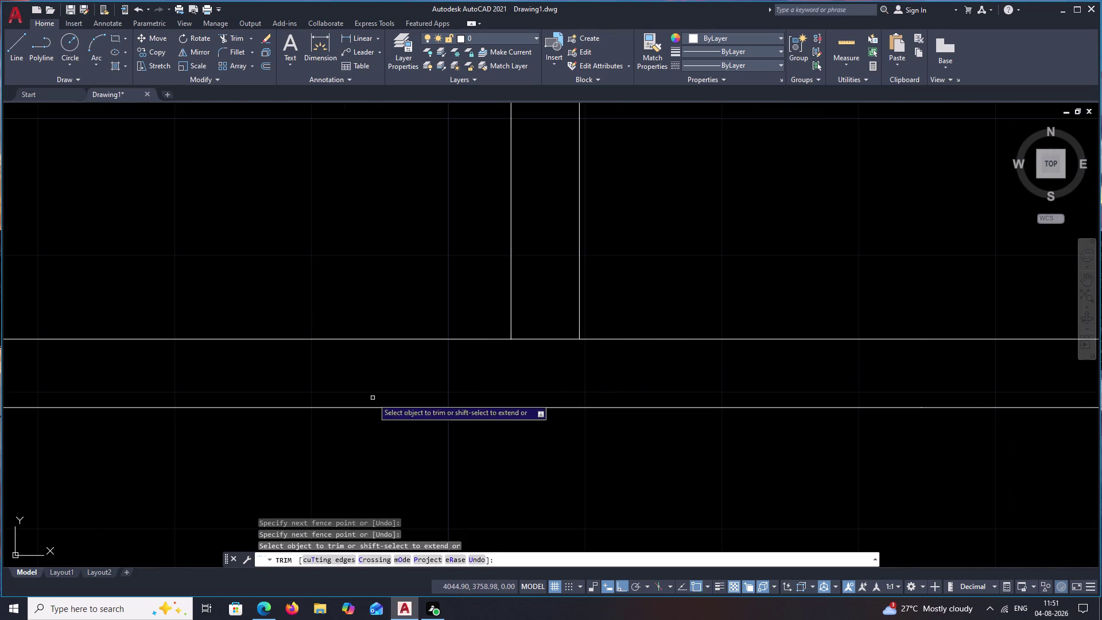
drag(545, 314, 544, 374)
scroll(up, 3)
scroll(down, 3)
Trim the last crossing wall segments on the right side.
scroll(down, 3)
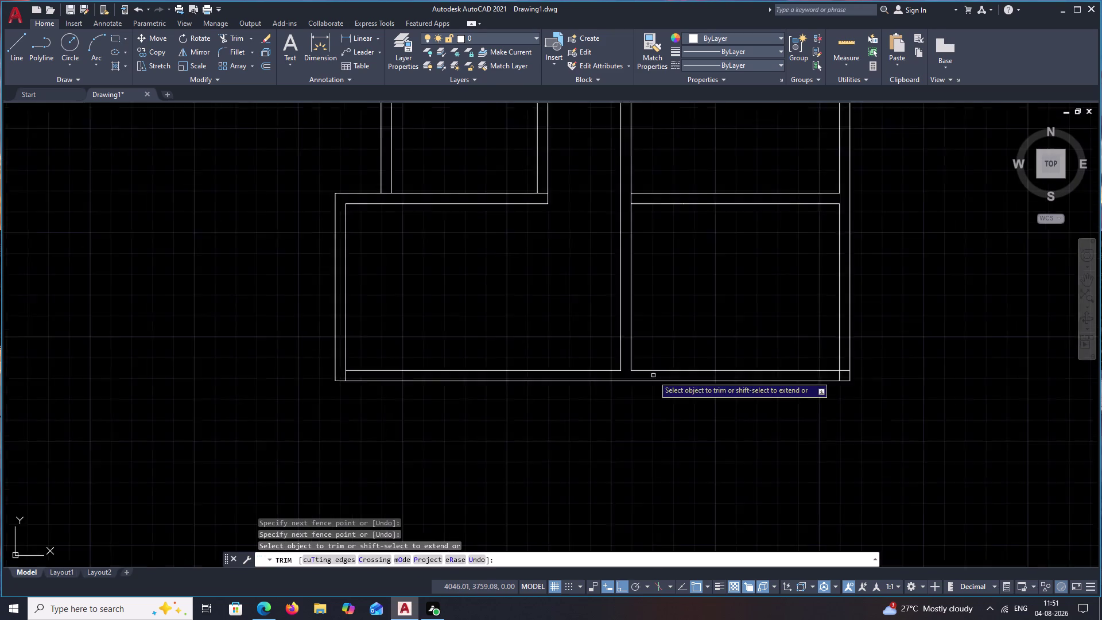
scroll(down, 3)
scroll(up, 3)
drag(782, 315, 791, 350)
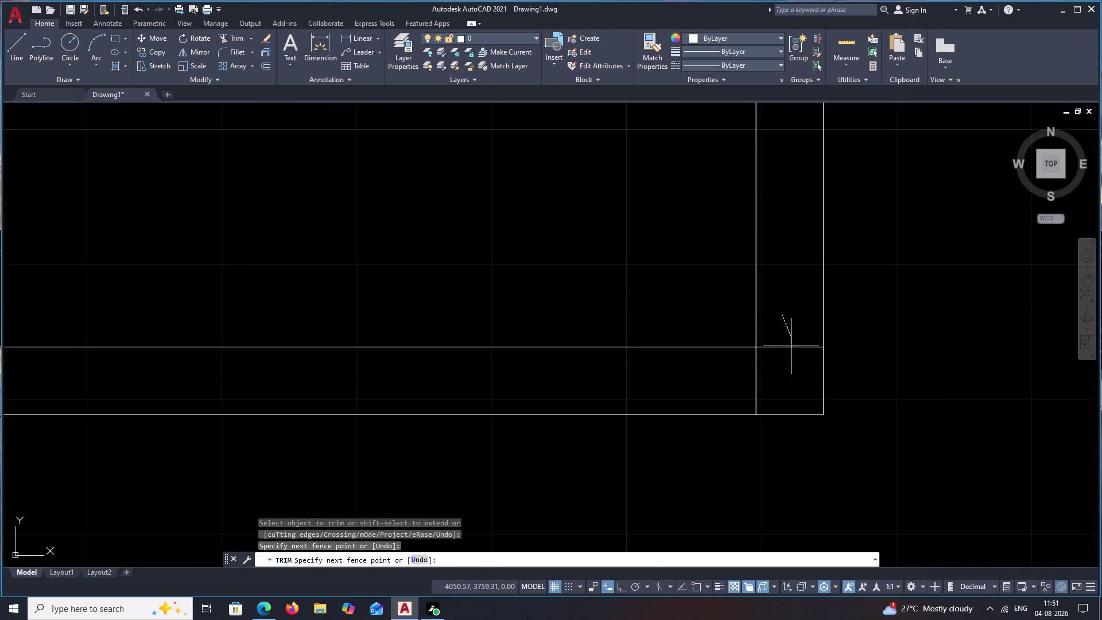
drag(792, 350, 680, 392)
scroll(down, 3)
scroll(down, 3)
End trimming and pan around to review the lower rooms.
middle_drag(553, 327, 610, 465)
scroll(down, 3)
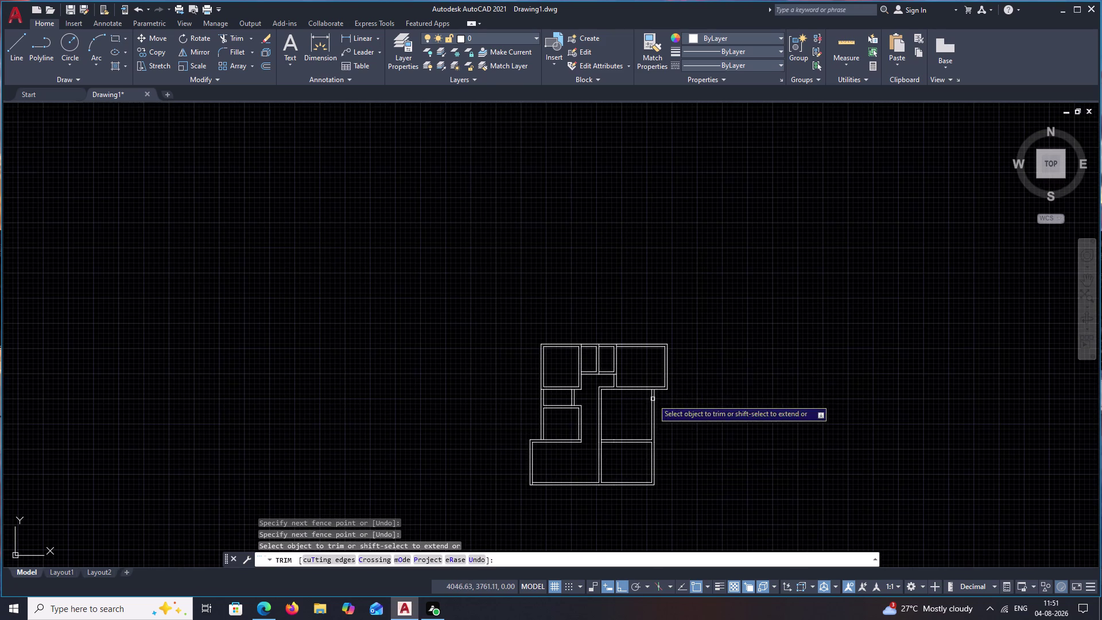
scroll(up, 3)
middle_drag(616, 429, 641, 338)
middle_drag(641, 400, 654, 336)
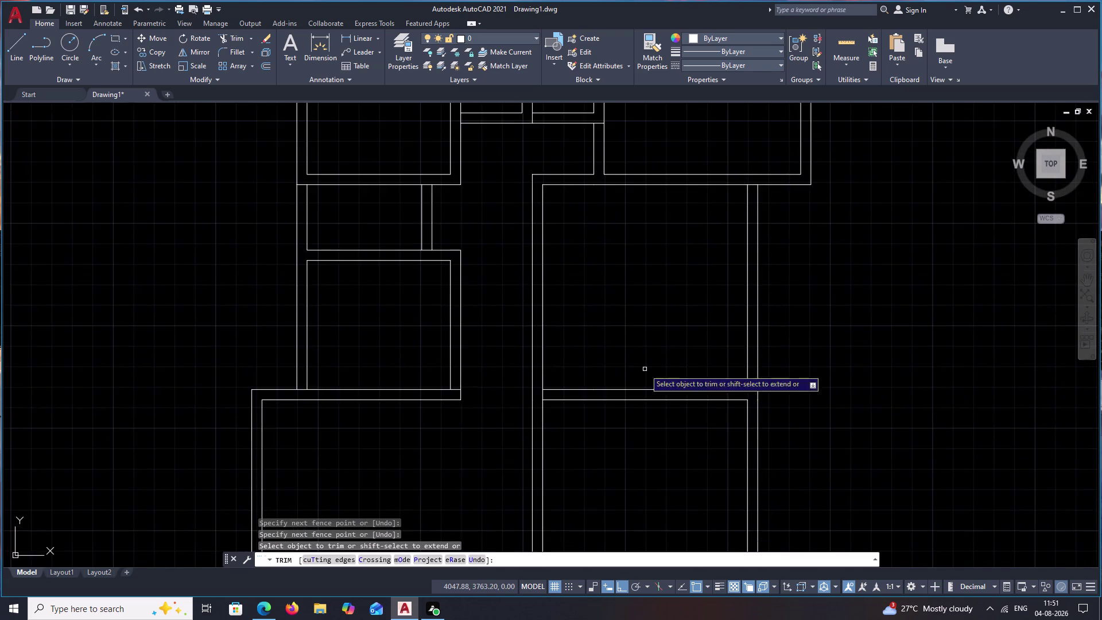
middle_drag(647, 345, 650, 326)
middle_drag(626, 470, 640, 383)
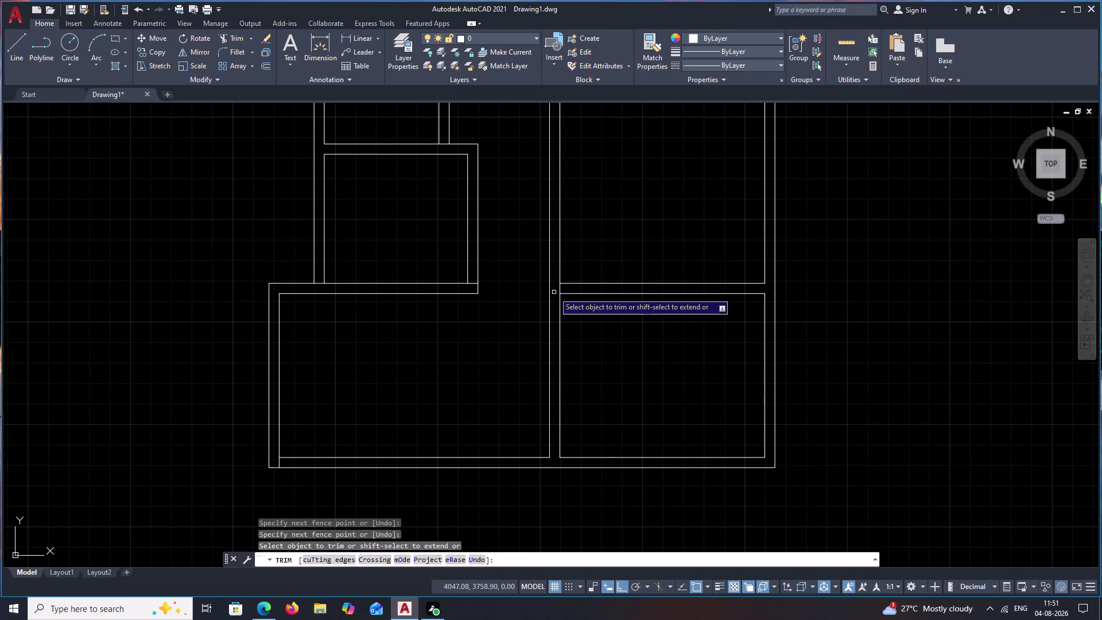
scroll(up, 3)
key(Escape)
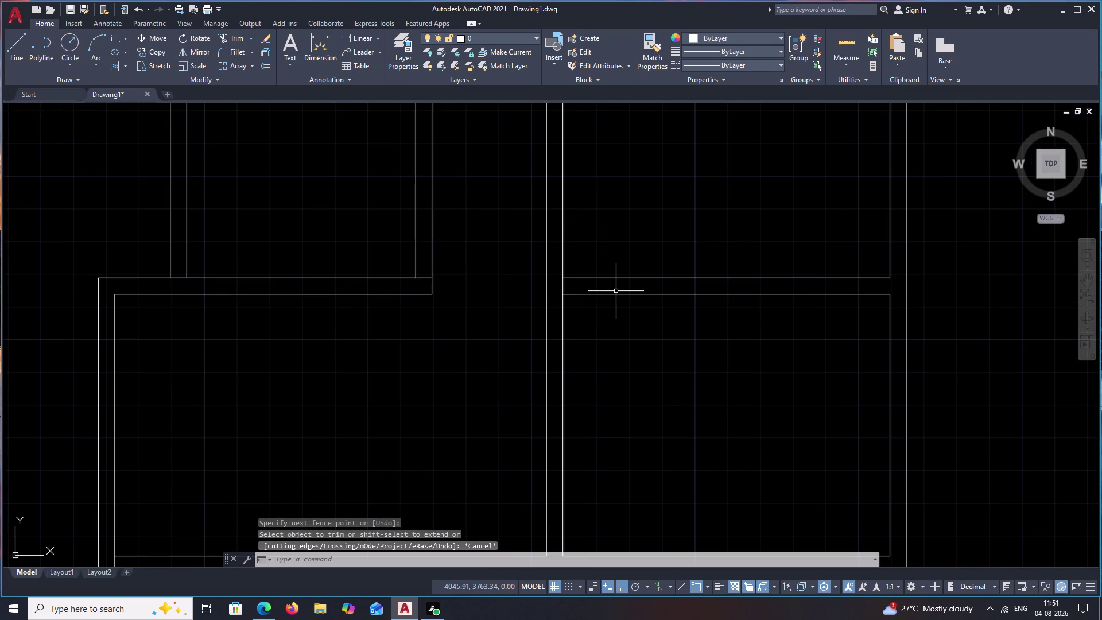
middle_drag(590, 320, 623, 355)
middle_drag(637, 373, 640, 329)
scroll(down, 3)
middle_drag(674, 387, 524, 397)
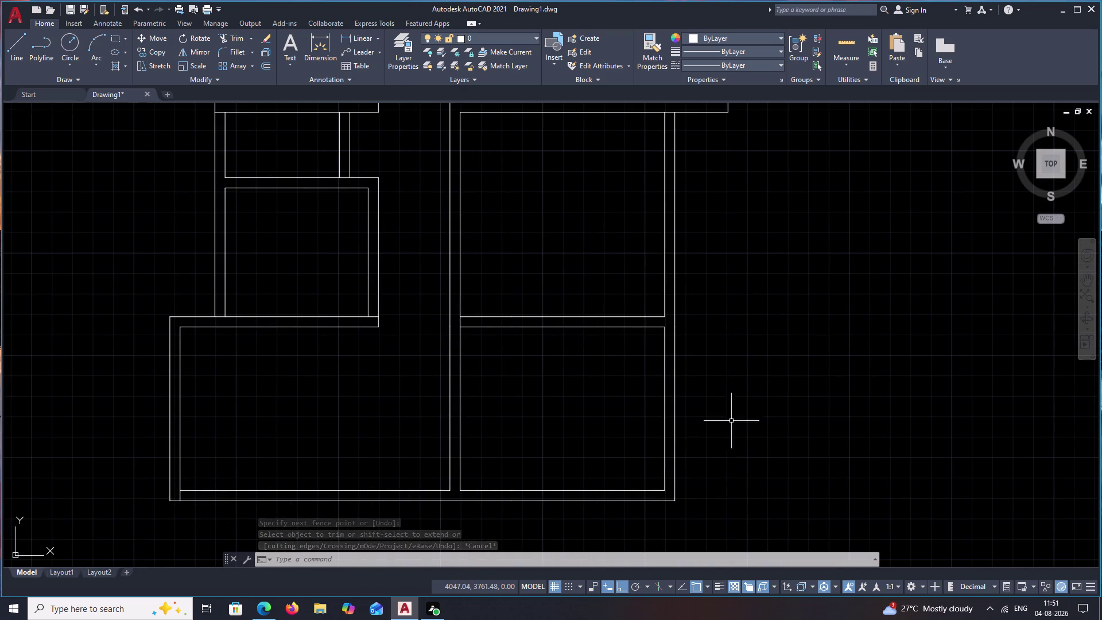
Draw a 1.05-long upright post line and undo a 0.2 horizontal edge.
key(l)
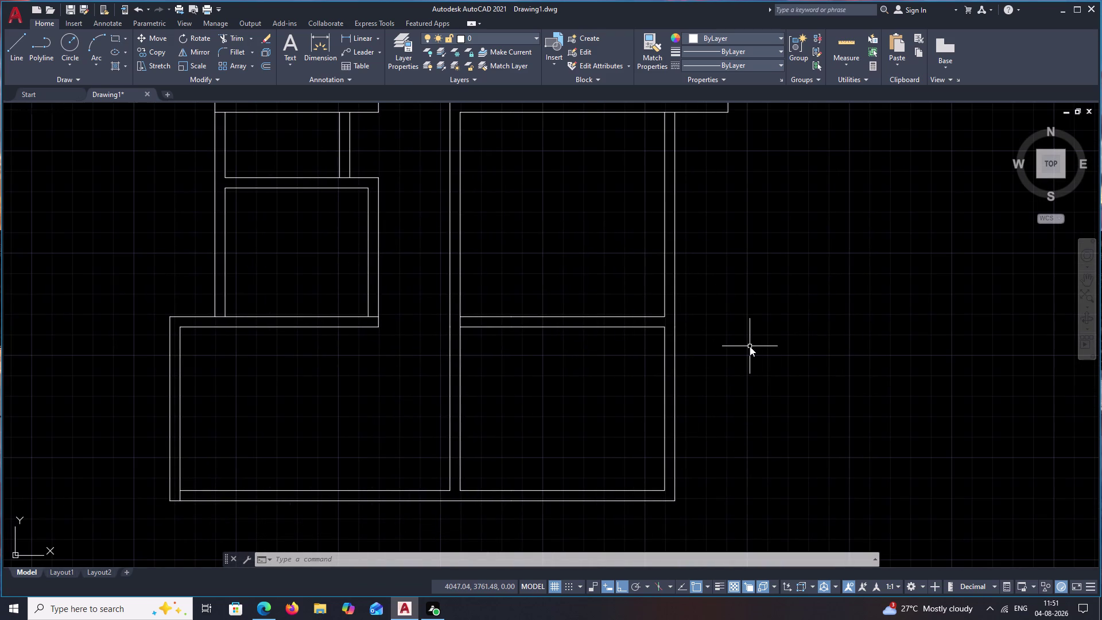
key(space)
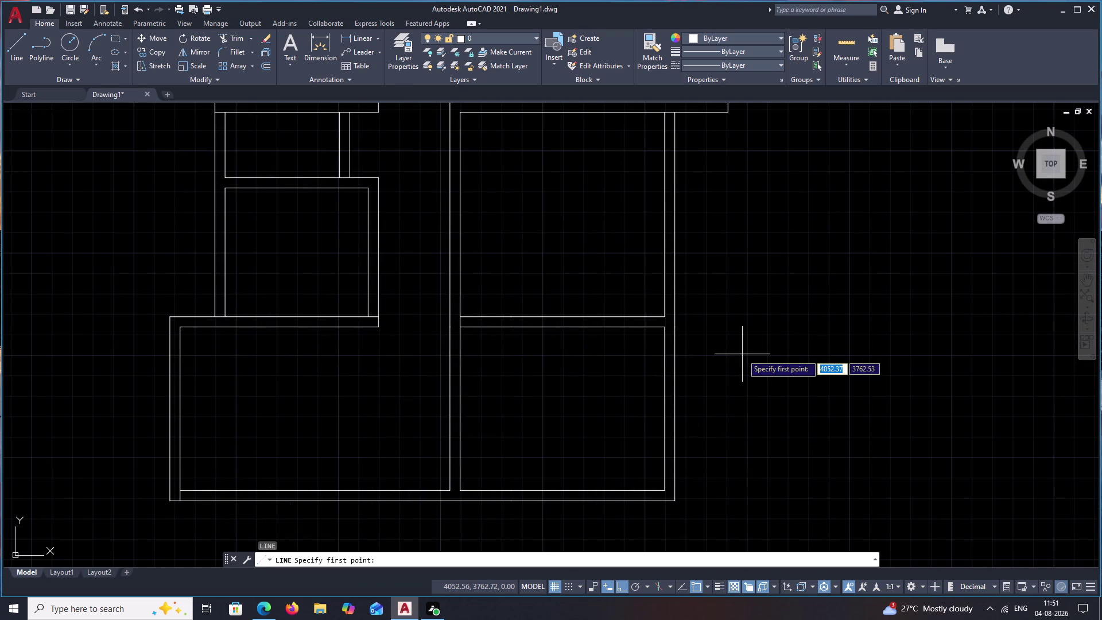
click(745, 358)
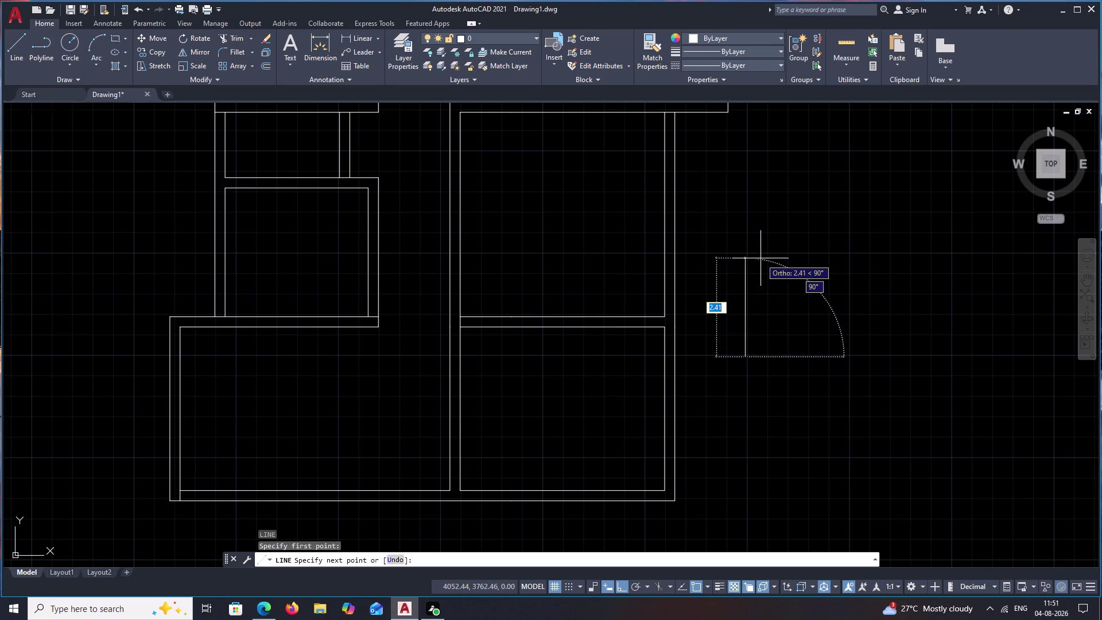
text(1.0)
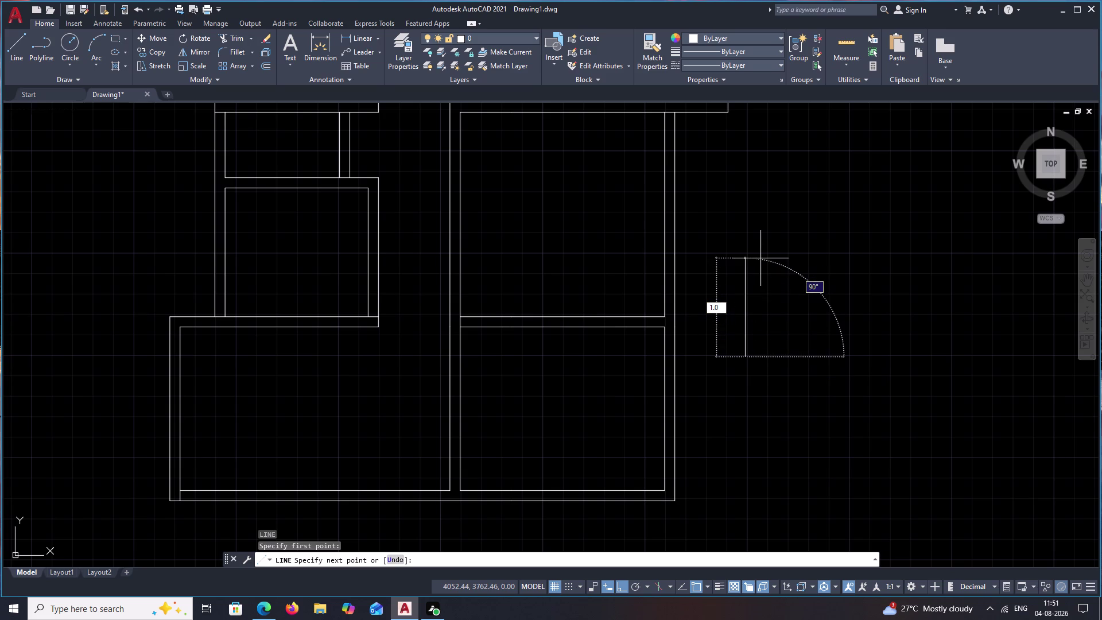
text(5)
key(space)
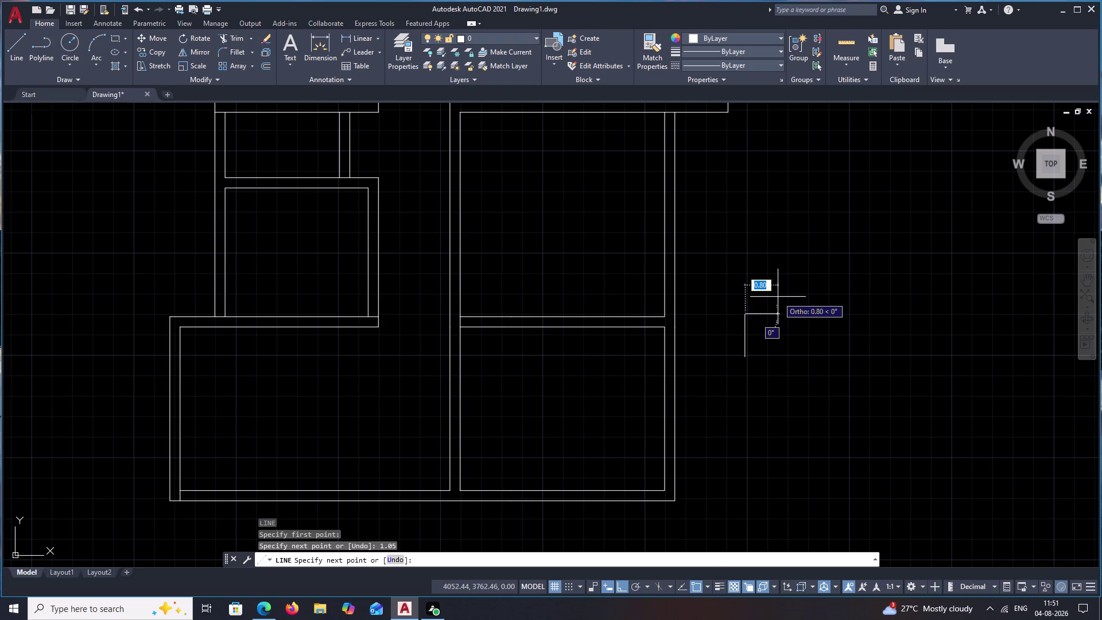
key(period)
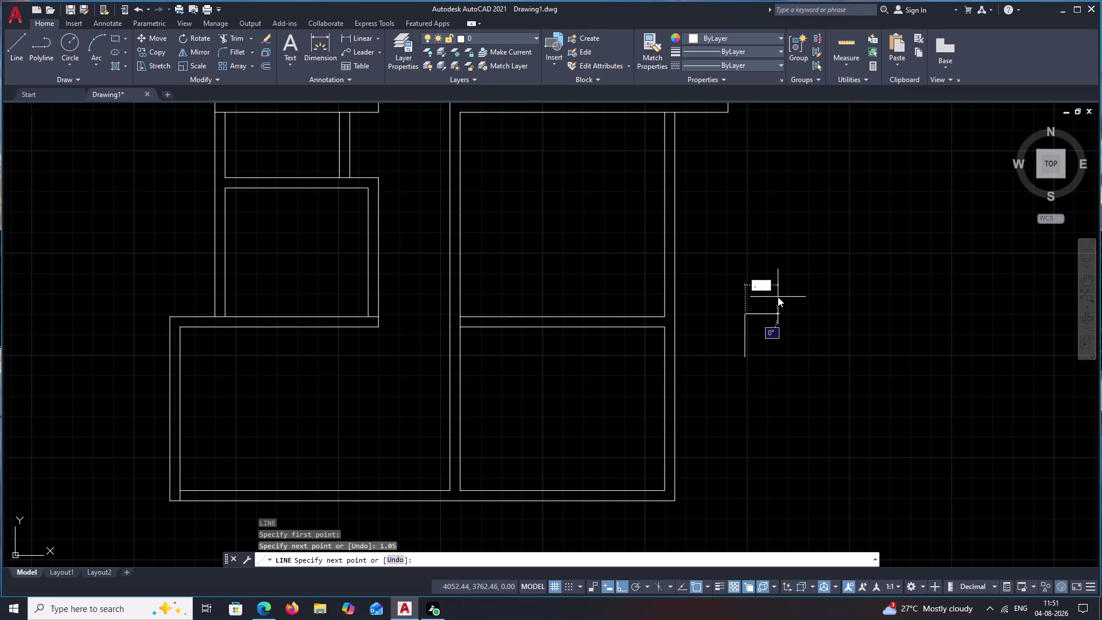
text(2)
key(space)
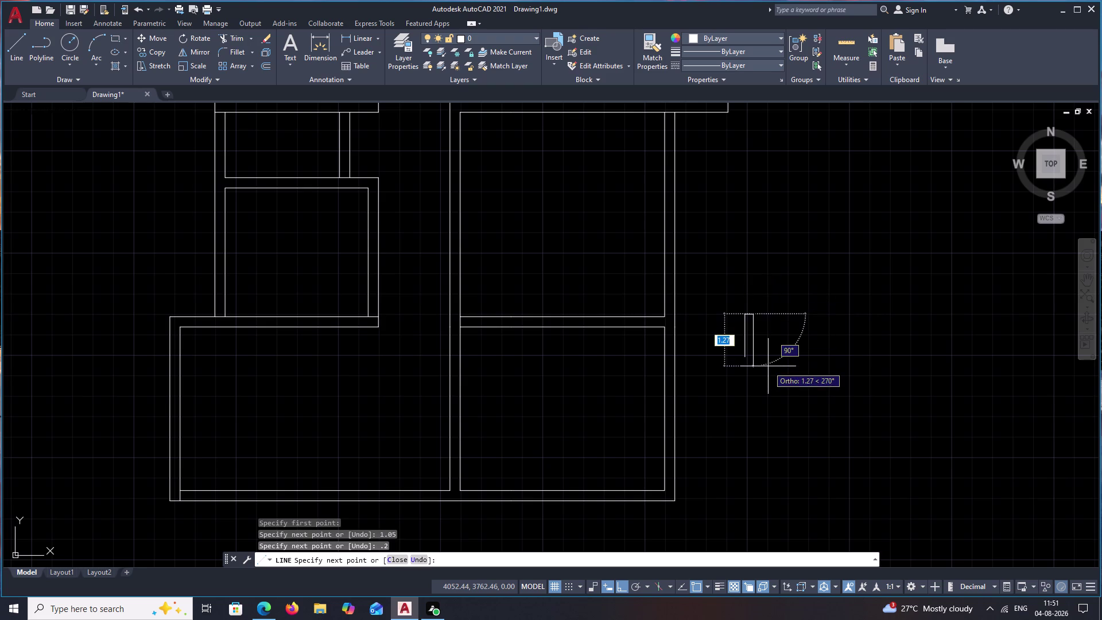
key(ctrl+z)
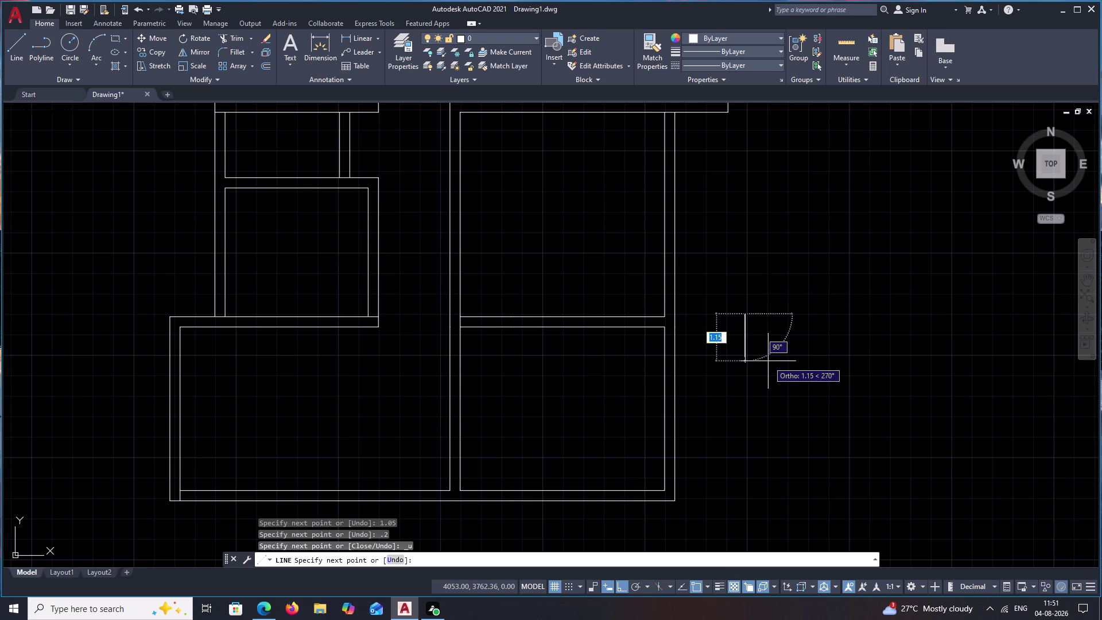
Add a 0.1 horizontal edge, then erase the stray short segment.
key(period)
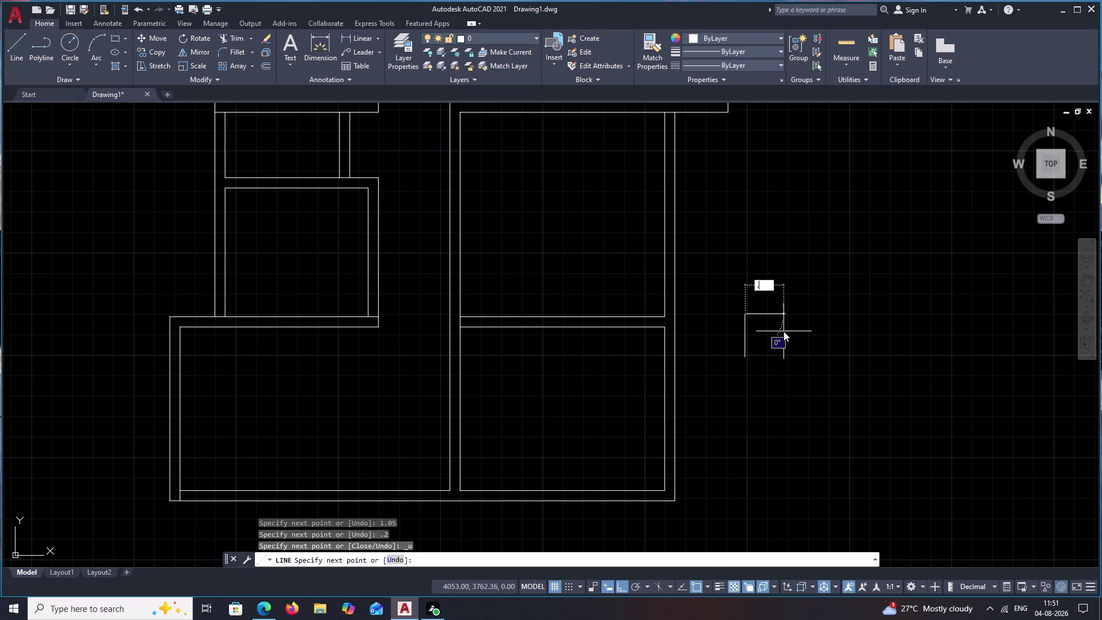
text(1)
key(space)
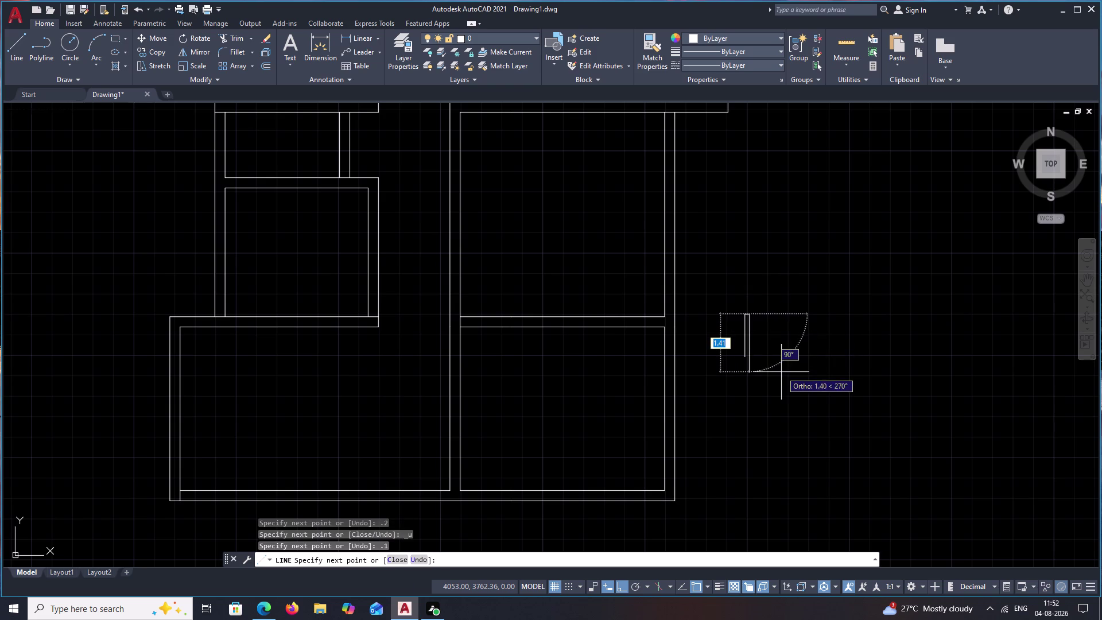
key(Escape)
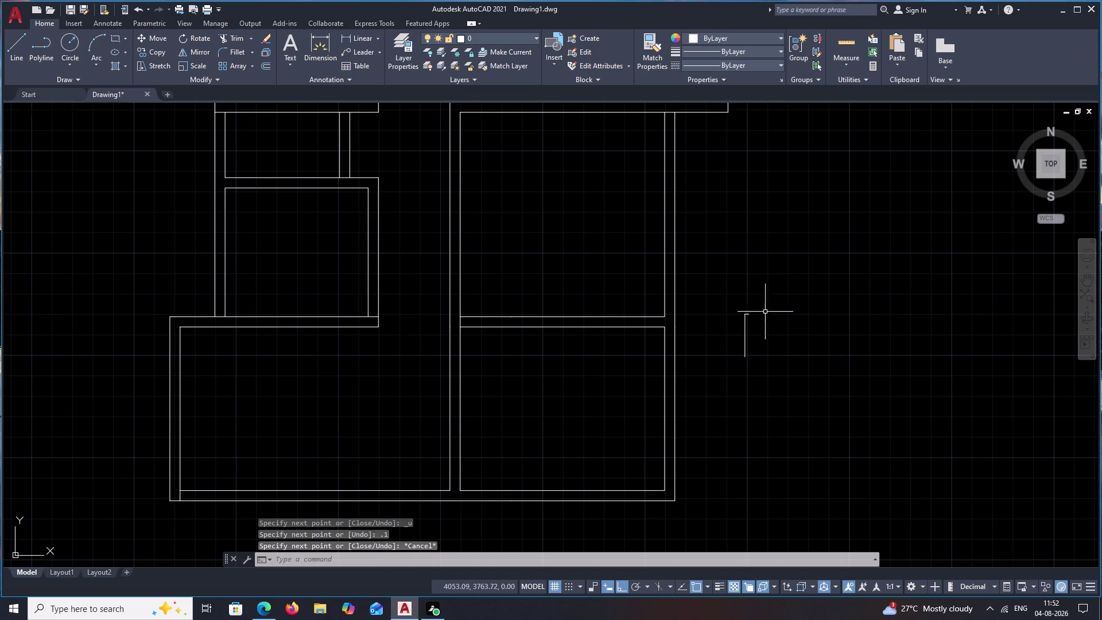
scroll(up, 3)
click(678, 301)
text(E)
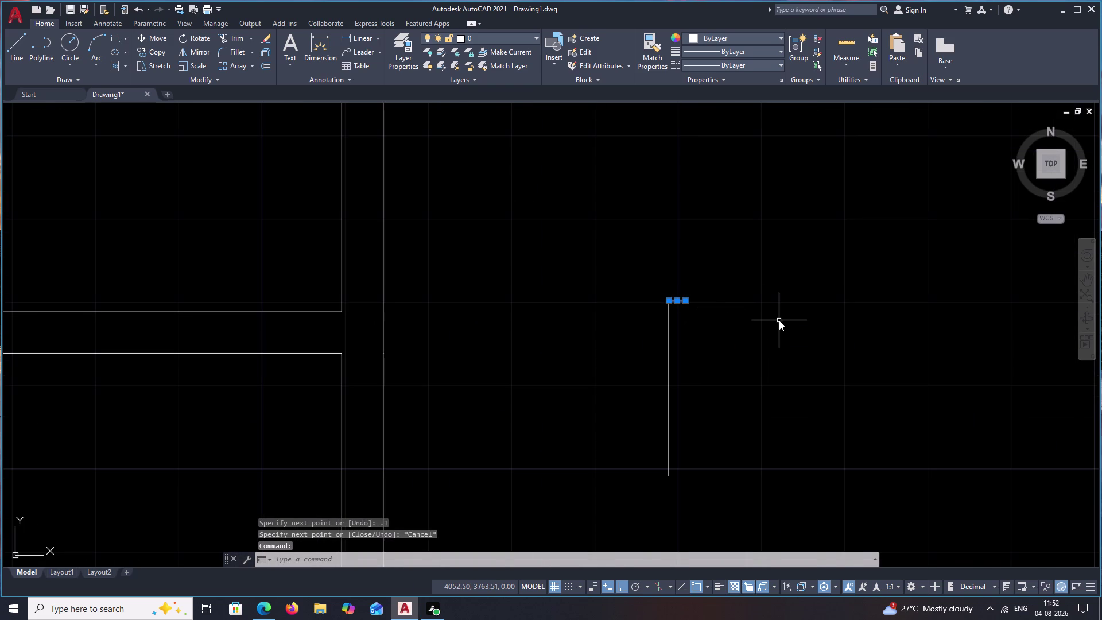
key(space)
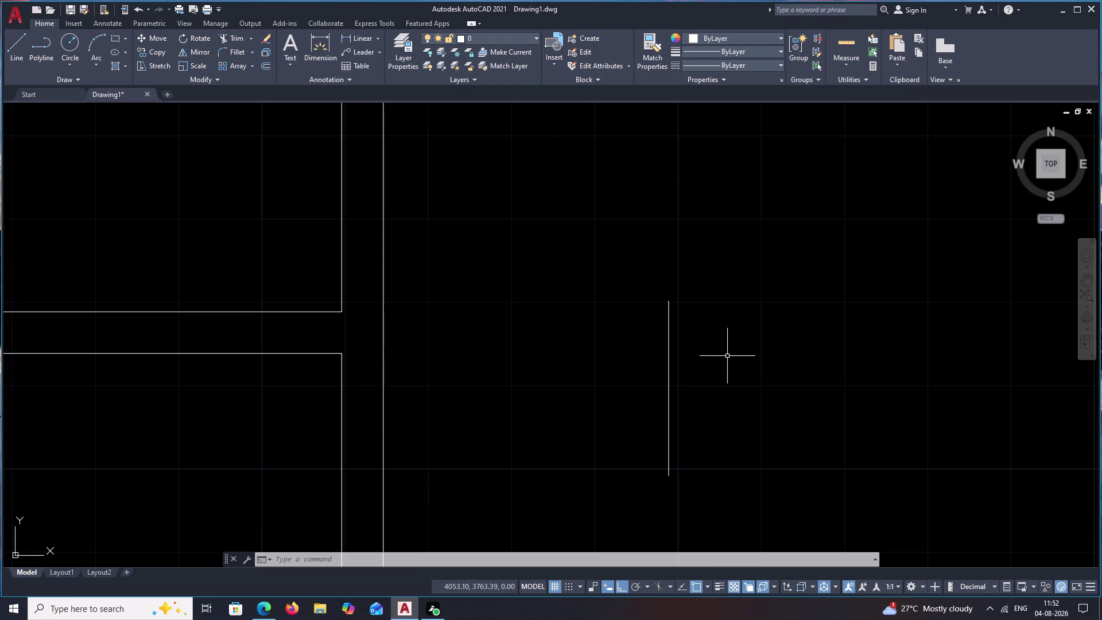
Draw a 0.25 segment from the base of the upright line, redoing it once.
text(L)
key(space)
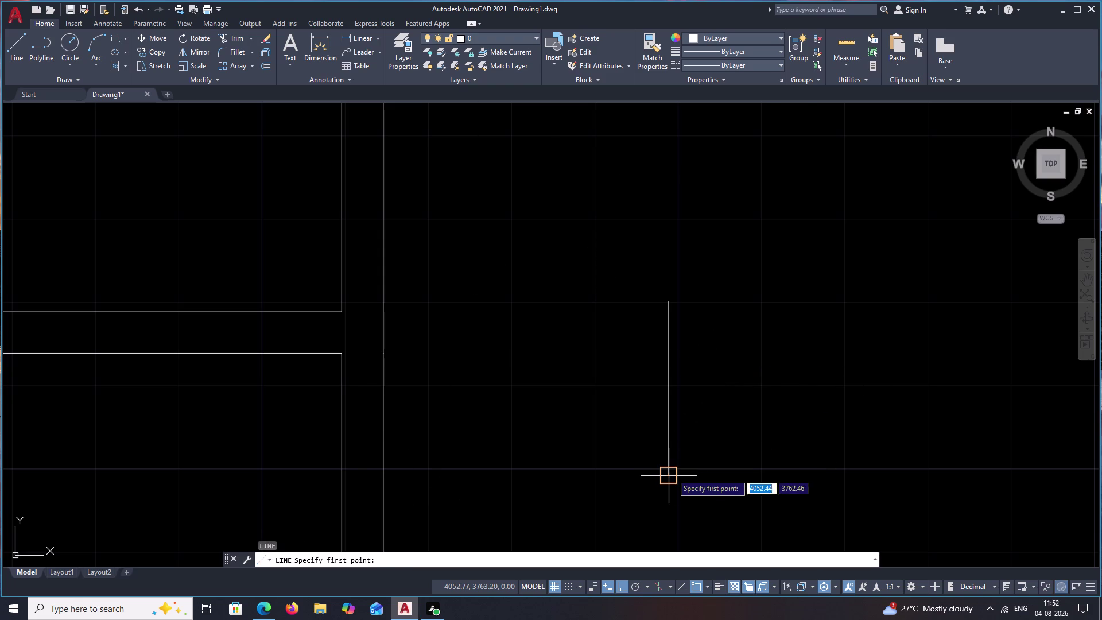
click(671, 473)
text(.25)
key(space)
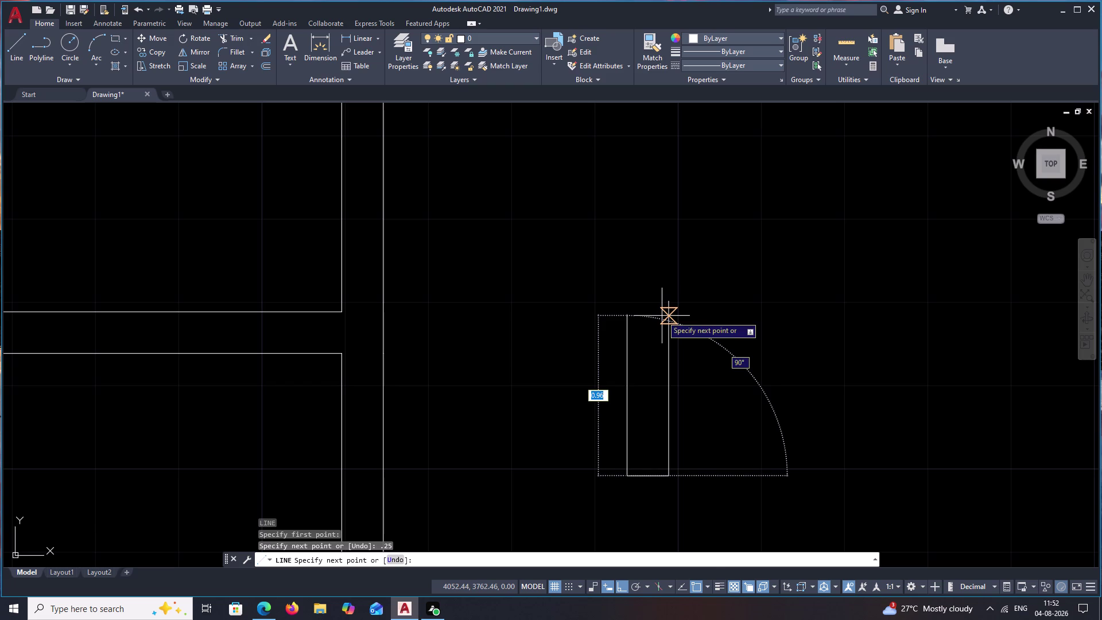
key(ctrl+z)
text(.)
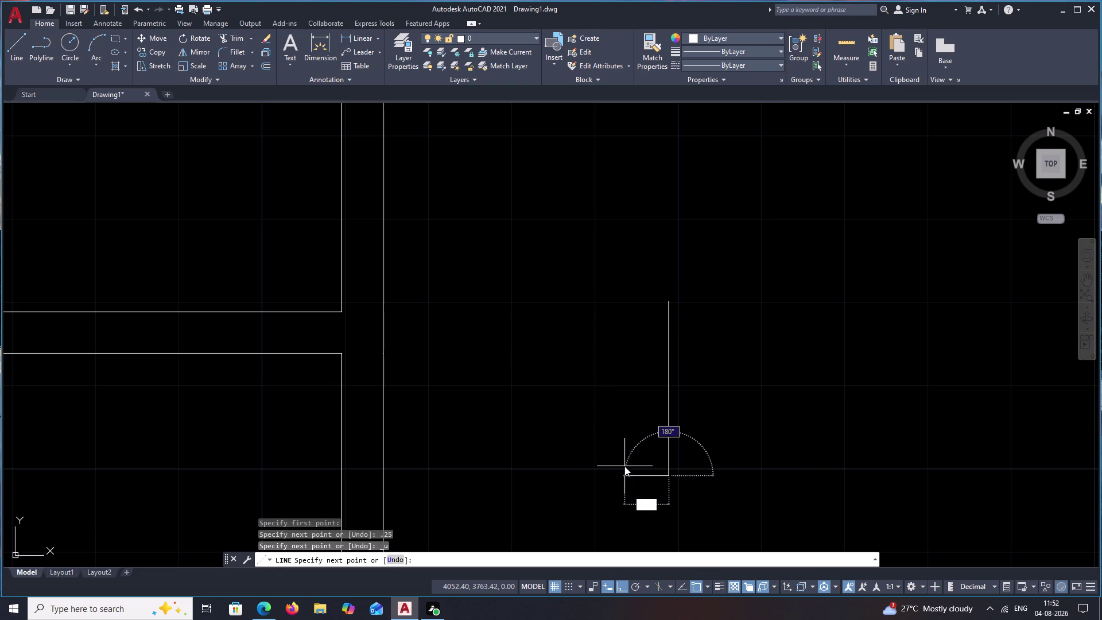
text(25)
key(space)
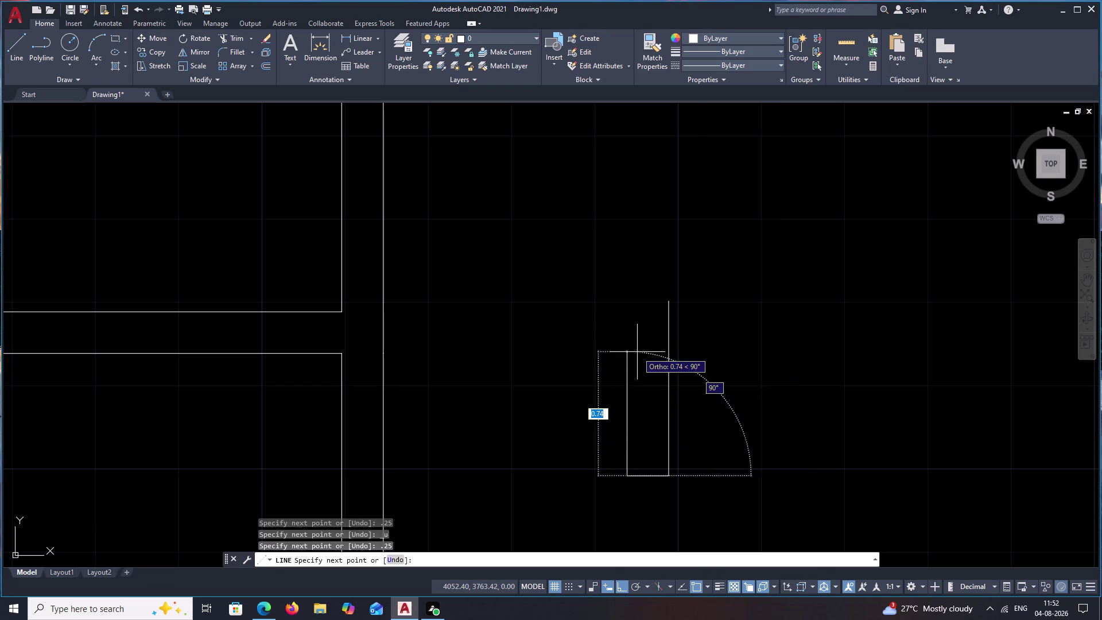
Erase the short 0.25 trial segment.
scroll(down, 3)
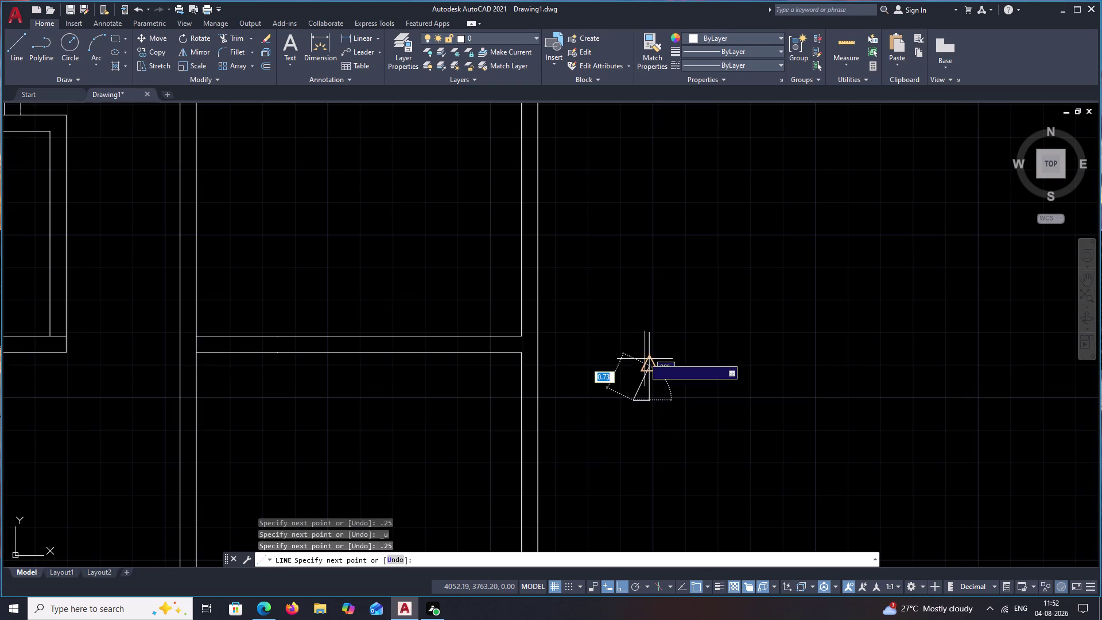
key(Escape)
click(645, 399)
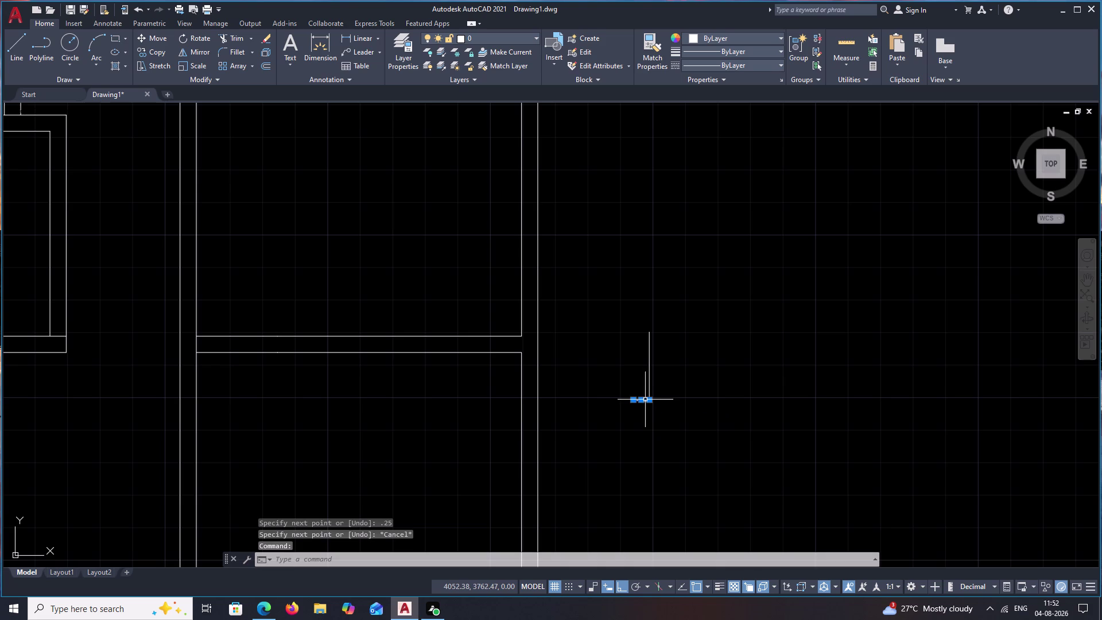
text(E)
key(space)
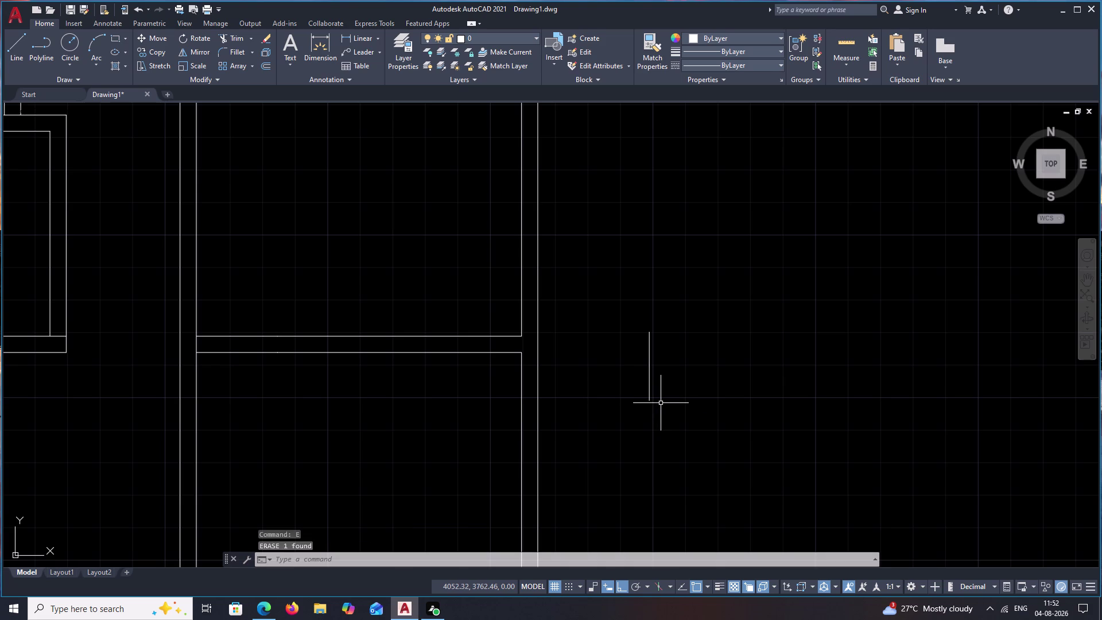
Draw a short L-shaped post line with 0.1 edges at the door leaf.
text(L)
key(space)
scroll(up, 3)
click(630, 393)
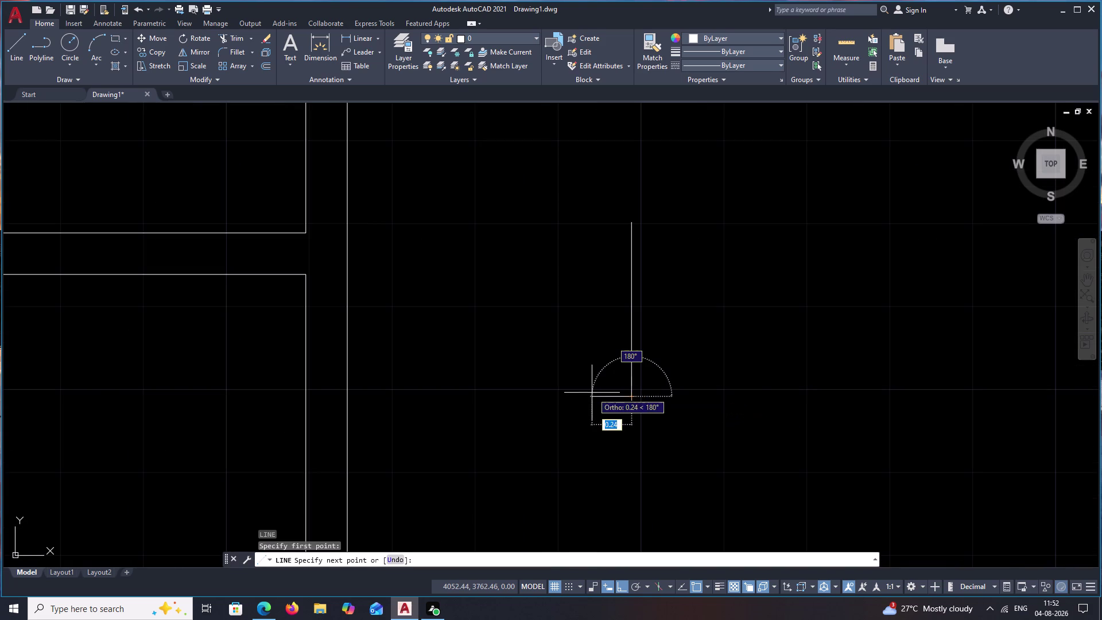
text(.1)
key(space)
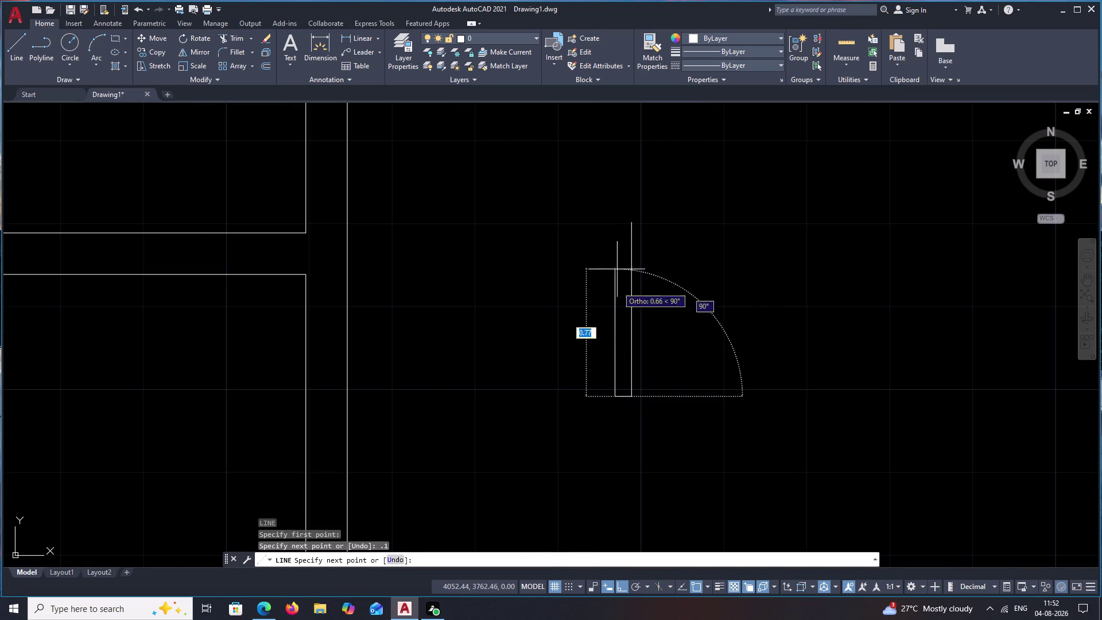
text(1)
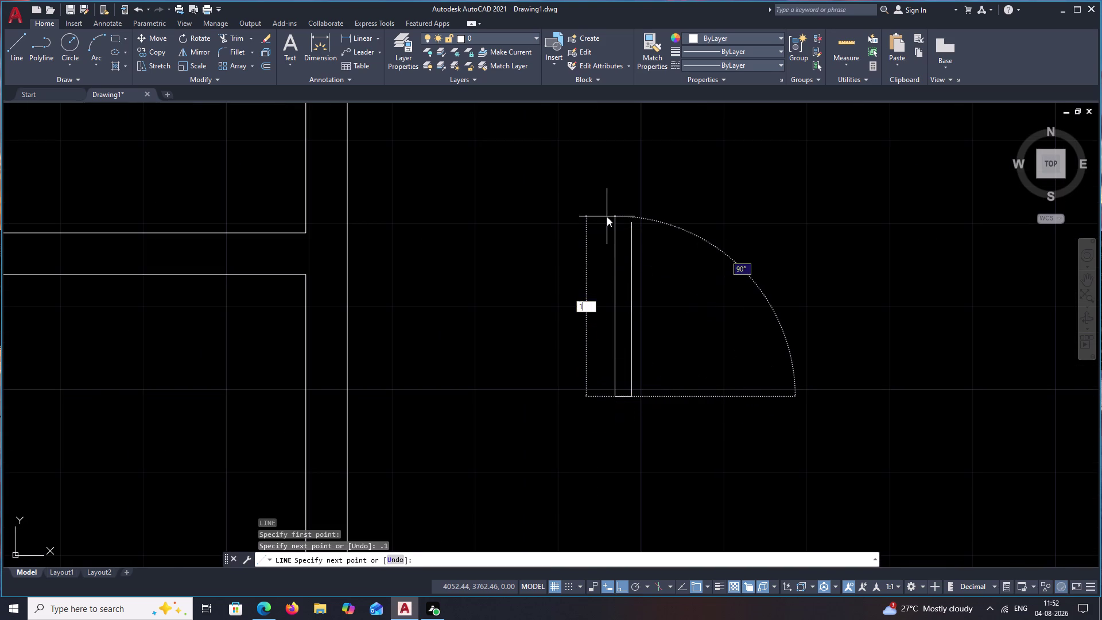
text(.05)
key(Escape)
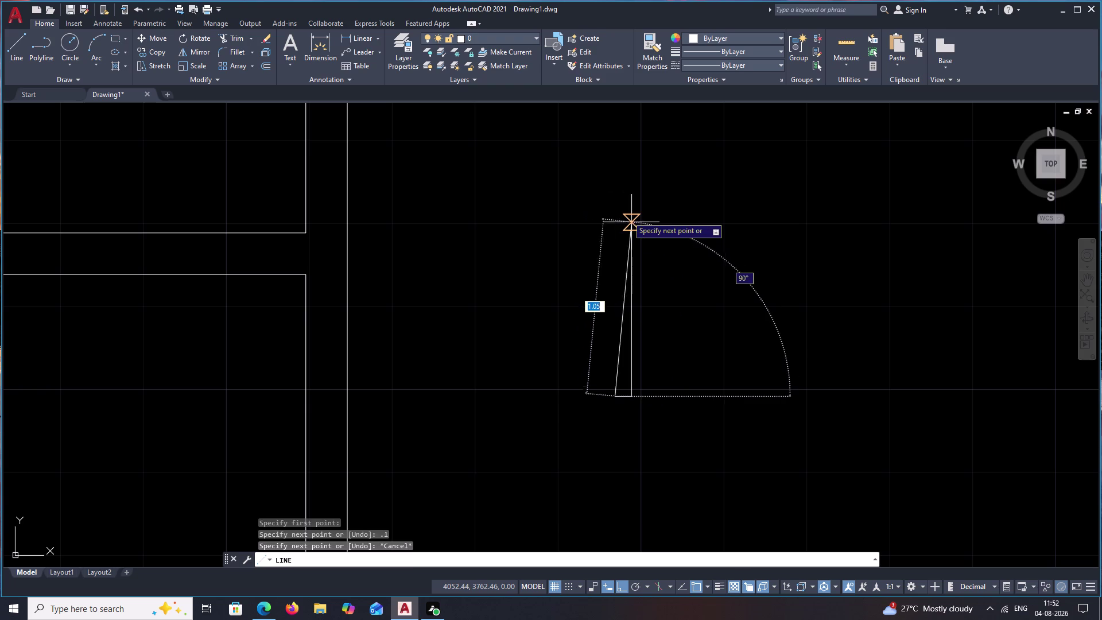
text(.1)
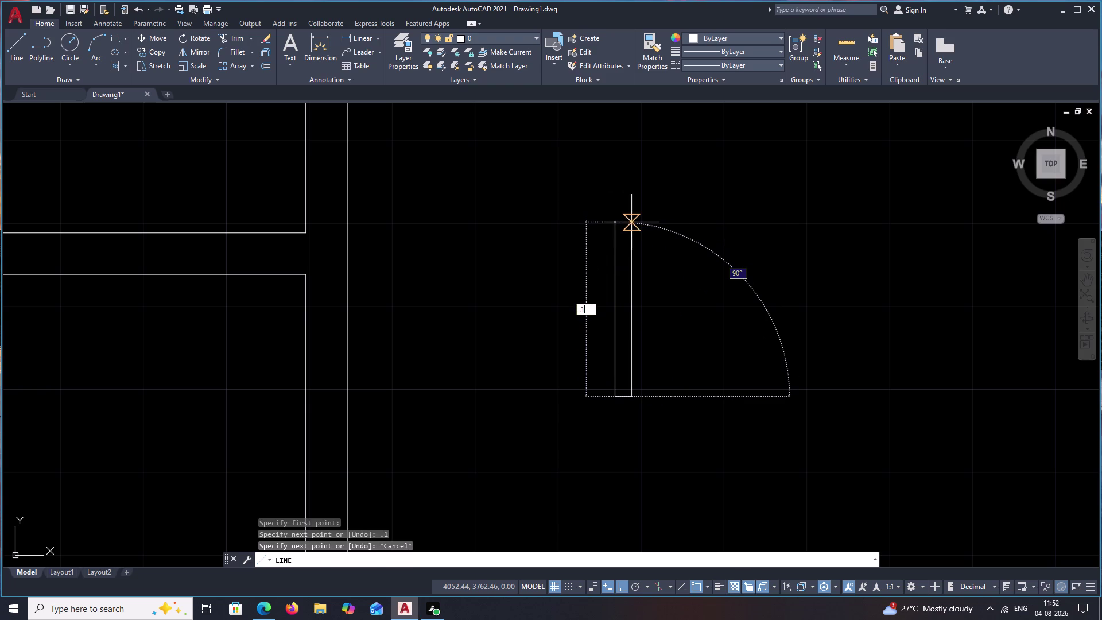
key(space)
key(Escape)
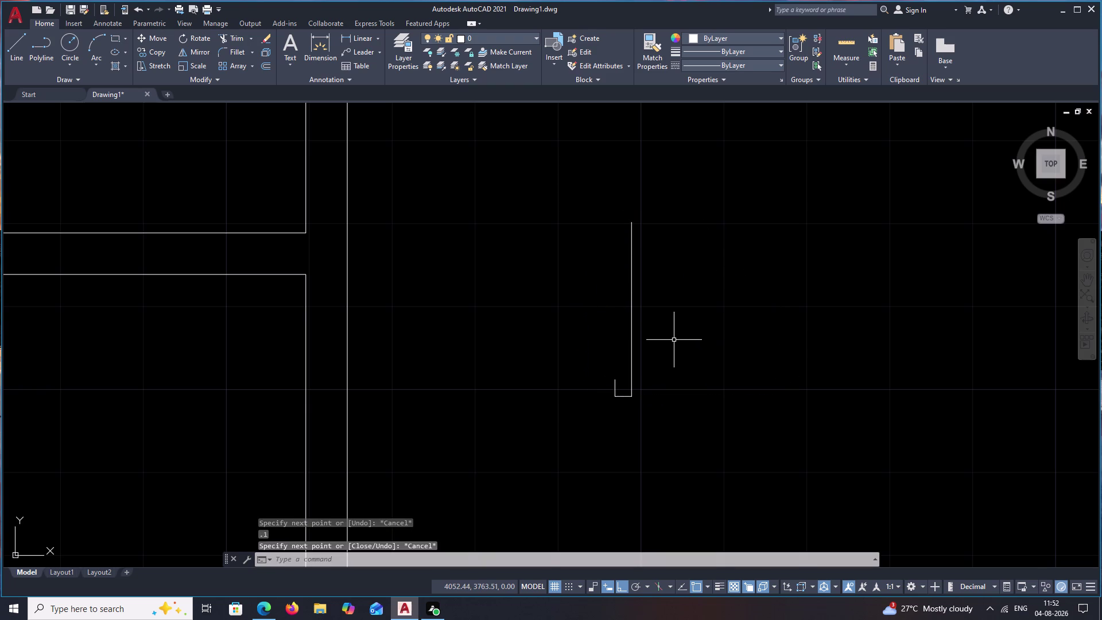
Undo the L-shaped line drawing.
key(ctrl+z)
key(Escape)
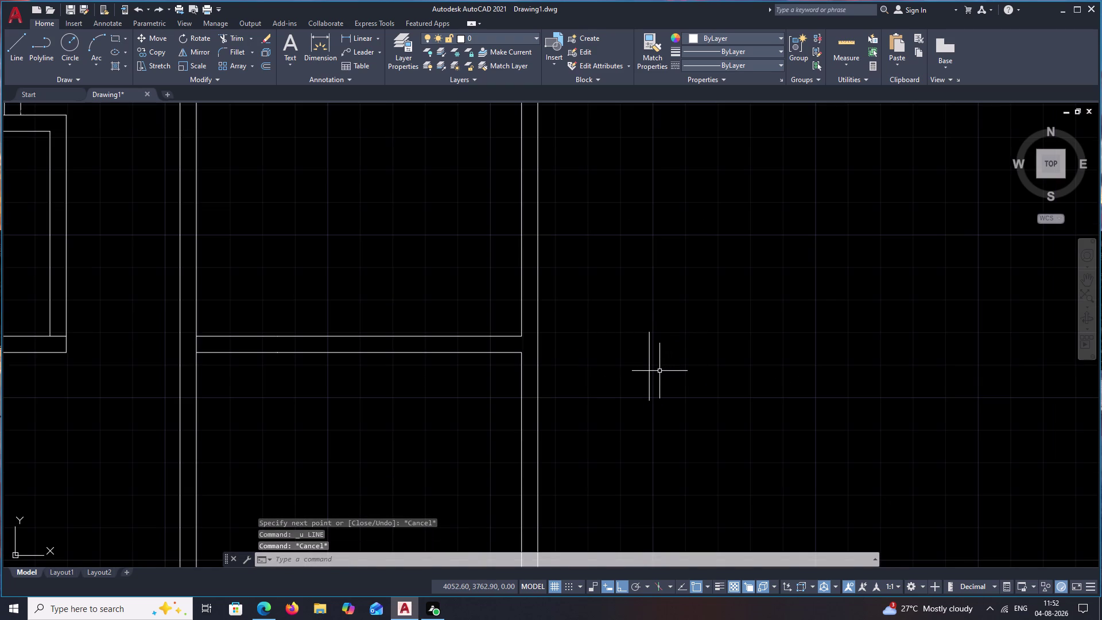
key(o)
key(space)
Offset the vertical door-leaf line 0.1 to the right and regenerate the display.
text(.)
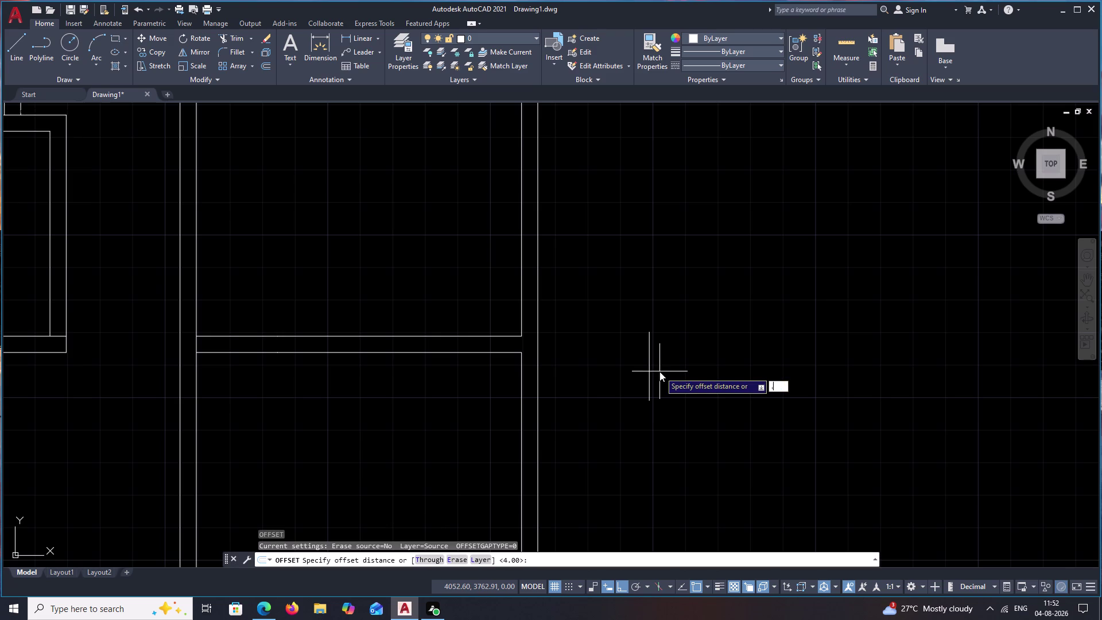
text(1)
key(space)
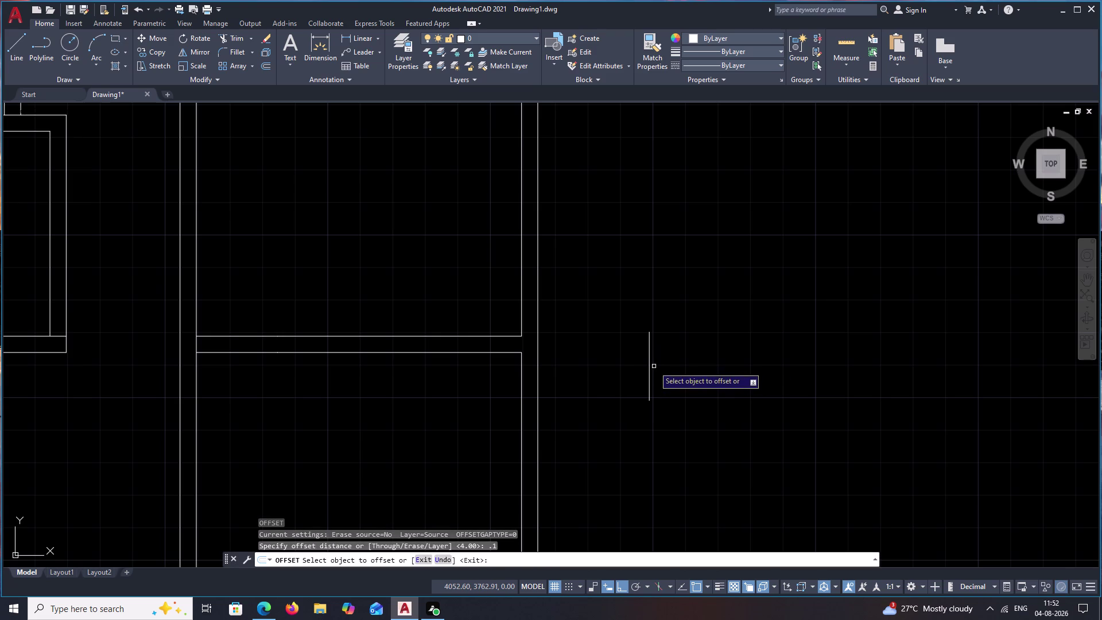
click(650, 364)
click(675, 363)
key(Escape)
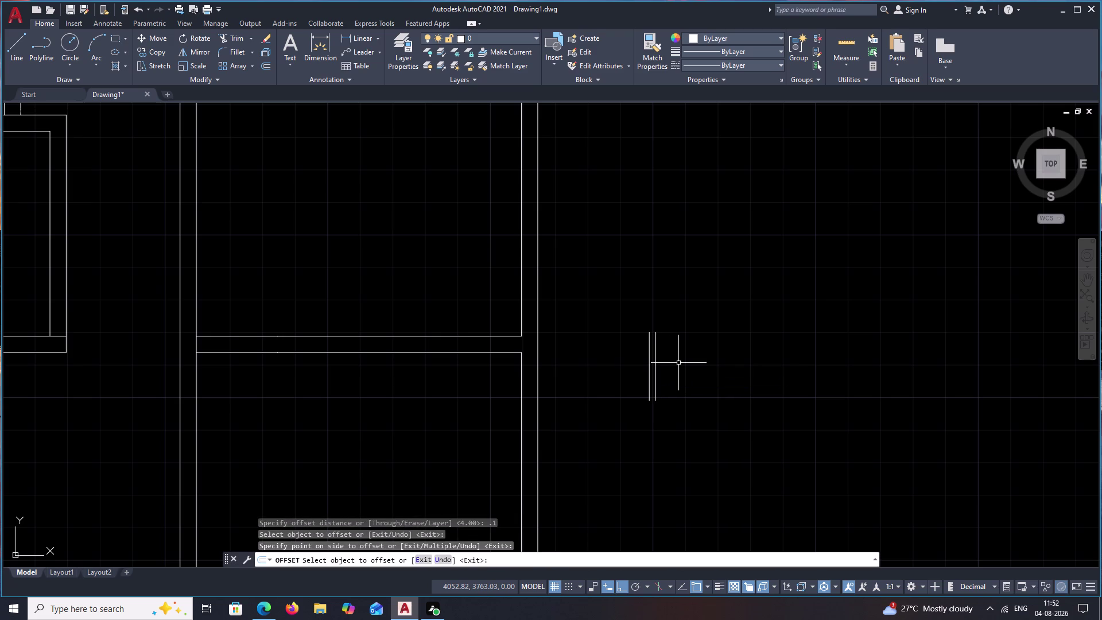
text(RE)
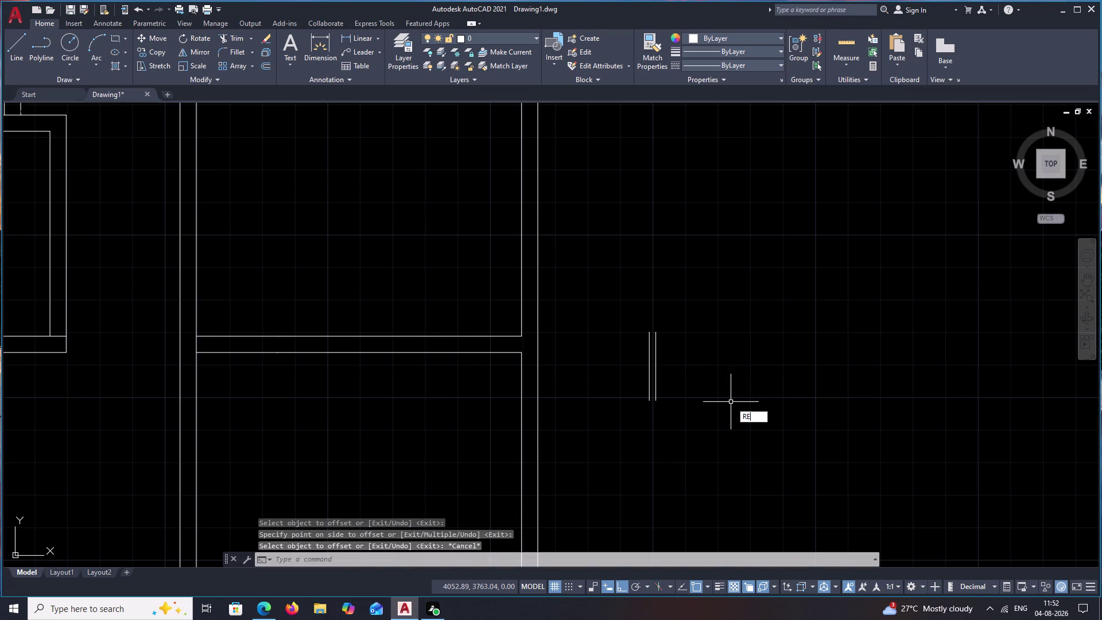
key(space)
scroll(up, 3)
key(Escape)
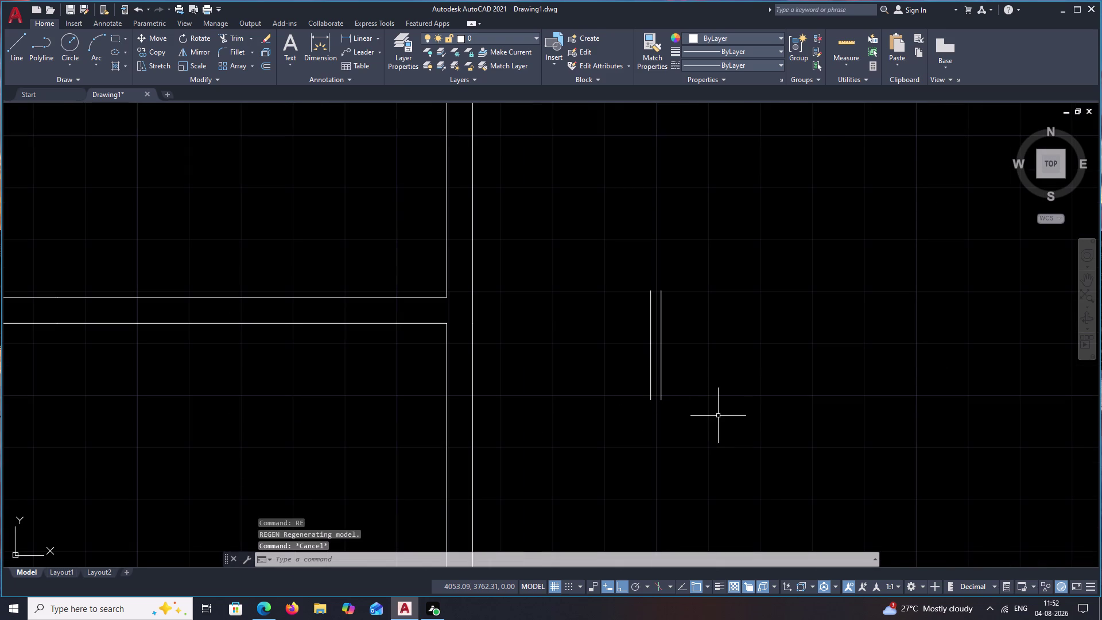
Start a new line at the bottom of the door leaf.
text(L)
key(space)
click(653, 401)
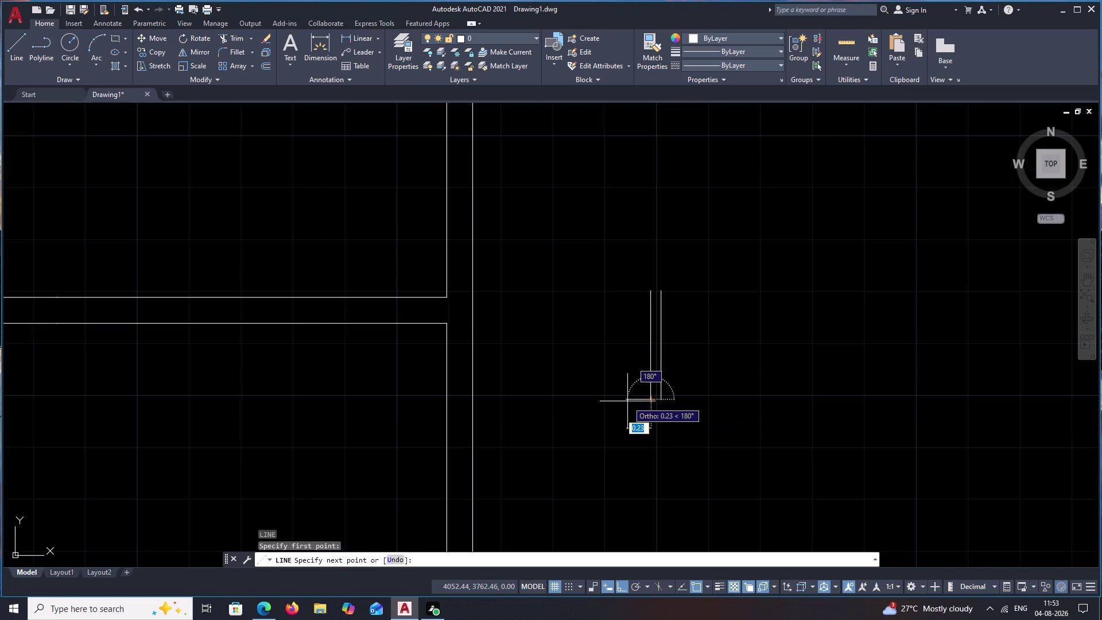
Draw the 0.1-sided square post at the base of the door leaf.
key(period)
text(1)
key(space)
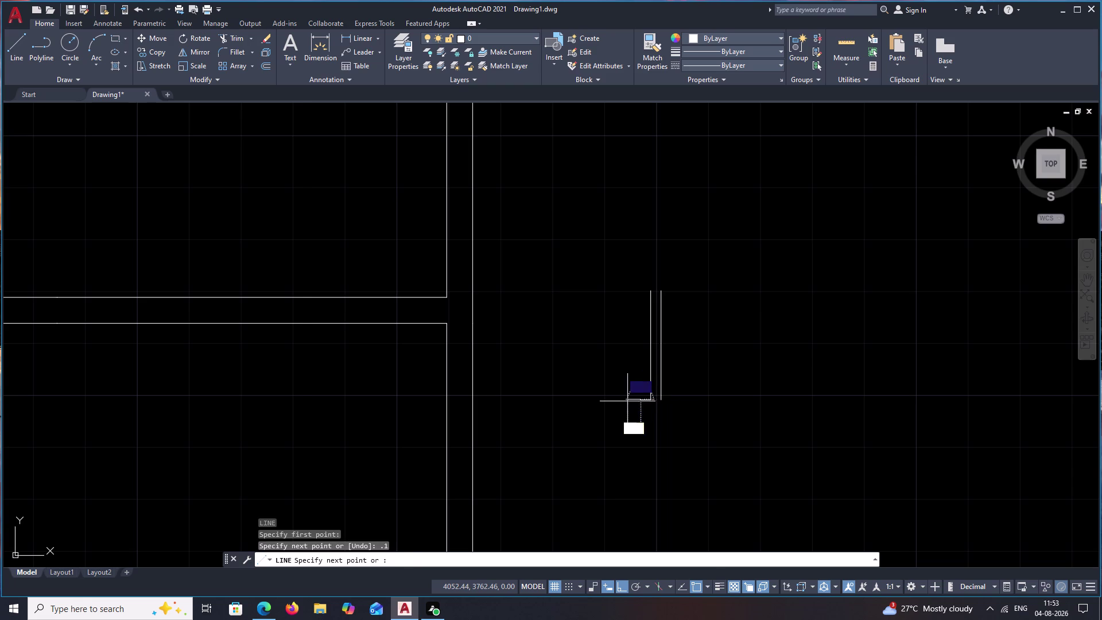
text(.)
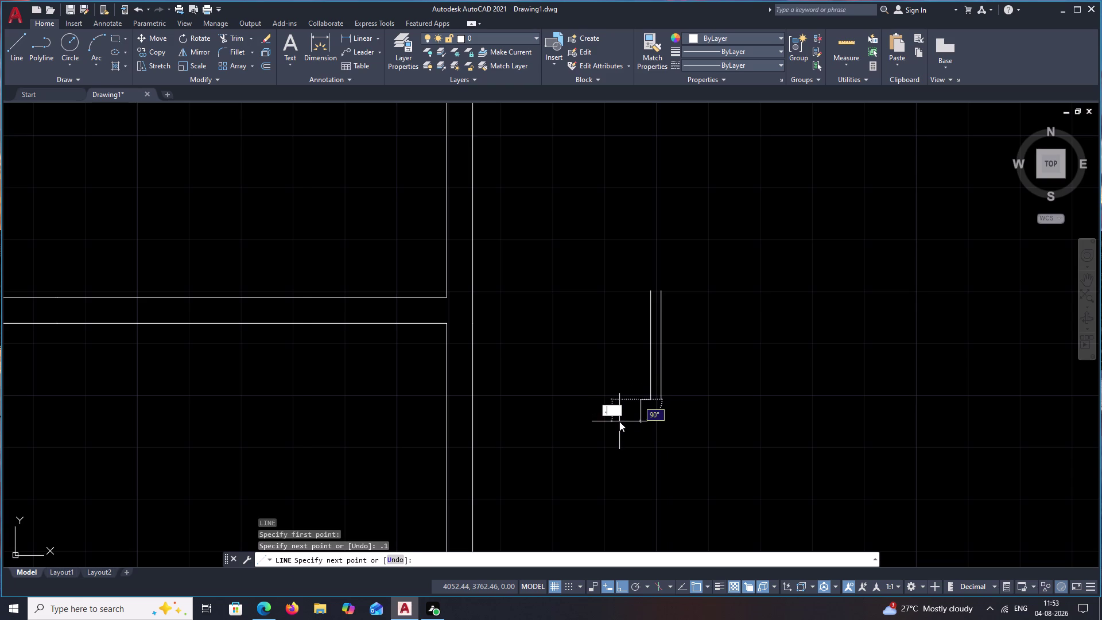
text(1)
key(space)
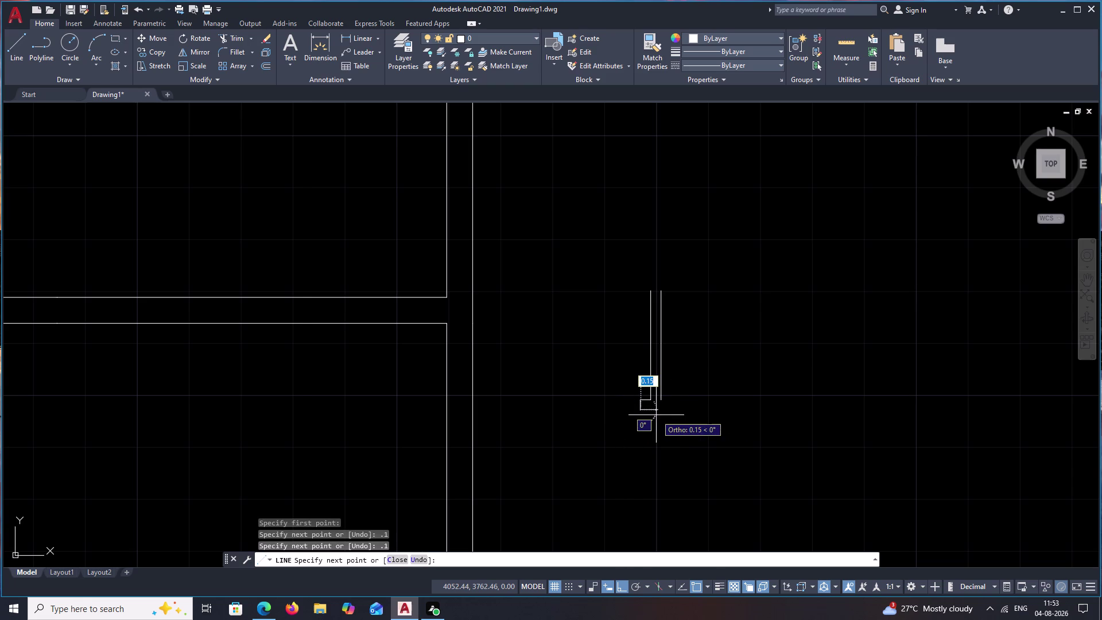
text(.1)
key(space)
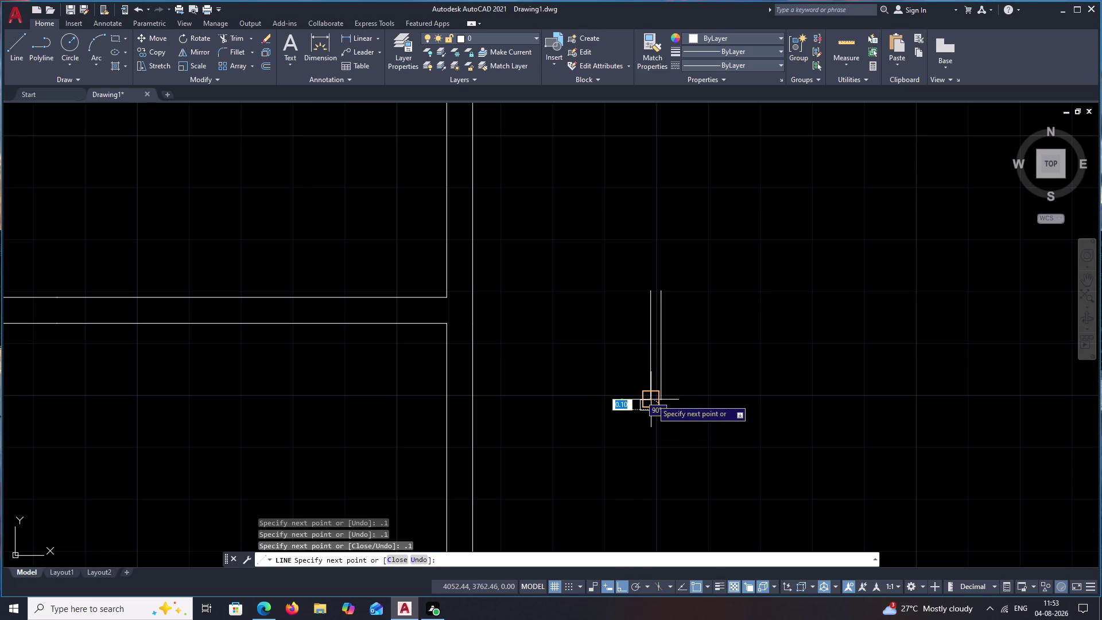
text(.1)
key(Escape)
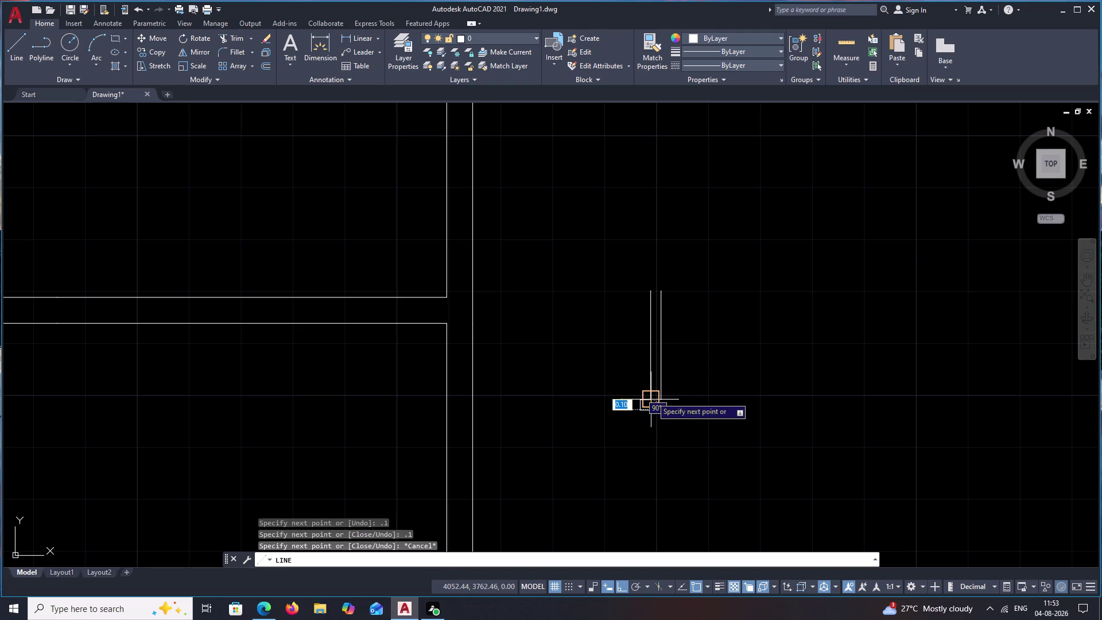
key(Escape)
Draw a line from the square corner up along the leaf, then cancel it.
scroll(up, 3)
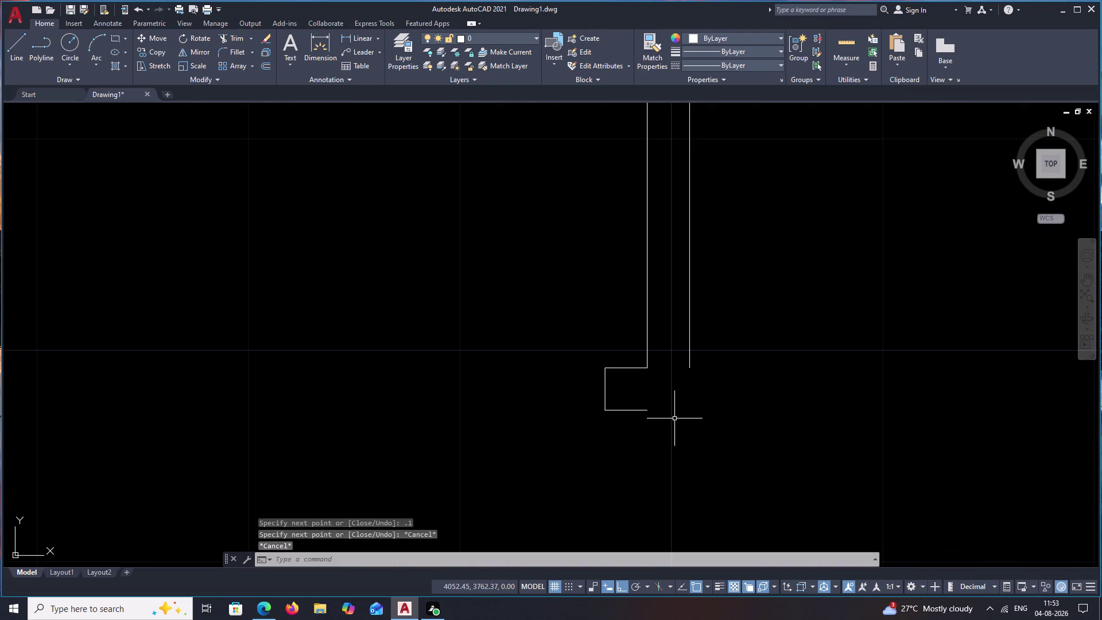
text(L)
key(space)
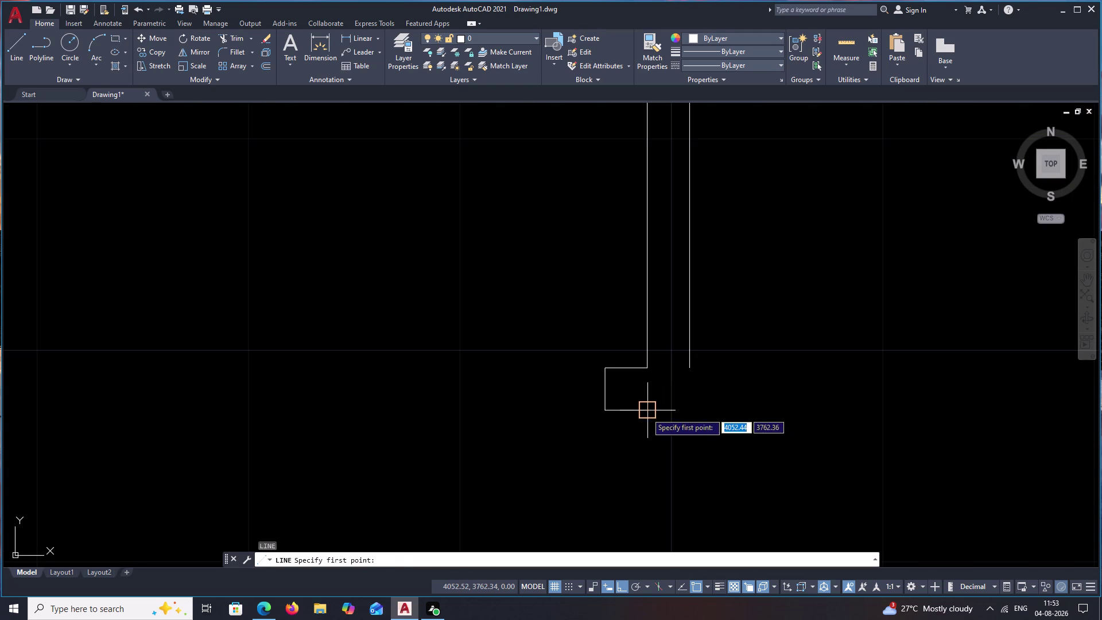
click(647, 413)
click(651, 372)
key(Escape)
Extend the left leaf edge down to the square post.
scroll(down, 3)
scroll(up, 3)
scroll(down, 3)
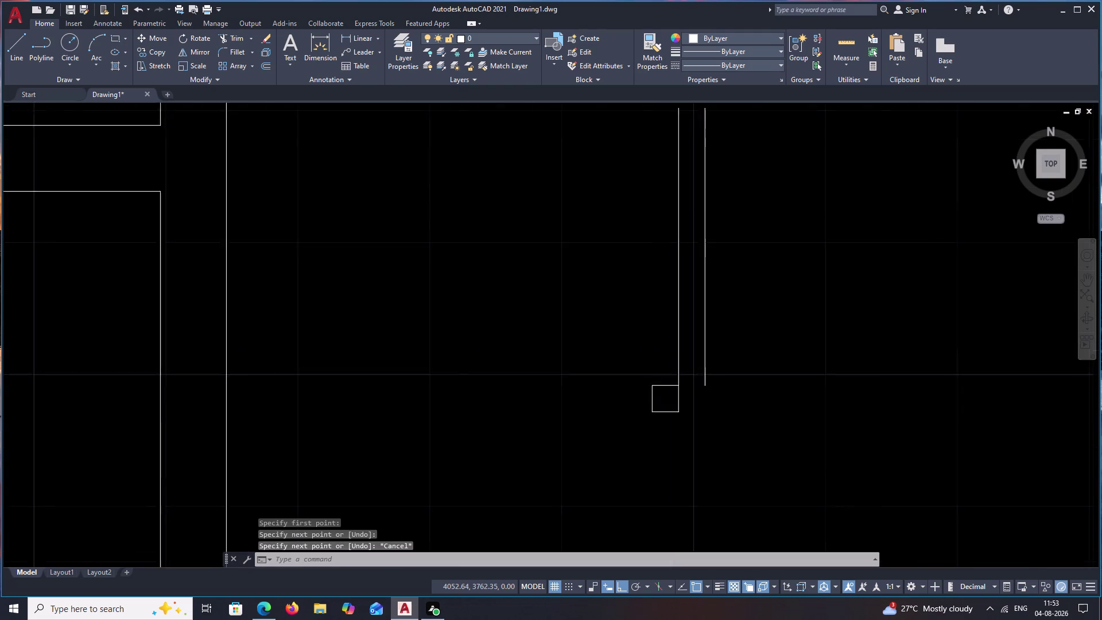
scroll(down, 3)
middle_drag(745, 414, 633, 420)
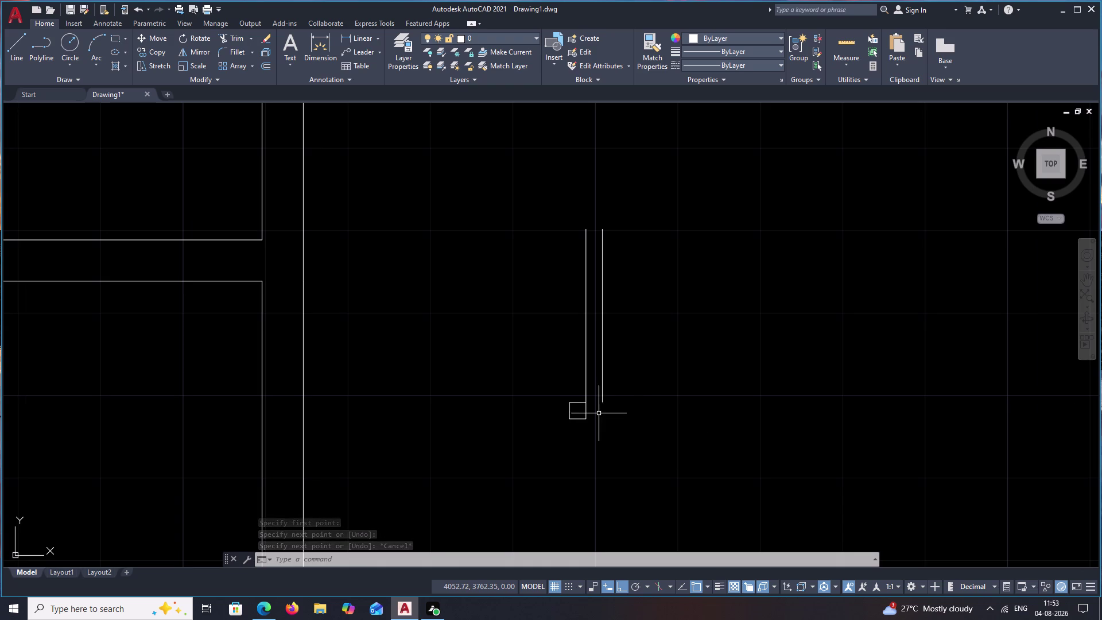
text(EX)
key(space)
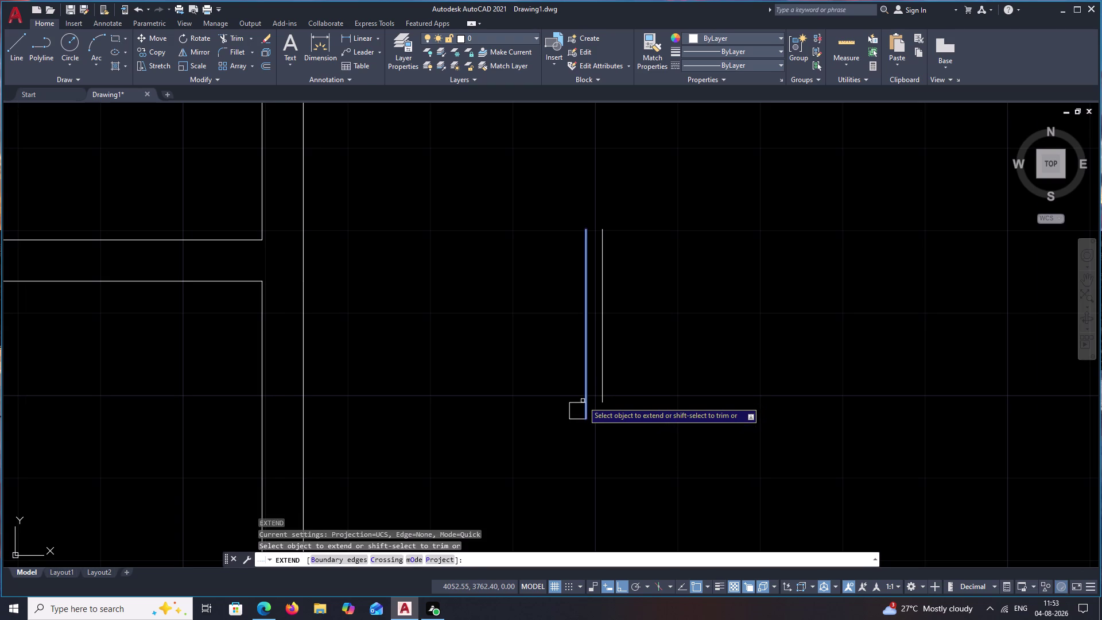
click(581, 404)
key(Escape)
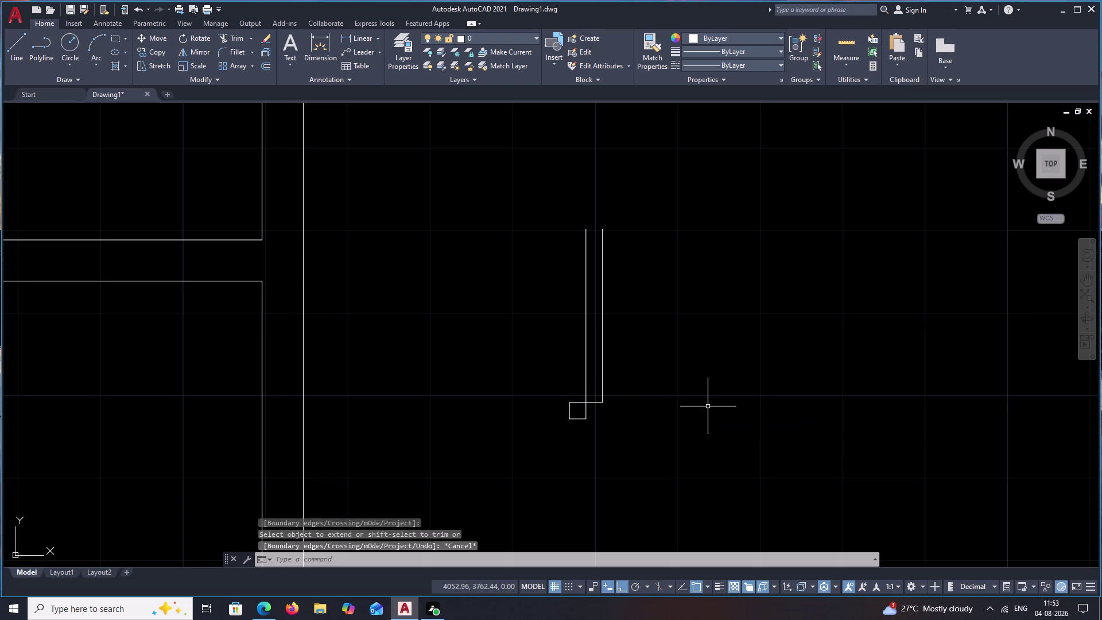
middle_drag(674, 385, 633, 399)
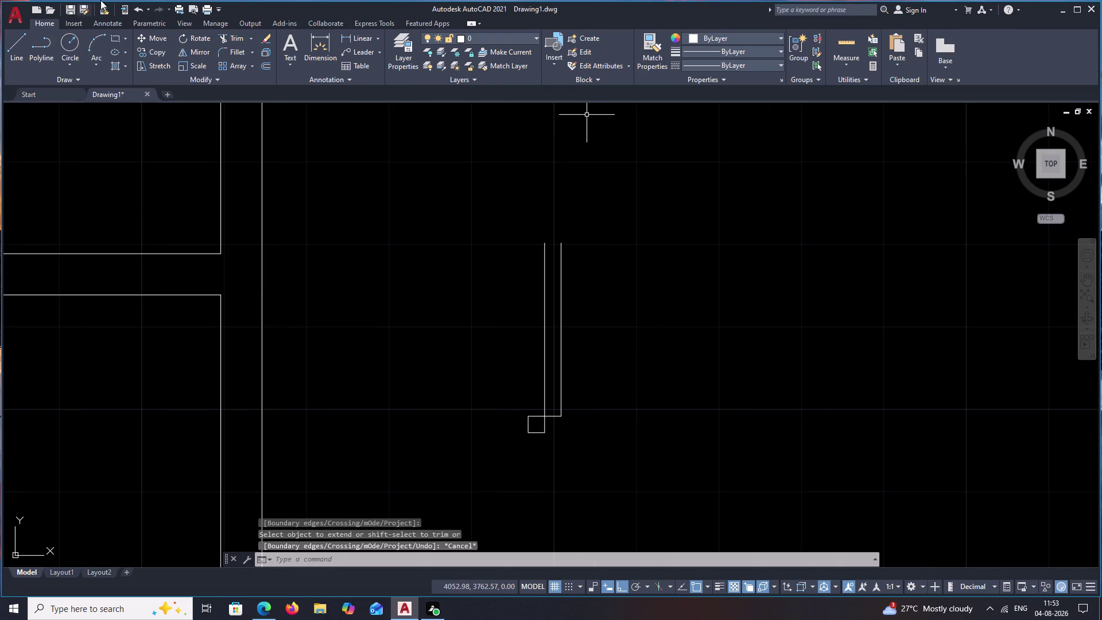
Try the three-point and centre arc methods from the leaf top, cancelling both.
click(97, 37)
click(540, 249)
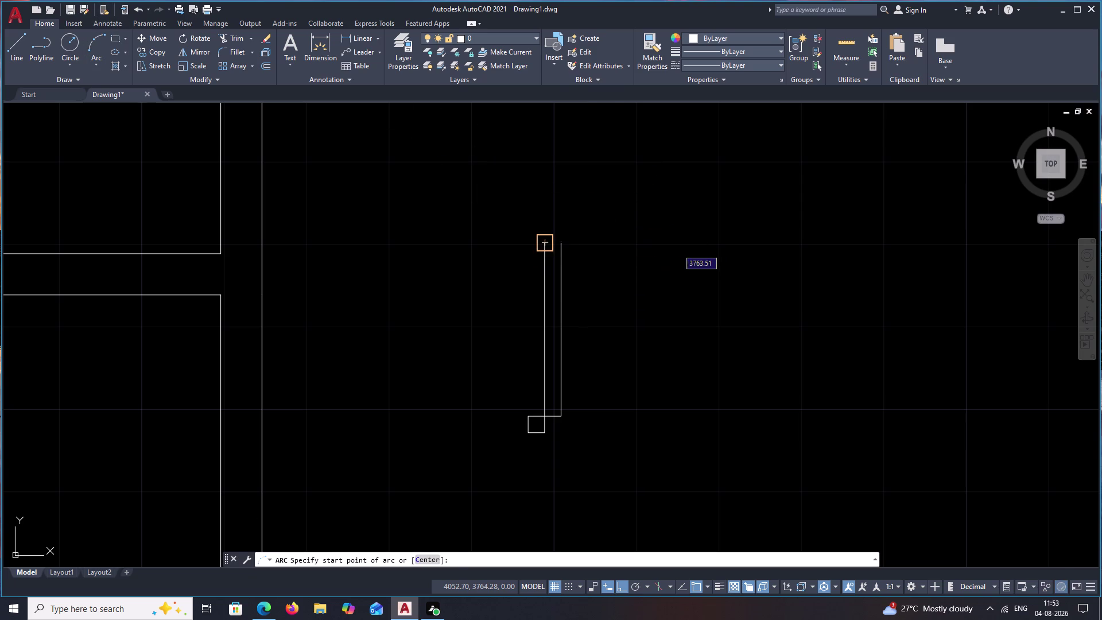
click(558, 248)
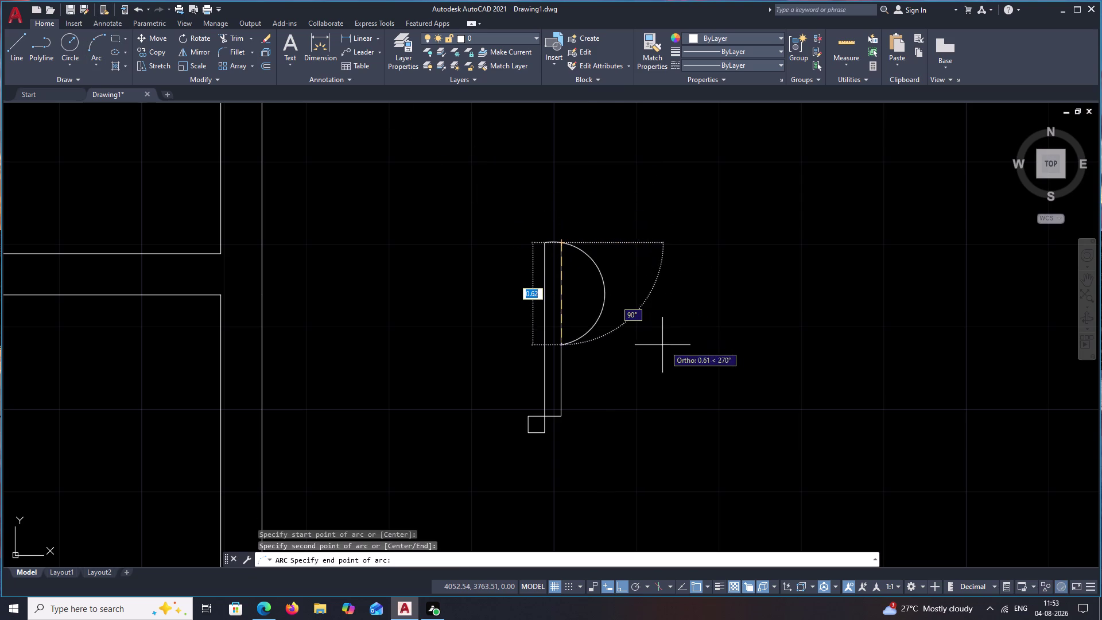
key(Escape)
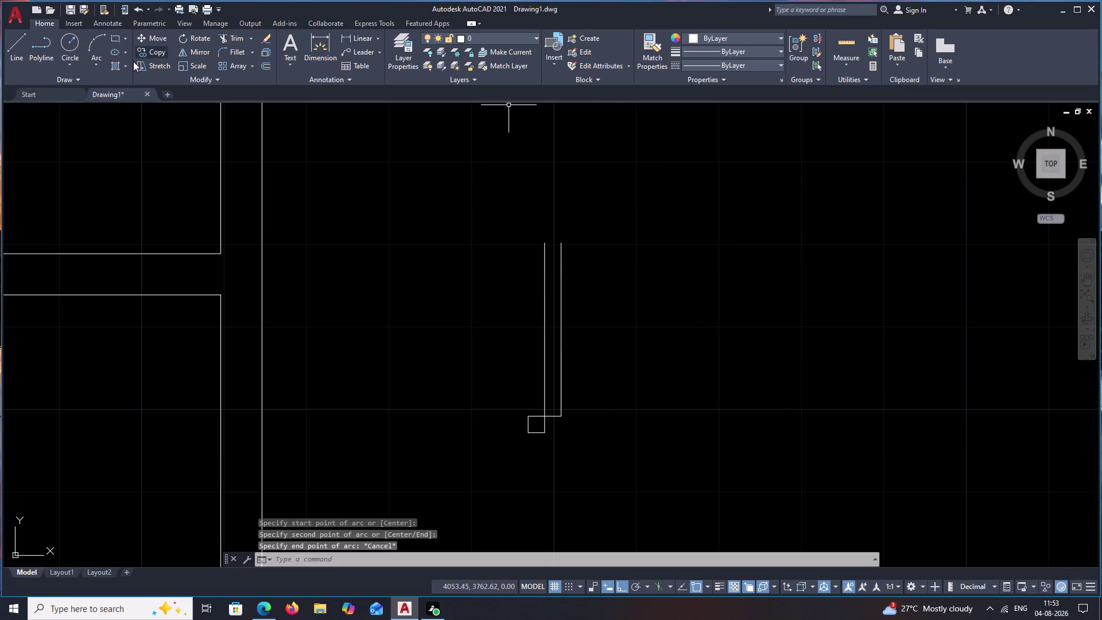
click(100, 70)
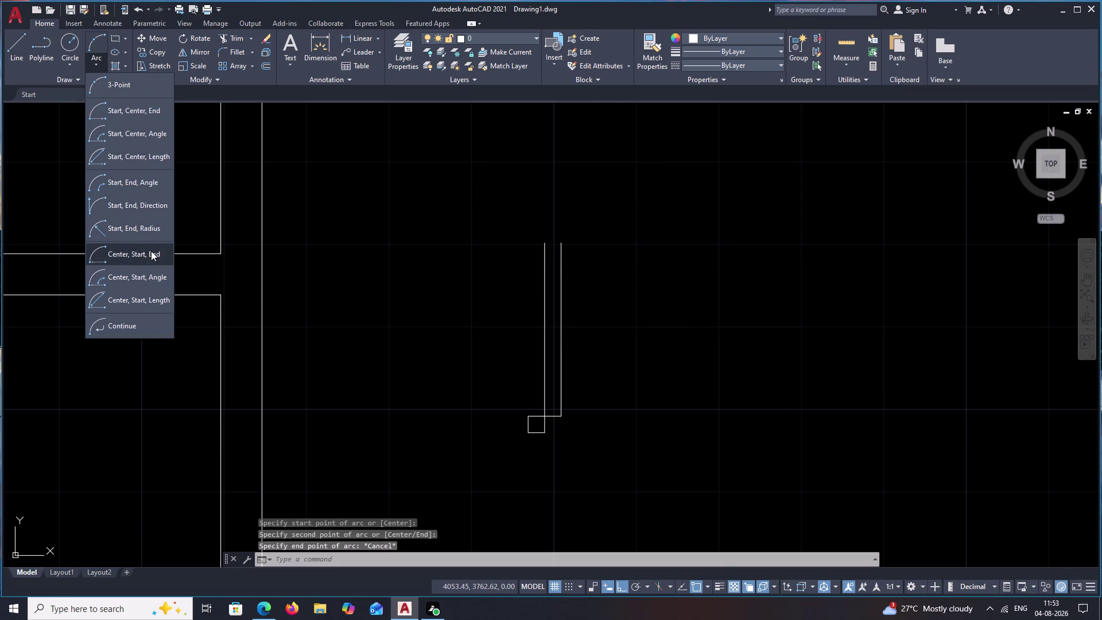
click(154, 253)
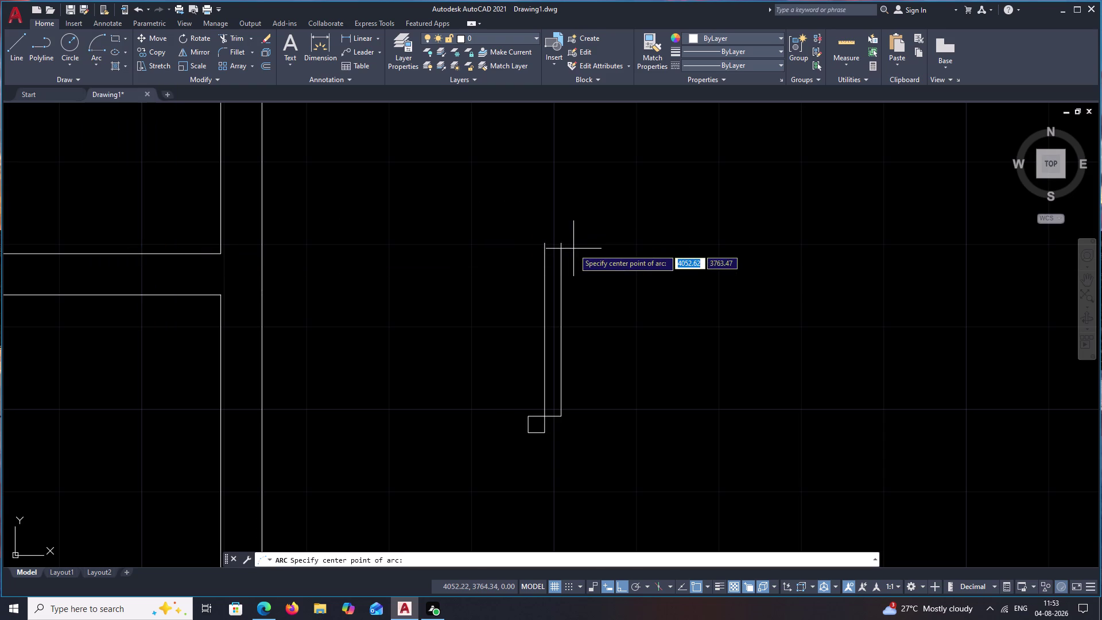
click(543, 245)
click(557, 245)
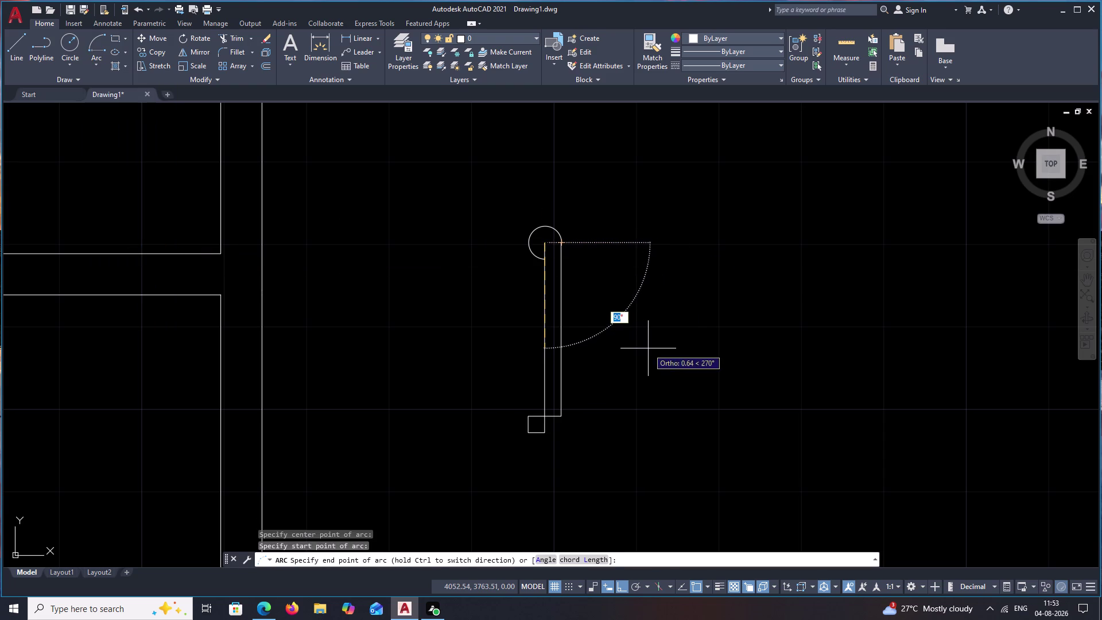
key(Escape)
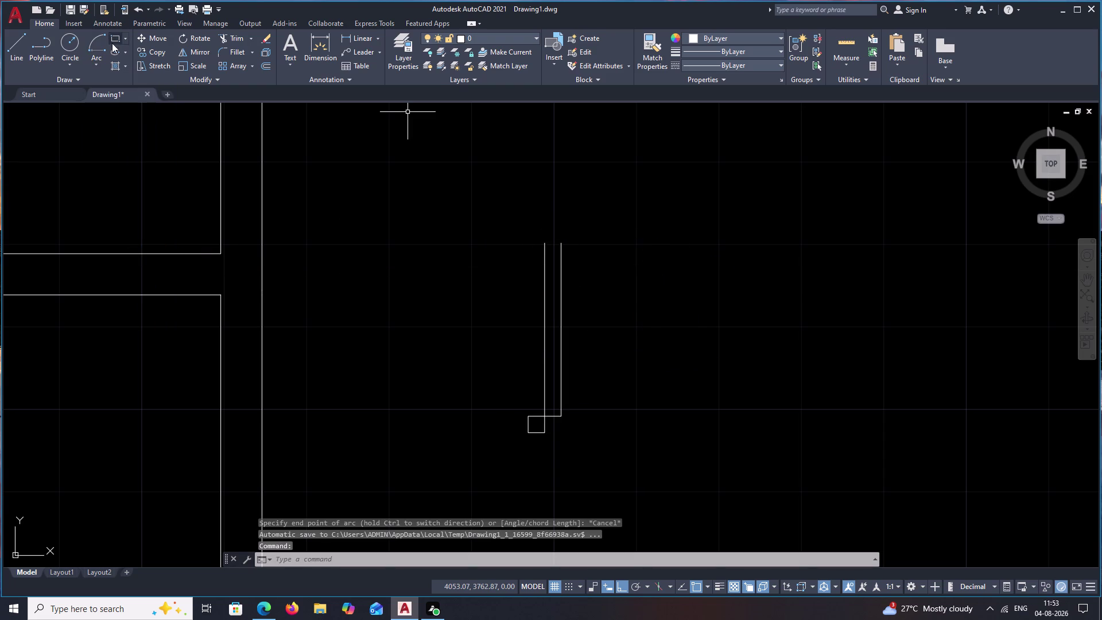
Attempt a centre arc from the leaf's bottom corner to its top, then cancel.
click(94, 62)
click(106, 82)
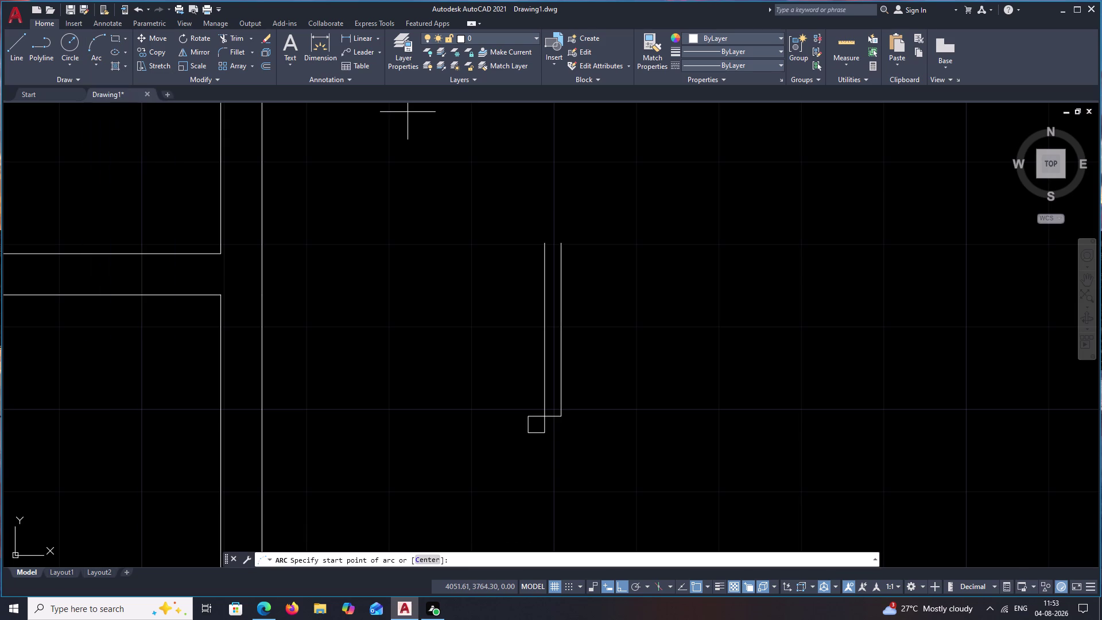
click(543, 243)
click(561, 242)
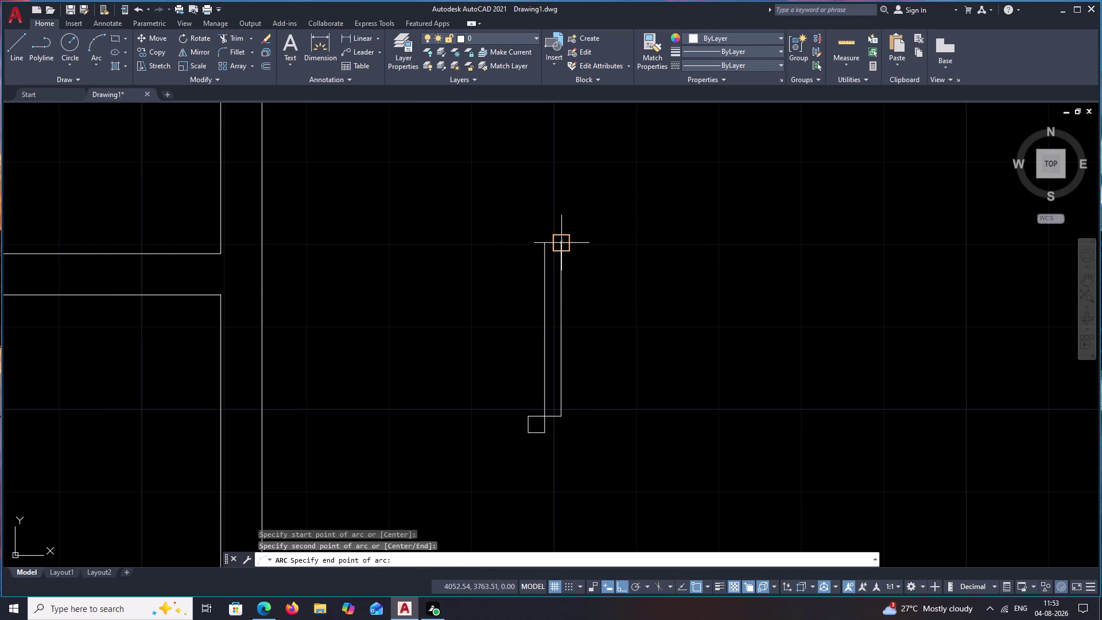
key(Escape)
click(96, 58)
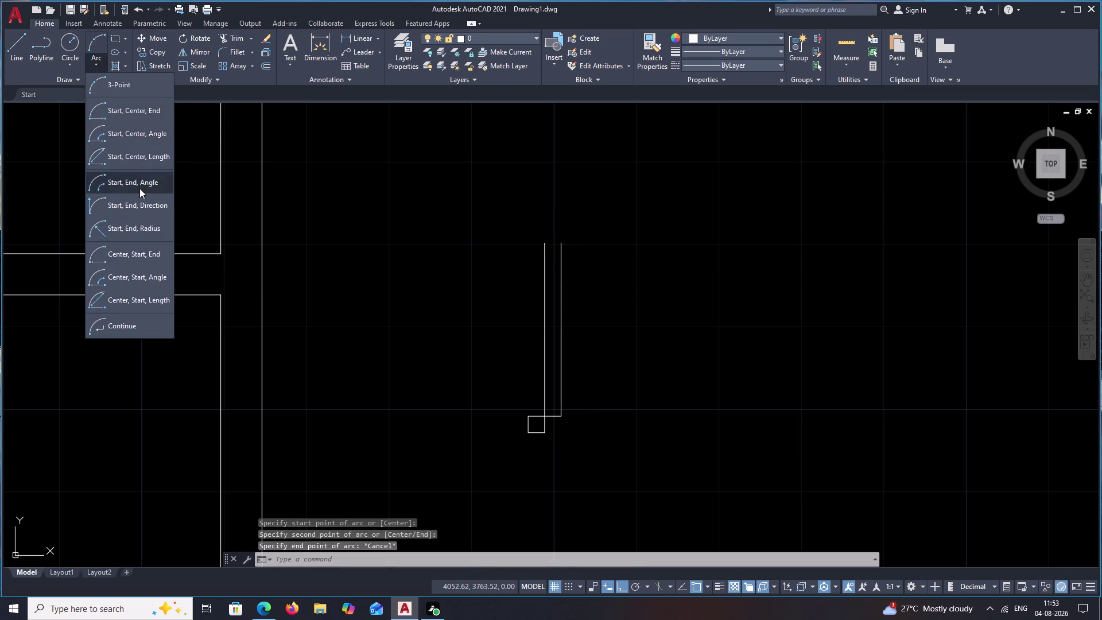
click(137, 248)
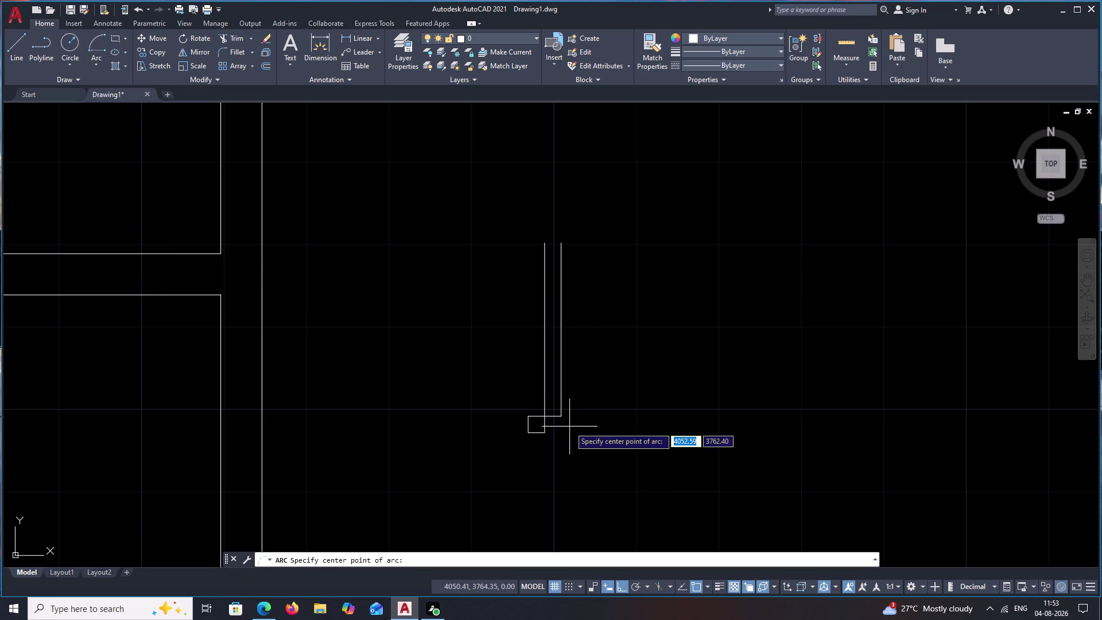
click(564, 418)
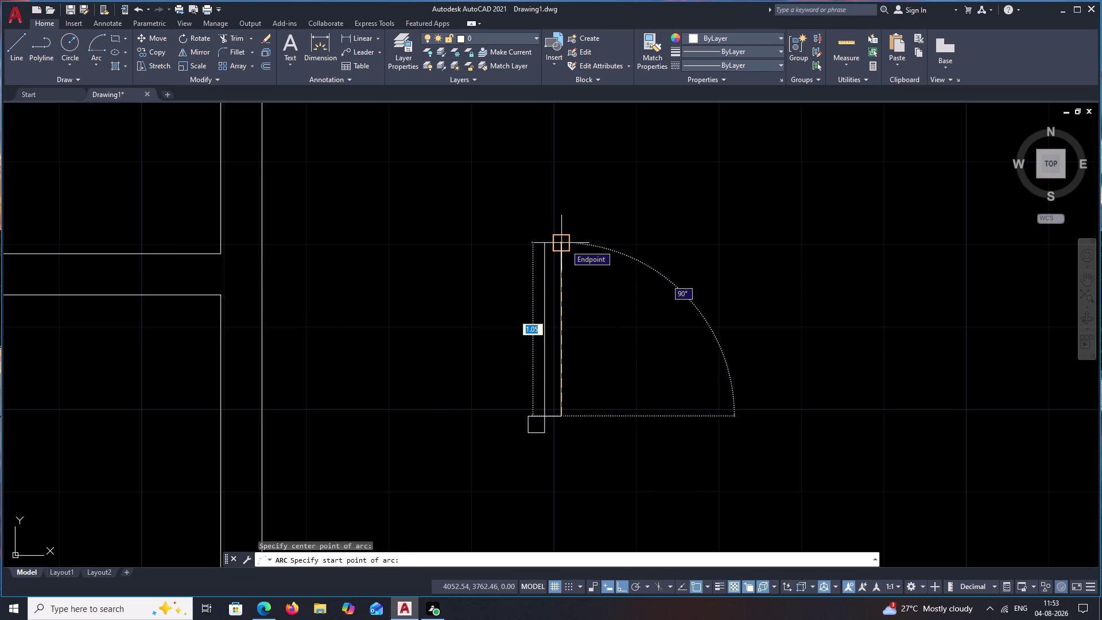
click(565, 244)
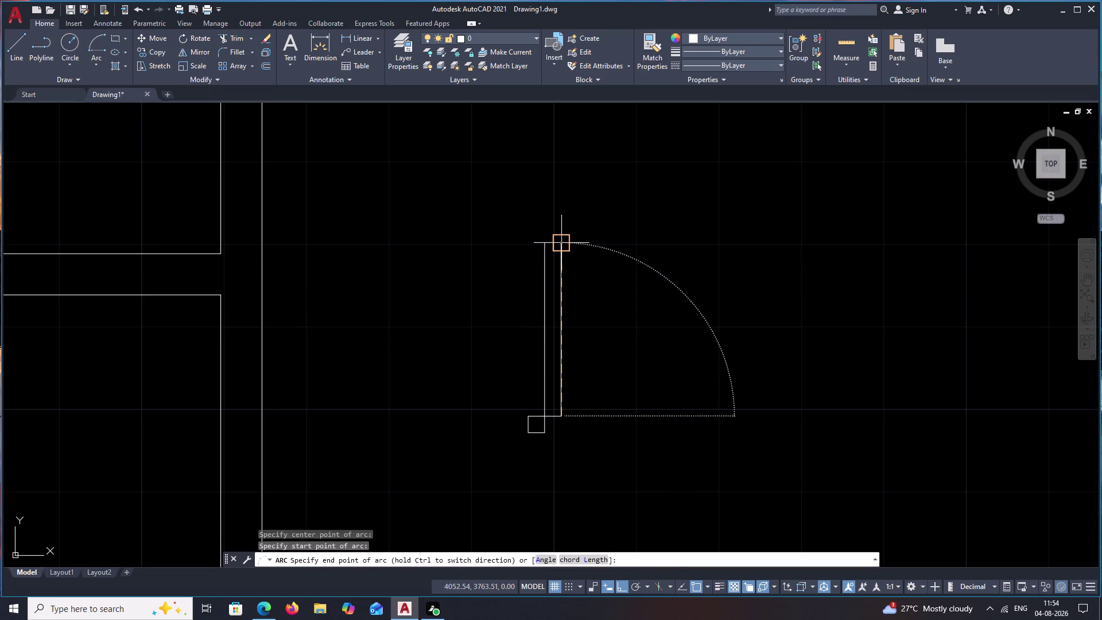
click(597, 244)
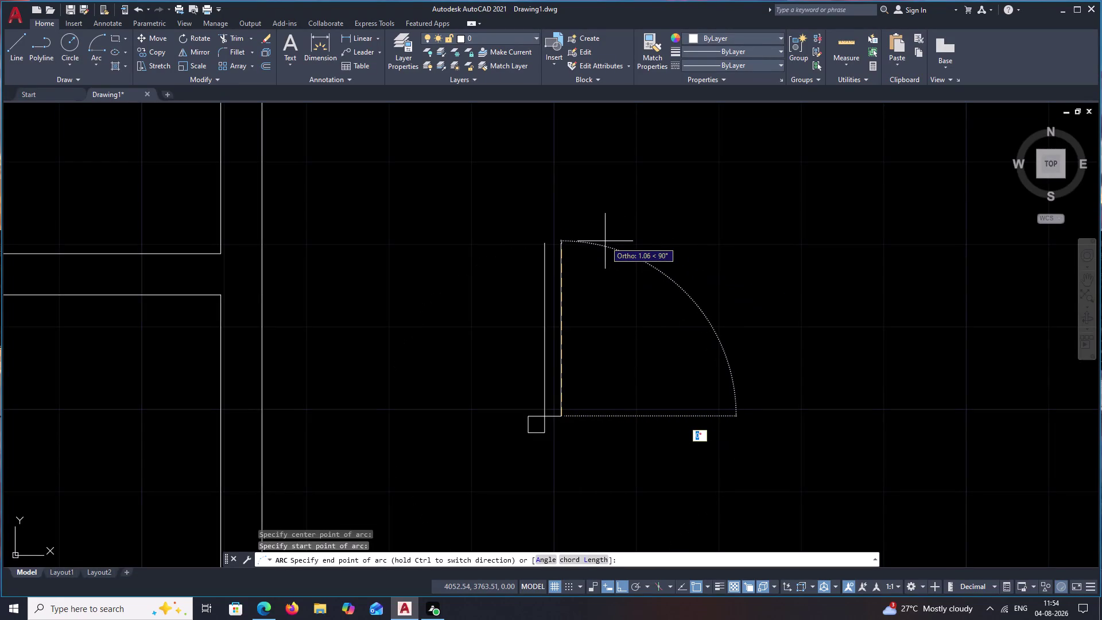
click(605, 244)
key(Escape)
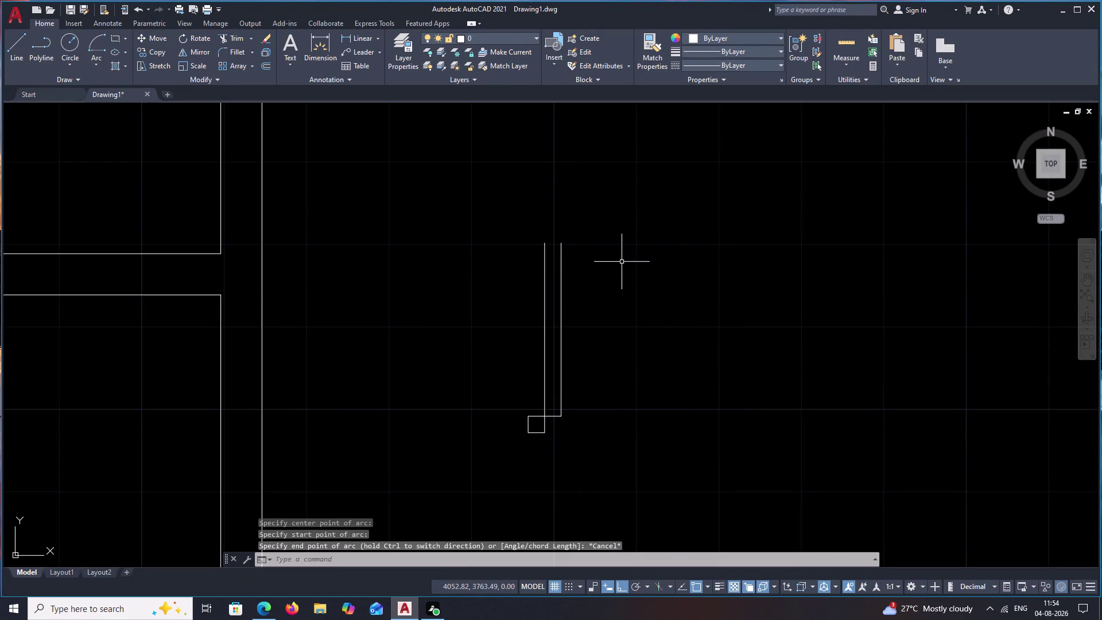
Draw the swing arc from the leaf top to the wall line with Ortho off.
click(94, 56)
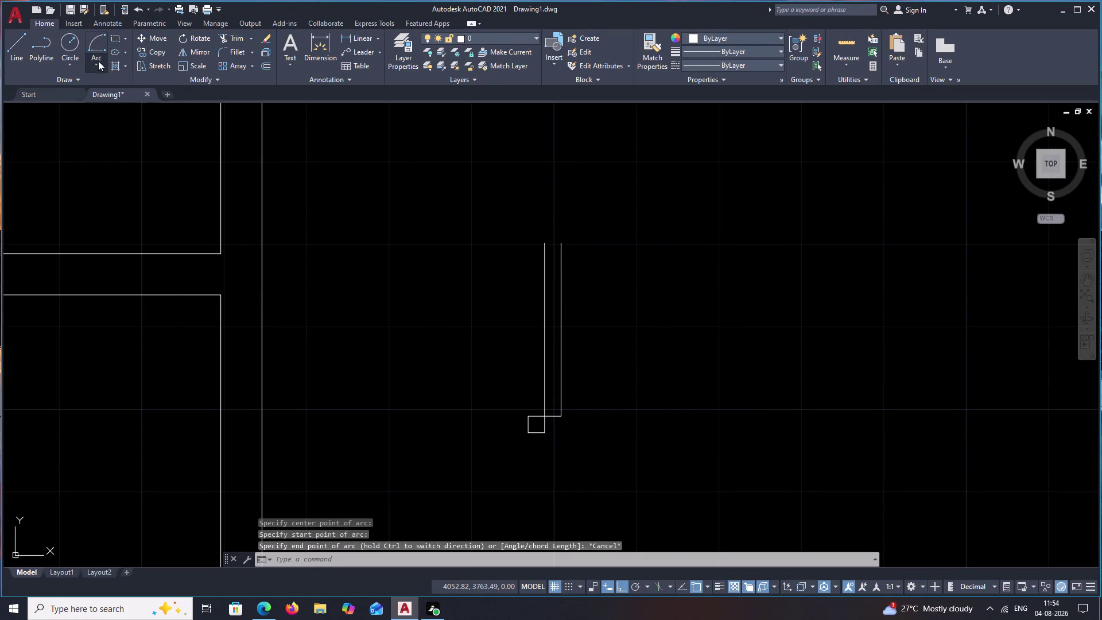
click(105, 83)
click(538, 243)
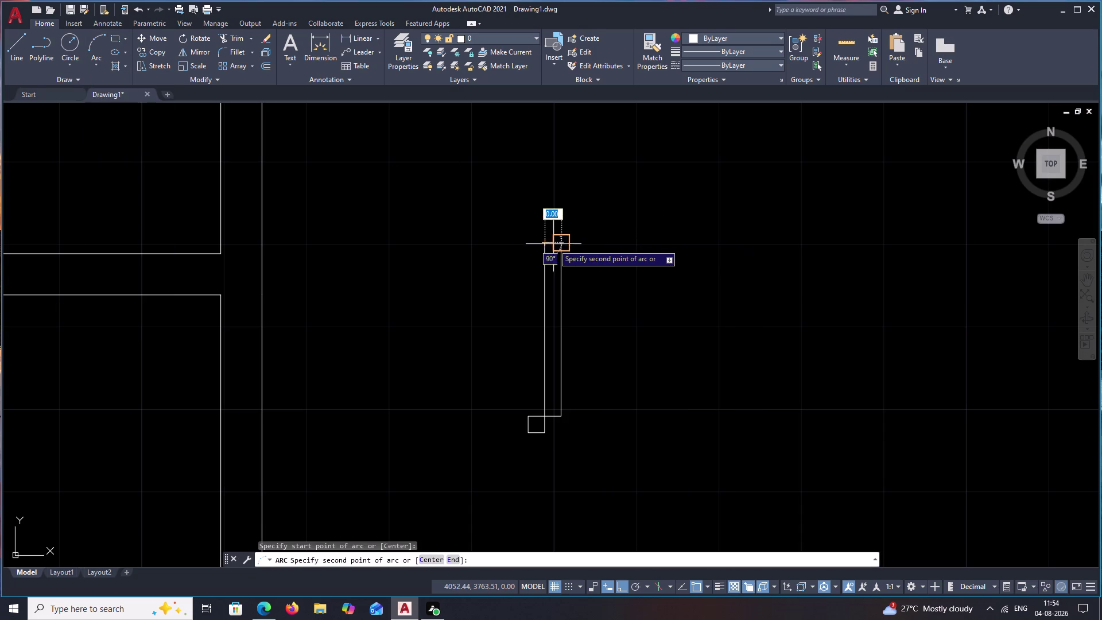
click(557, 245)
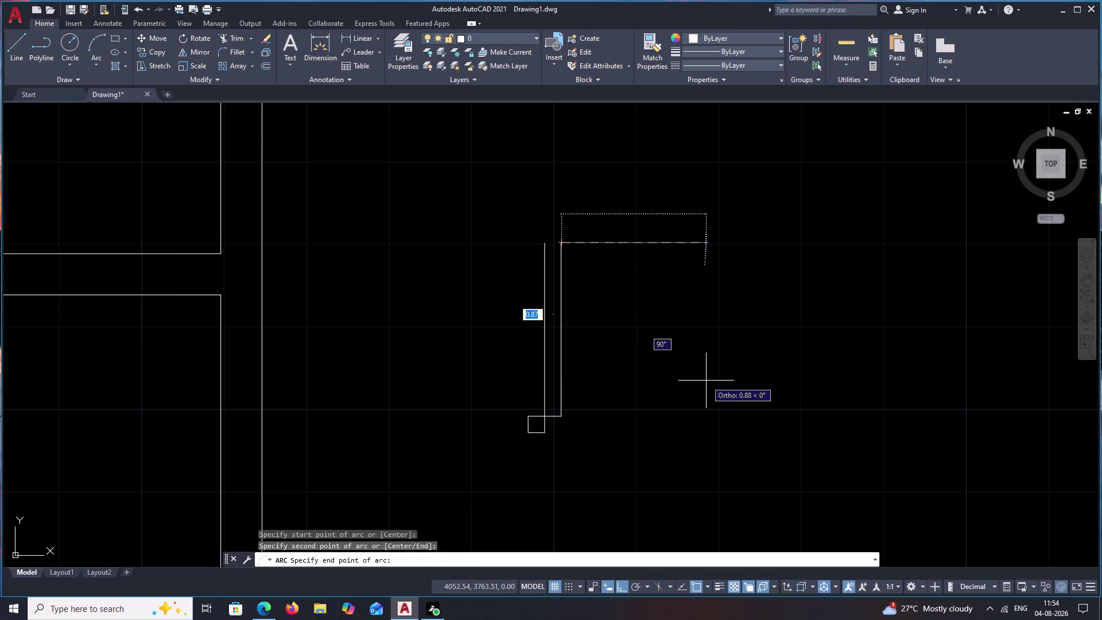
key(F8)
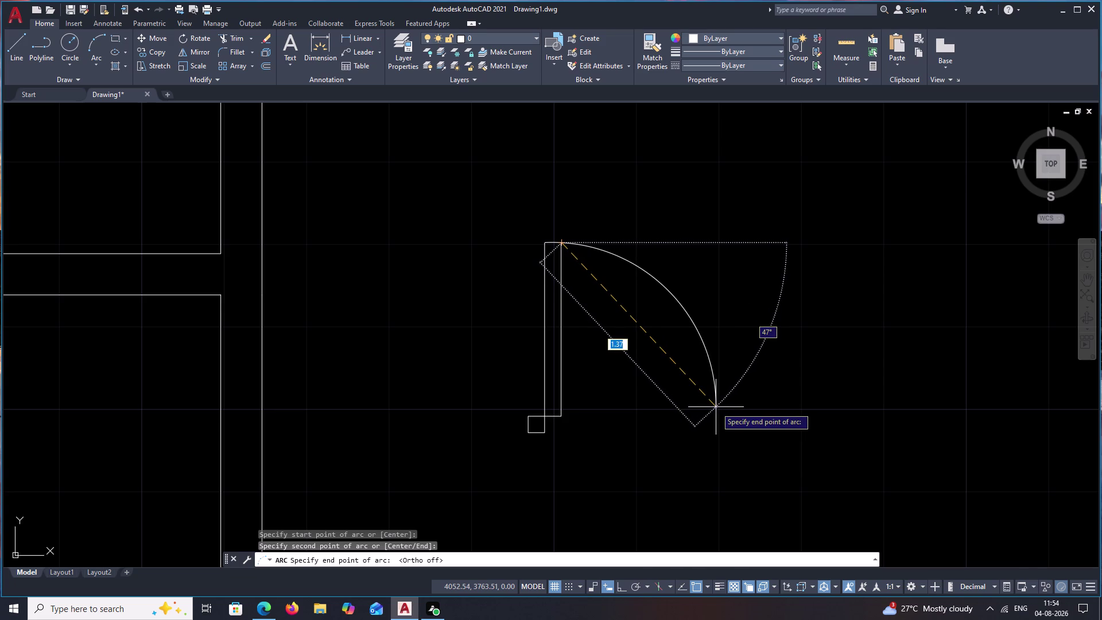
click(716, 407)
key(Escape)
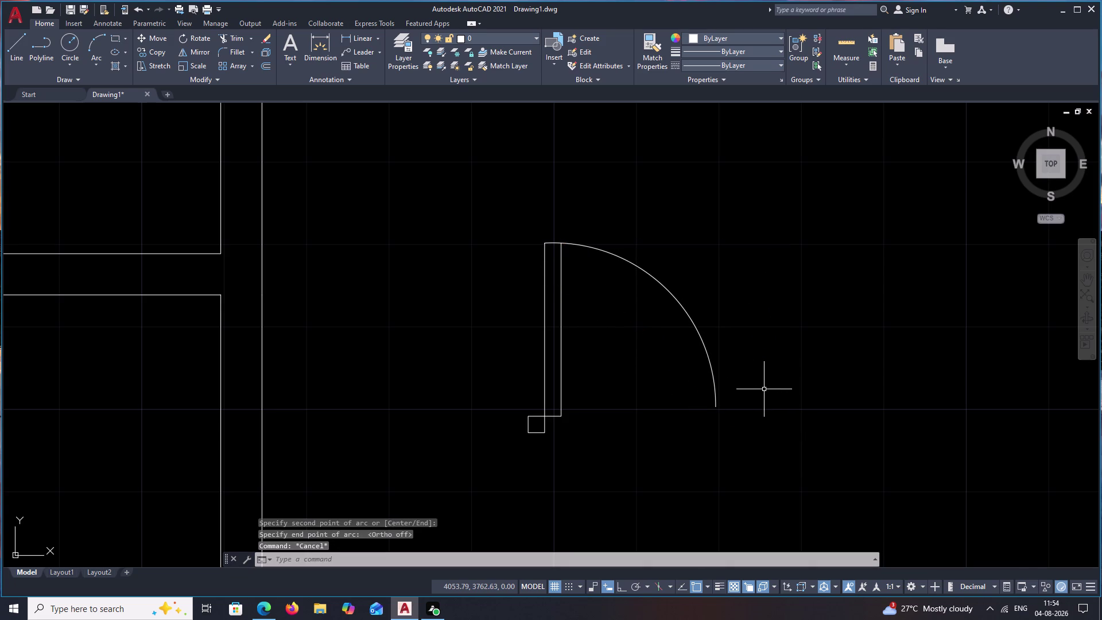
Select the small square post at the base of the door leaf.
middle_drag(651, 301, 510, 258)
scroll(down, 3)
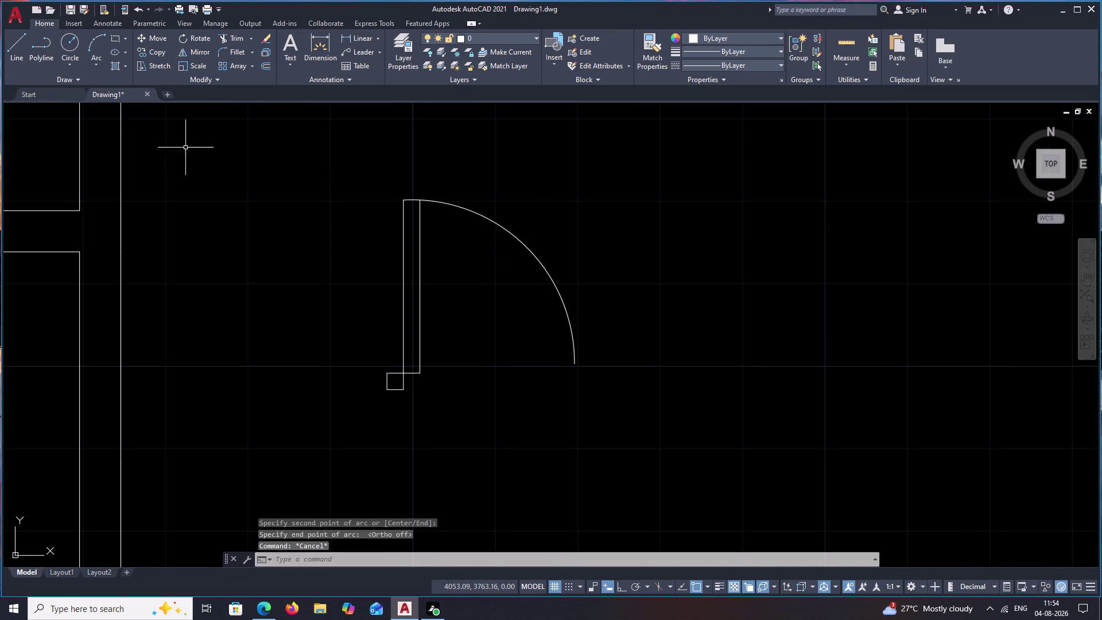
scroll(up, 3)
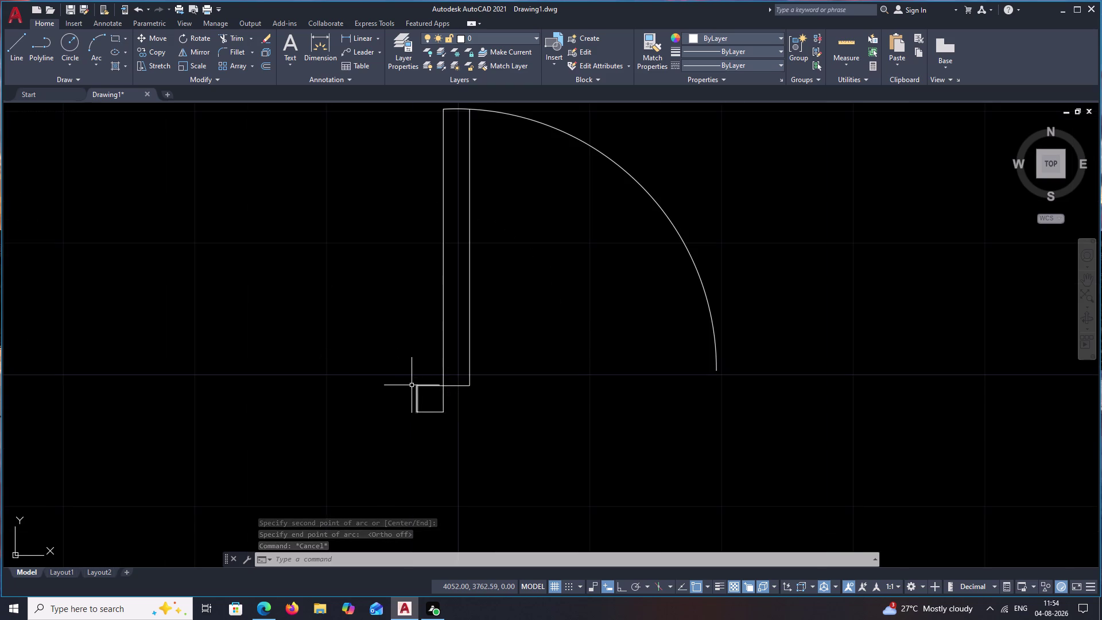
drag(413, 381, 447, 410)
scroll(up, 3)
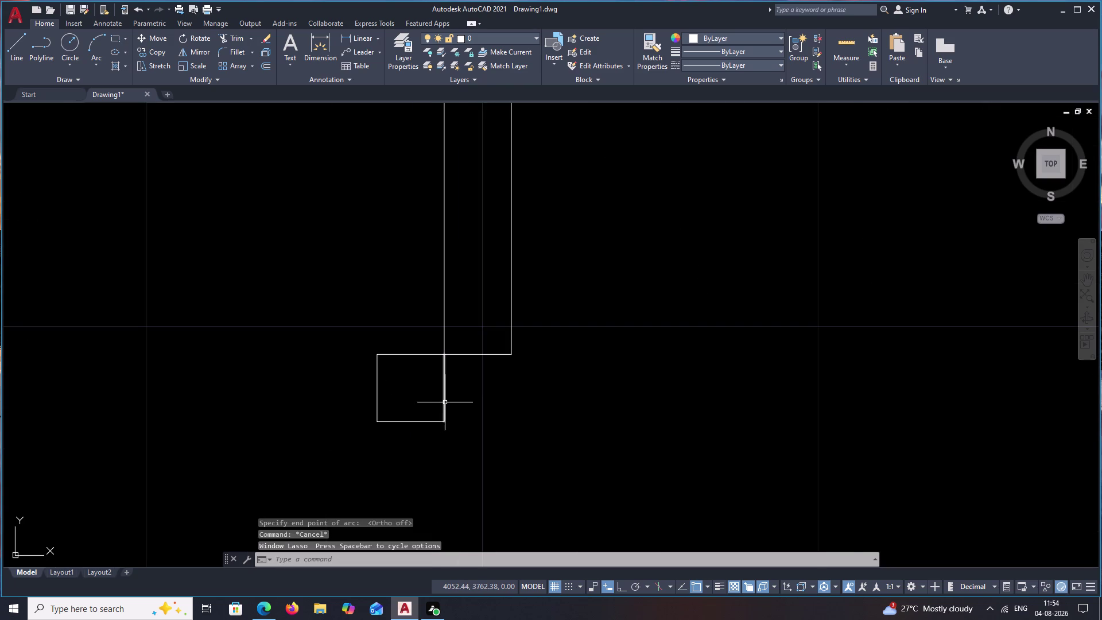
click(445, 401)
click(403, 355)
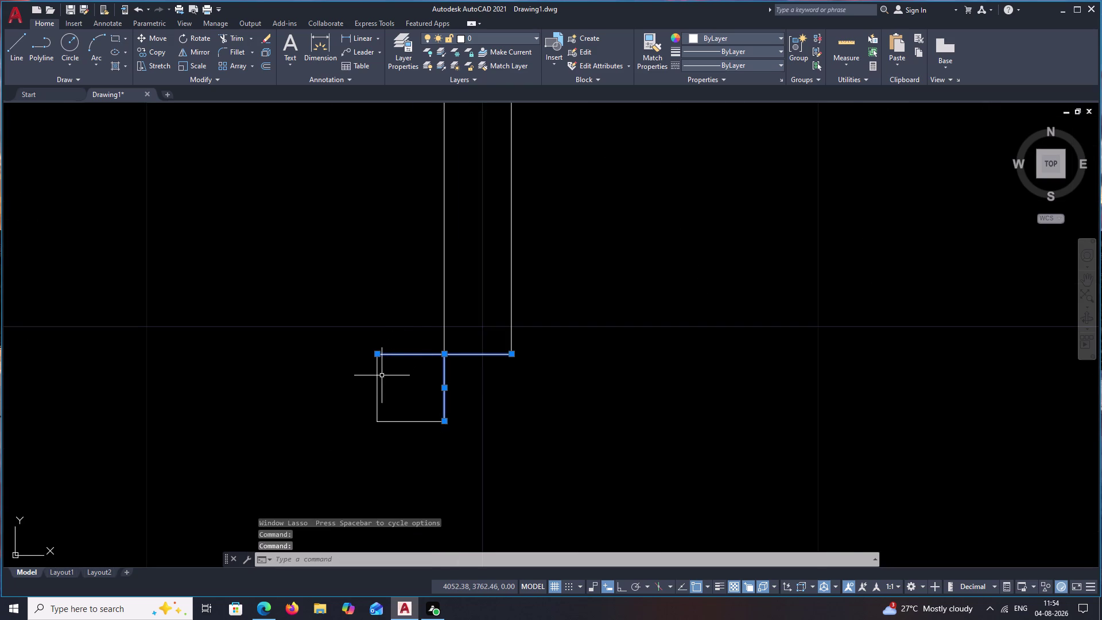
click(378, 381)
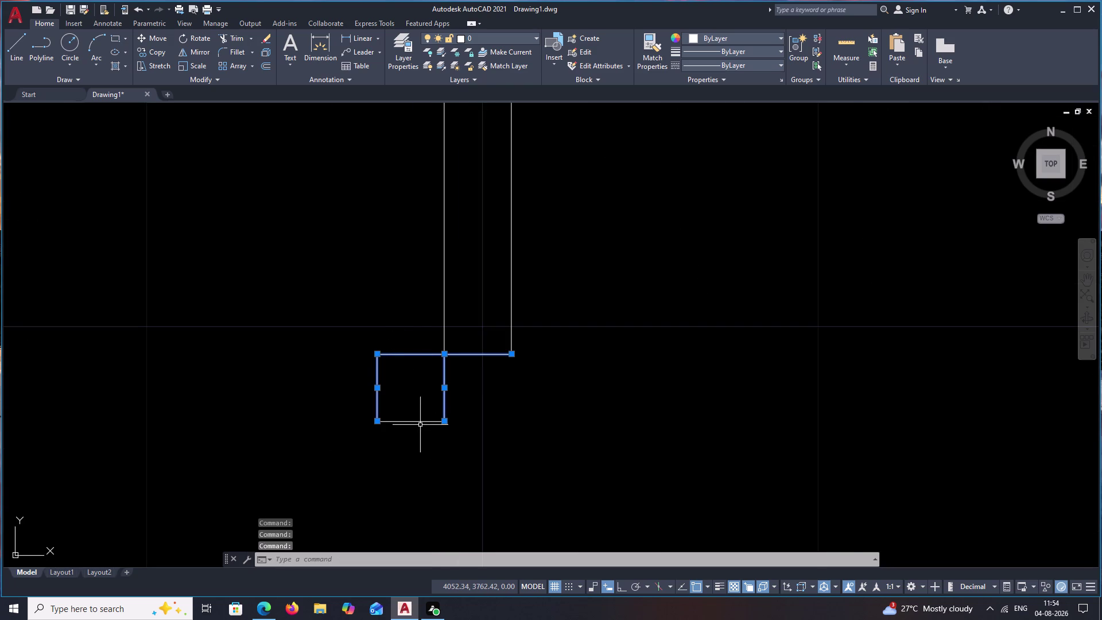
click(413, 422)
Copy the square post from its corner to the arc's lower end.
text(C)
text(O)
key(space)
click(444, 353)
scroll(down, 3)
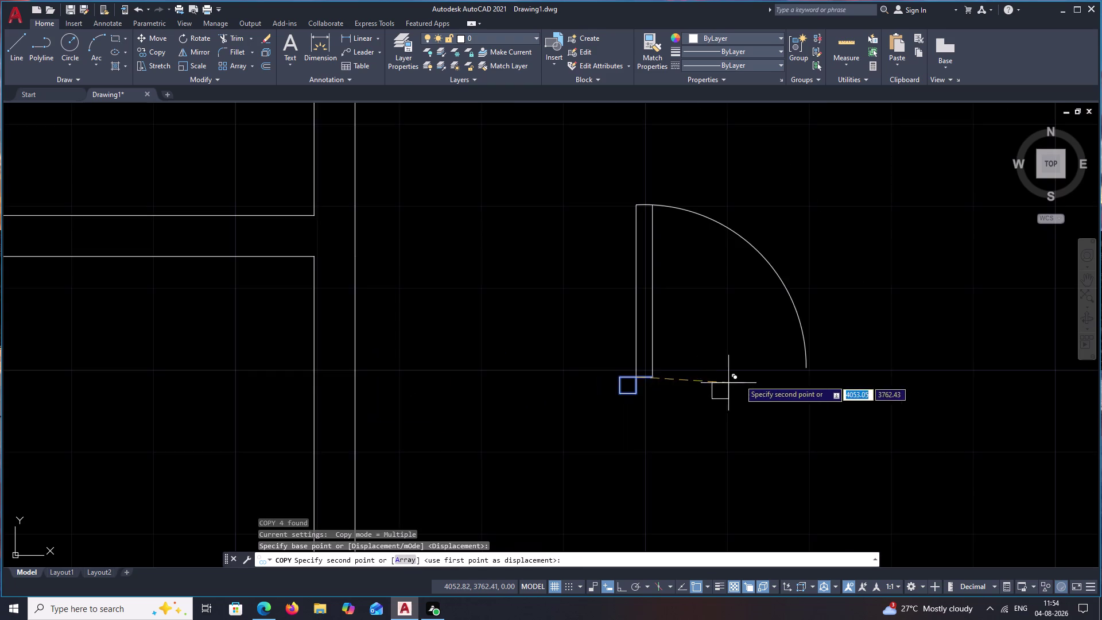
middle_drag(739, 380, 417, 368)
scroll(up, 3)
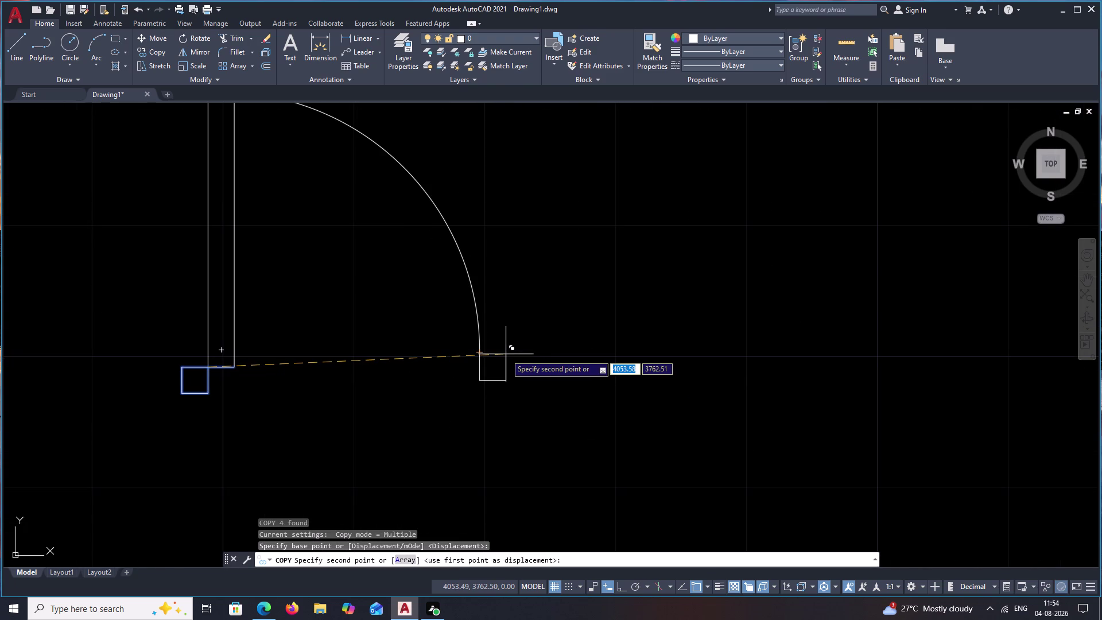
click(505, 353)
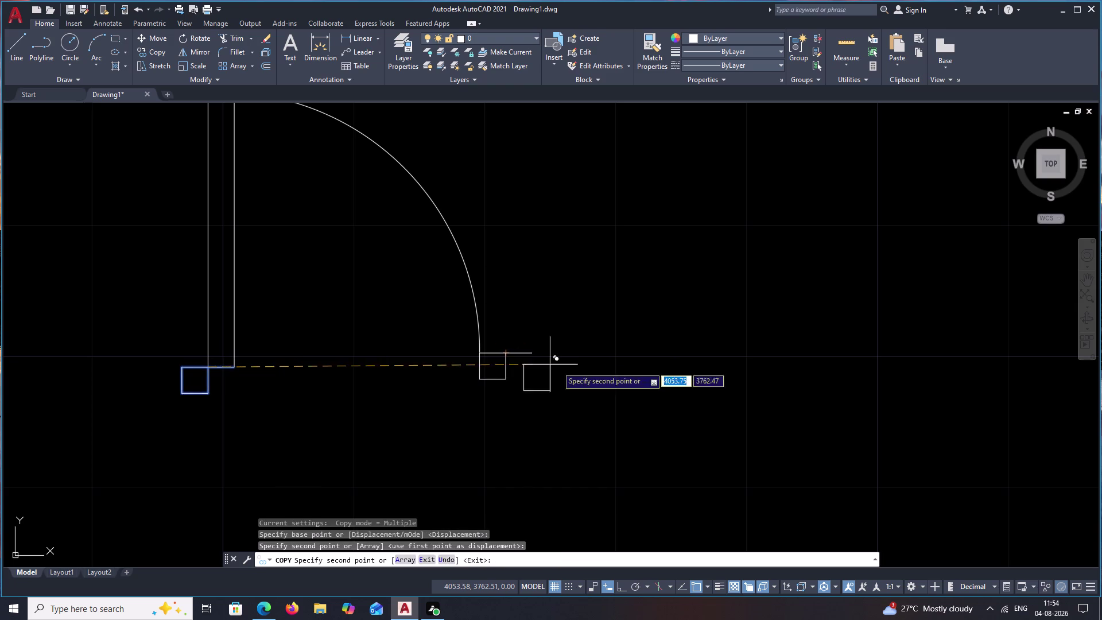
key(Escape)
Trim the lines crossing the new post with a fence.
text(TR)
key(space)
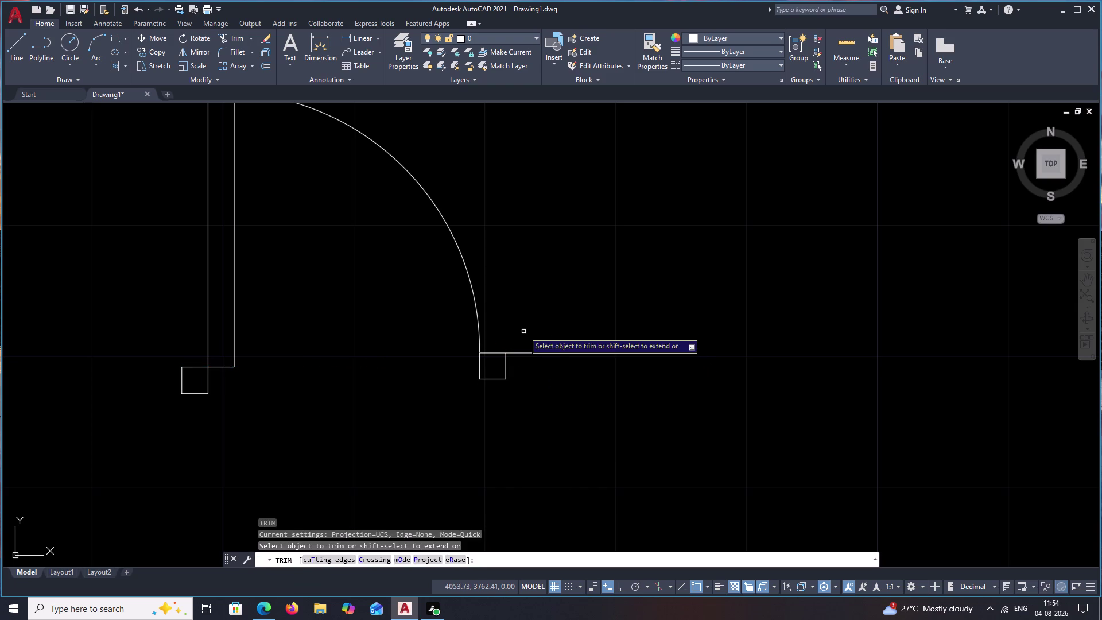
drag(523, 327, 524, 393)
scroll(down, 3)
middle_drag(565, 398, 567, 380)
scroll(up, 3)
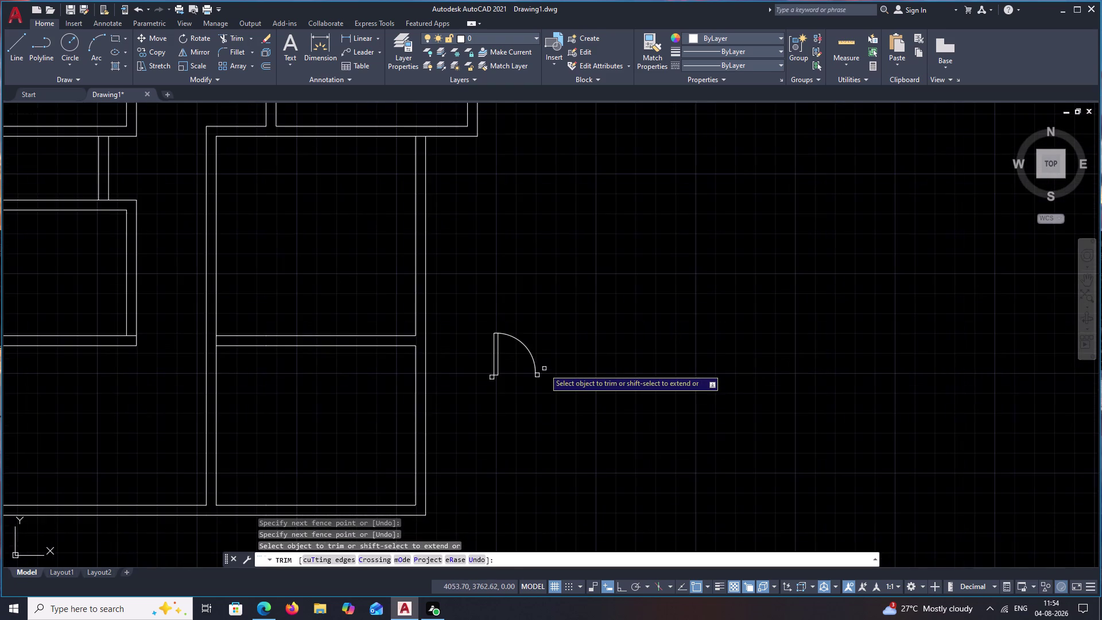
scroll(up, 3)
middle_drag(552, 364, 555, 330)
key(Escape)
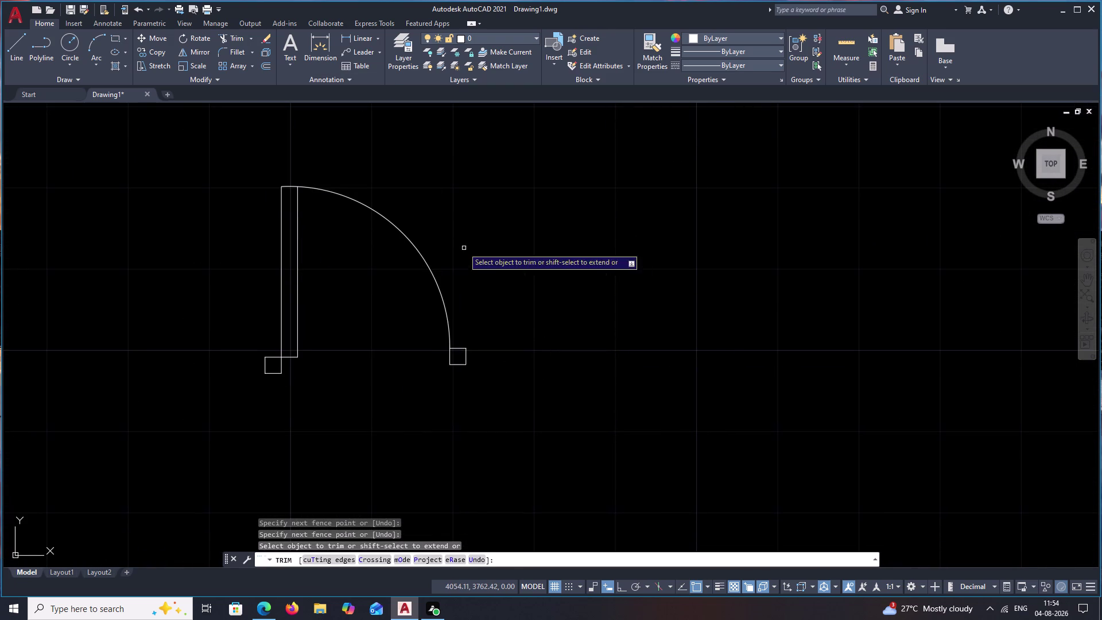
Select the whole door symbol including both posts.
scroll(down, 3)
middle_click(542, 279)
middle_drag(623, 278, 592, 282)
drag(420, 206, 523, 394)
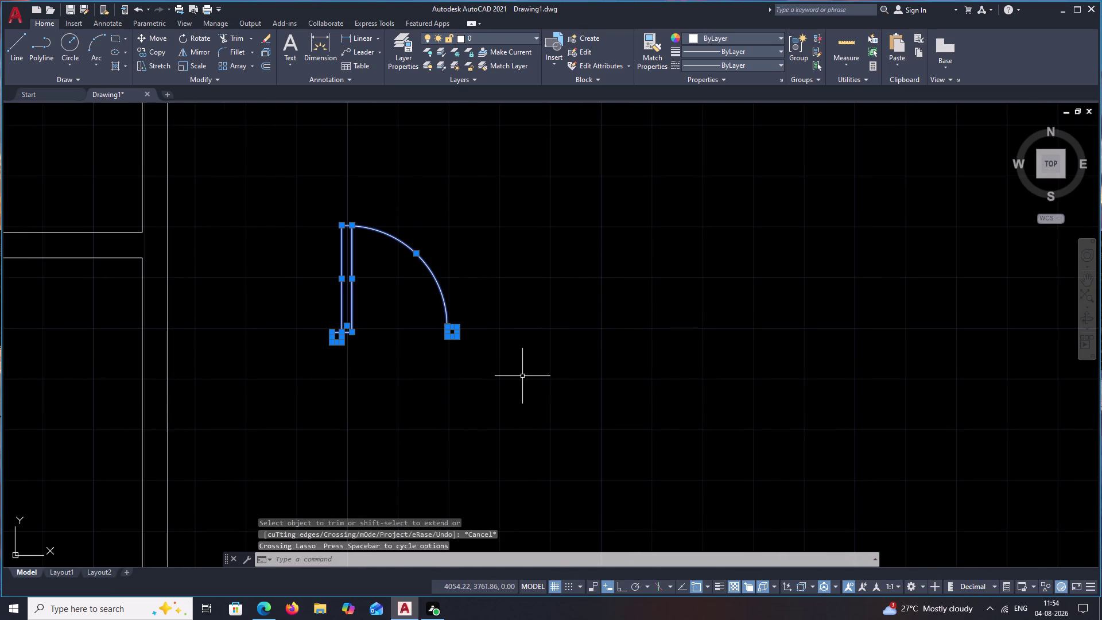
Copy the door symbol to a wall opening, then undo the misplaced copy.
text(CO)
key(space)
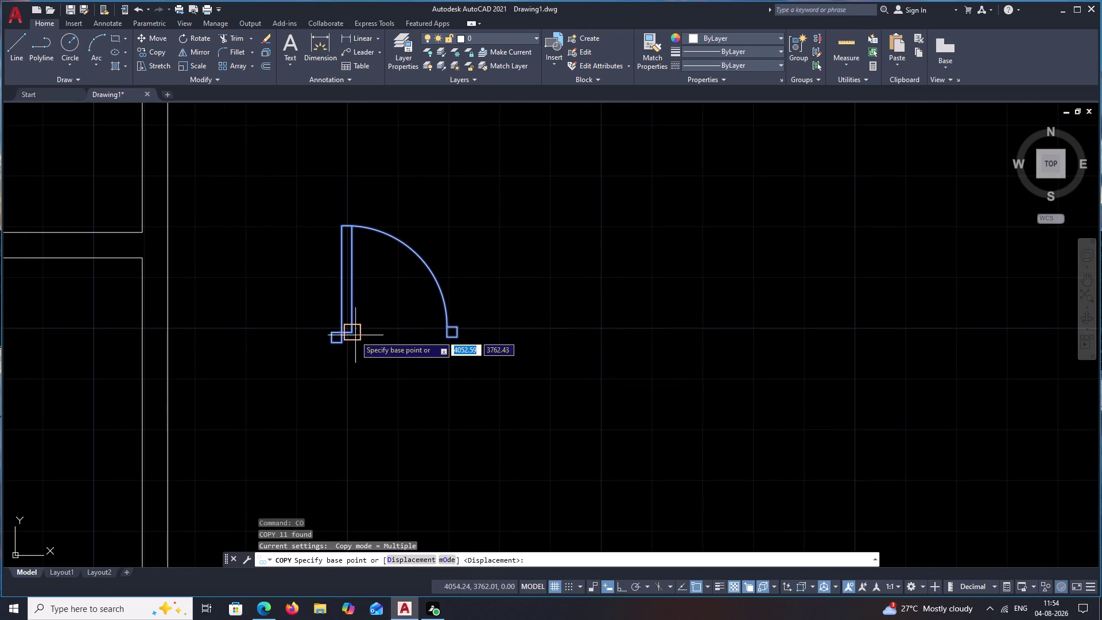
click(332, 327)
scroll(down, 3)
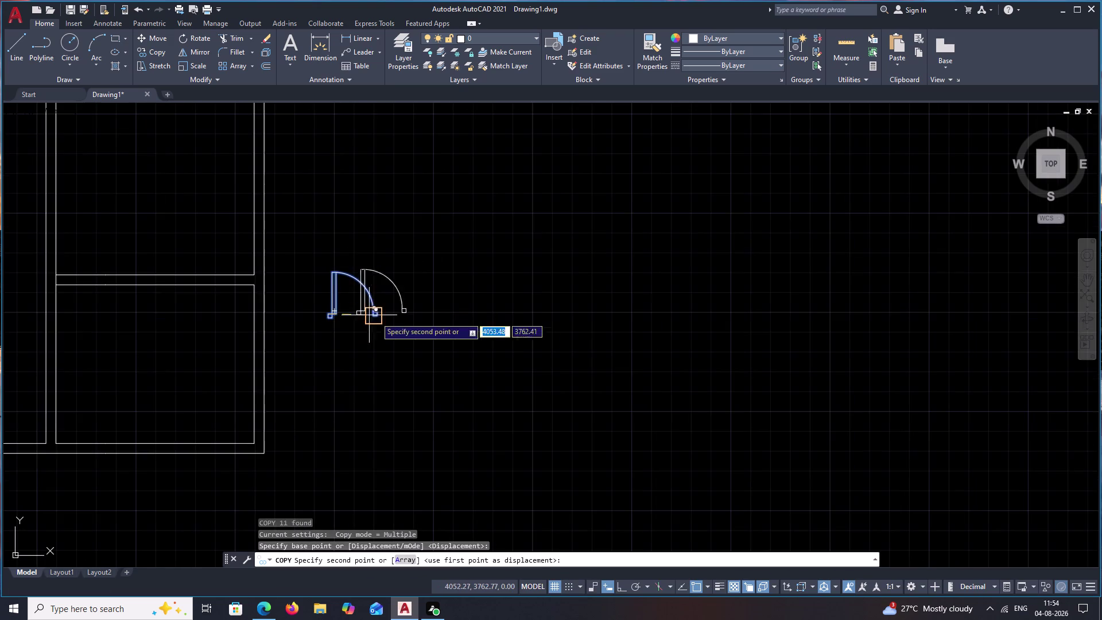
middle_drag(400, 327, 303, 348)
scroll(down, 3)
middle_drag(129, 366, 437, 267)
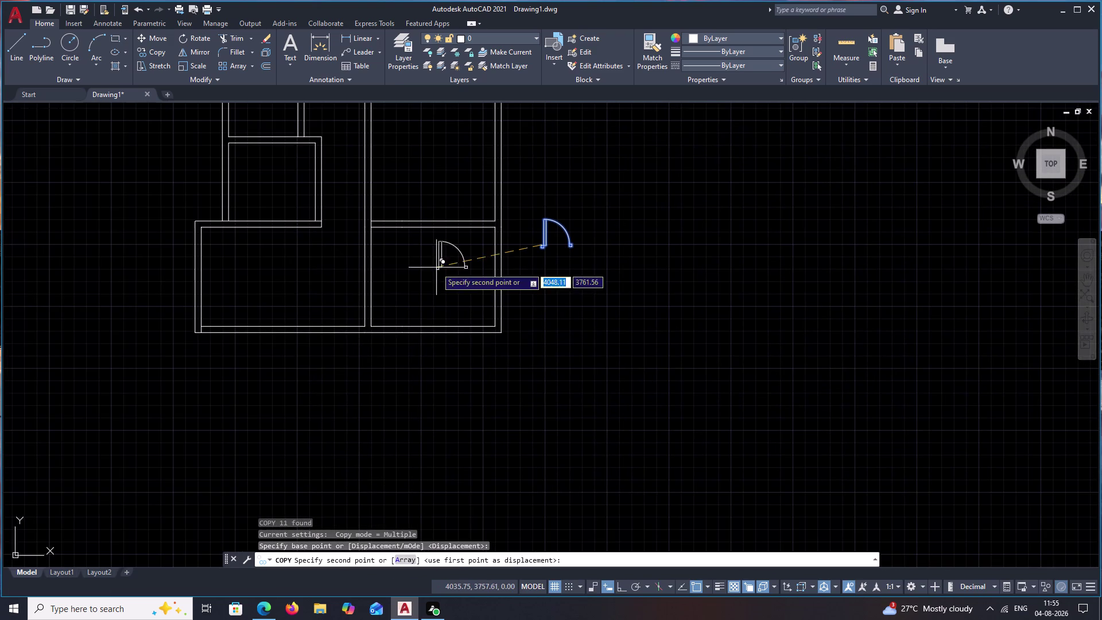
scroll(up, 3)
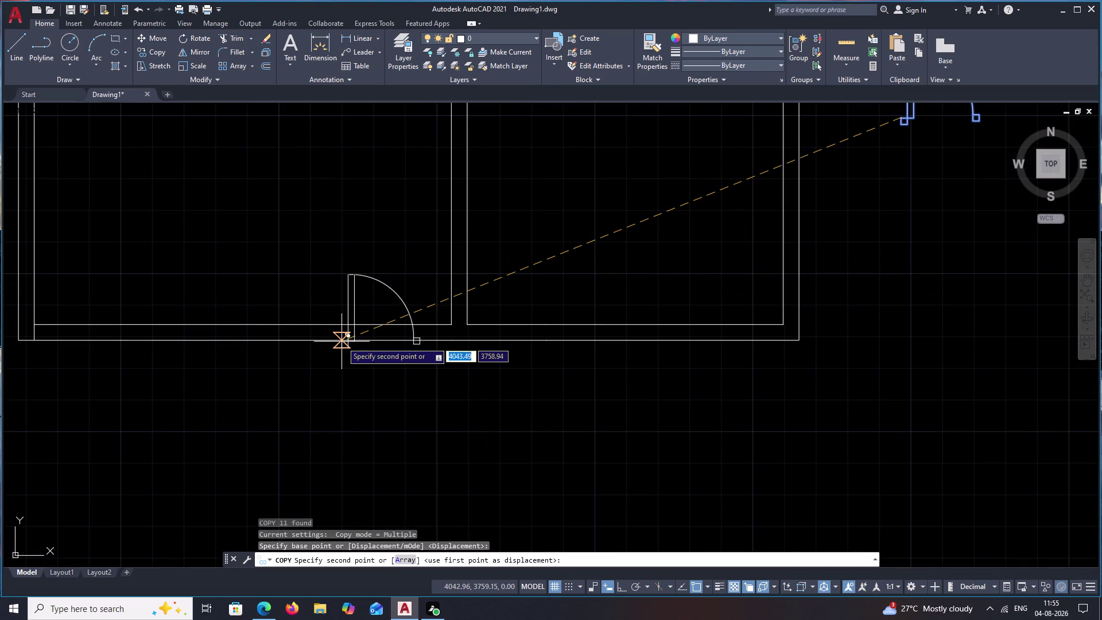
scroll(up, 3)
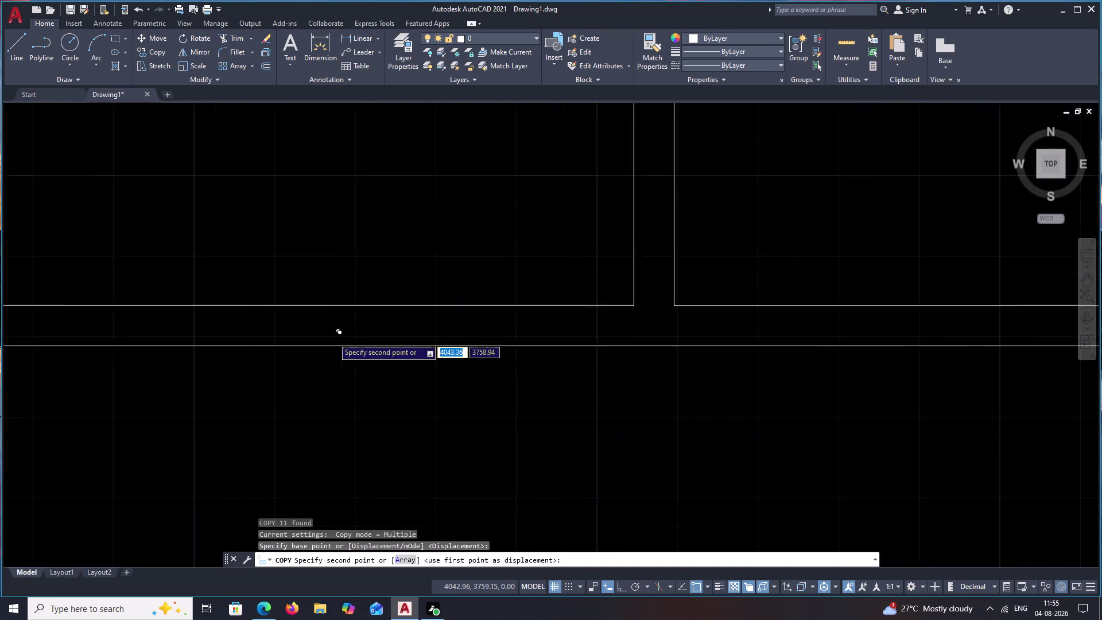
scroll(up, 3)
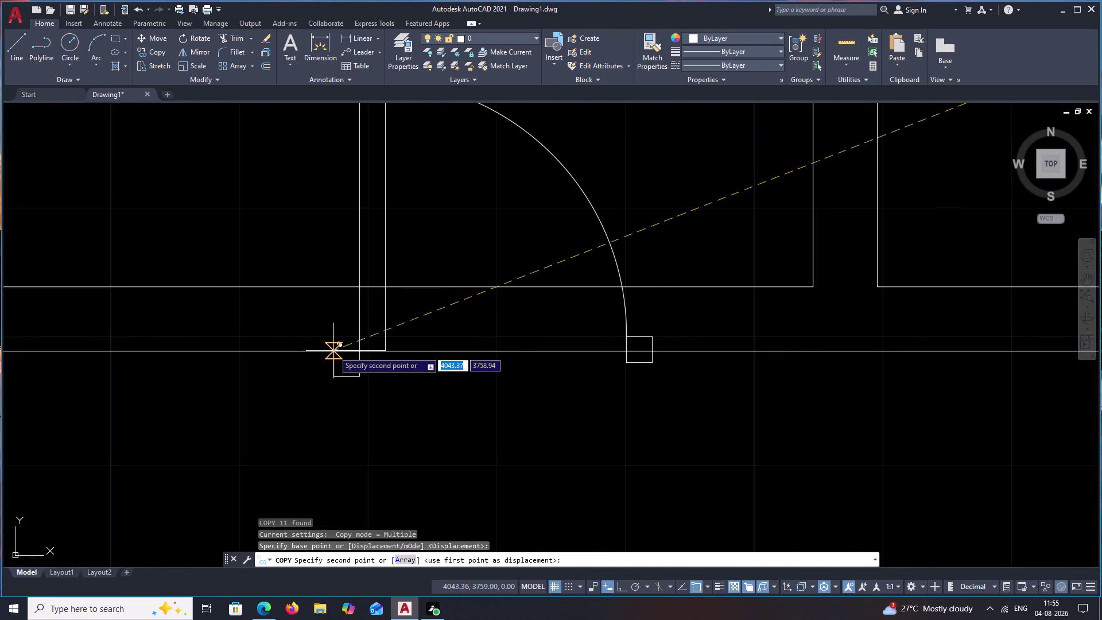
click(333, 351)
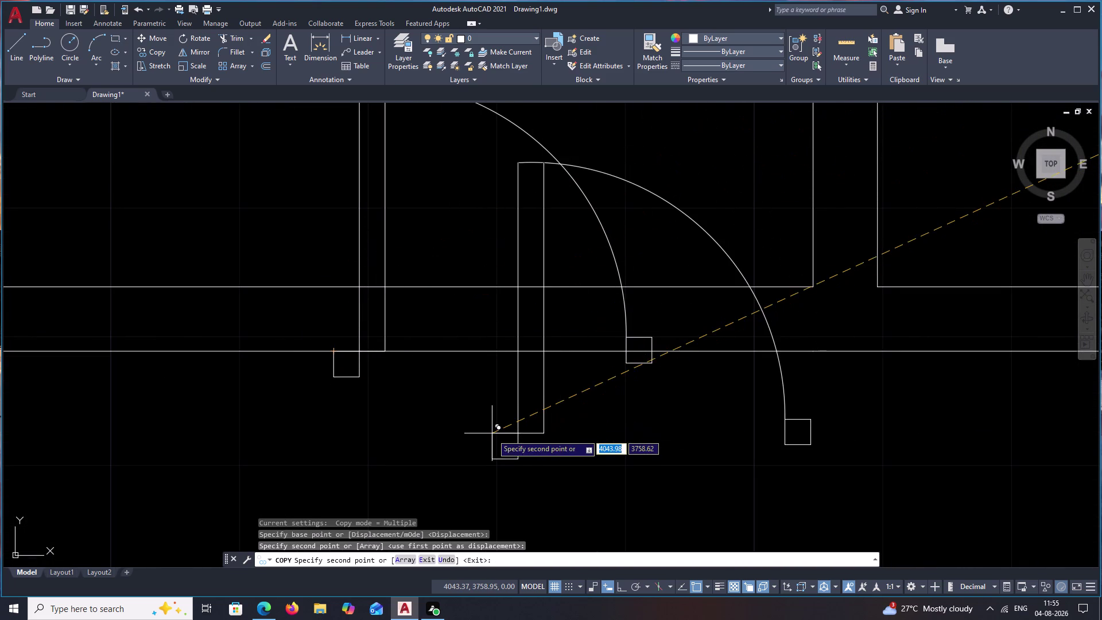
key(ctrl+z)
key(Escape)
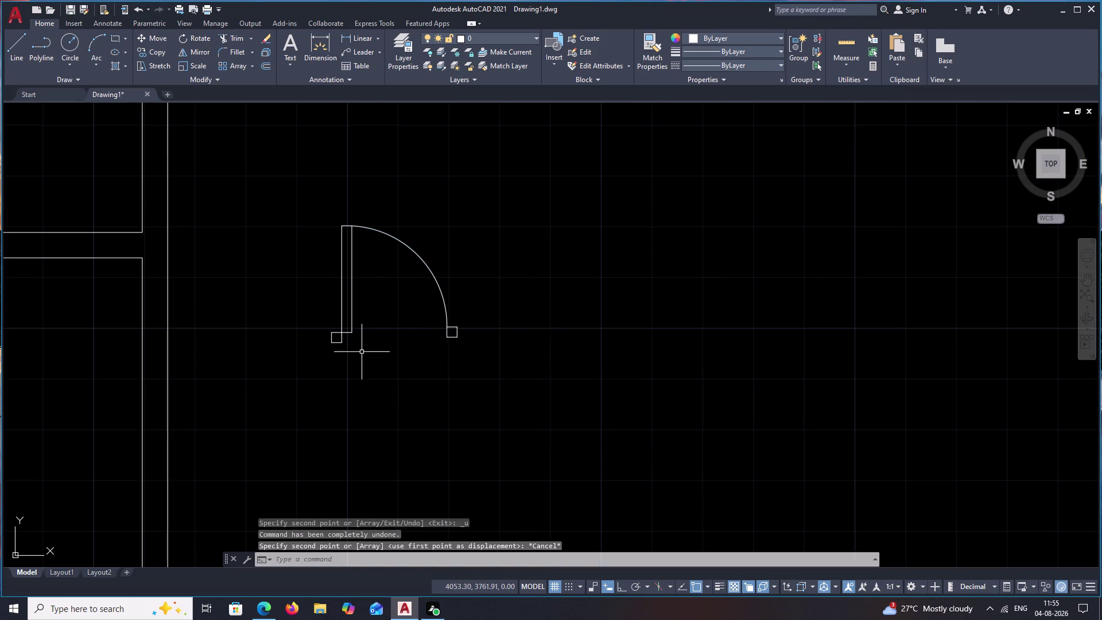
Reselect the door symbol with window selections.
scroll(up, 3)
scroll(down, 3)
drag(628, 191, 335, 377)
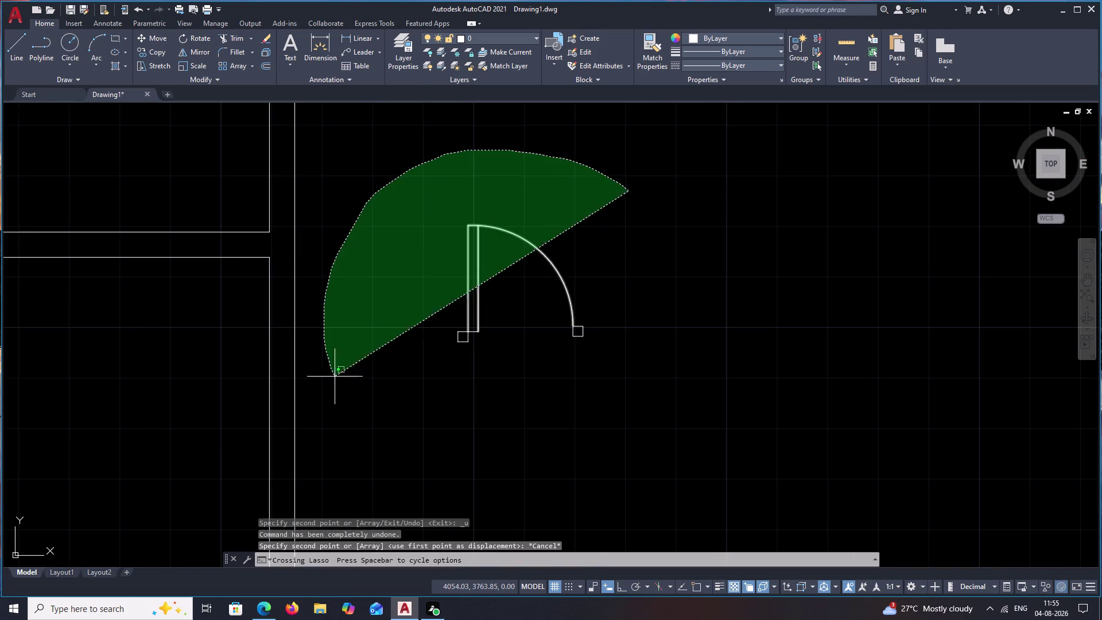
drag(335, 376, 653, 475)
Copy the door symbol from its corner into the wall opening.
text(CO)
key(space)
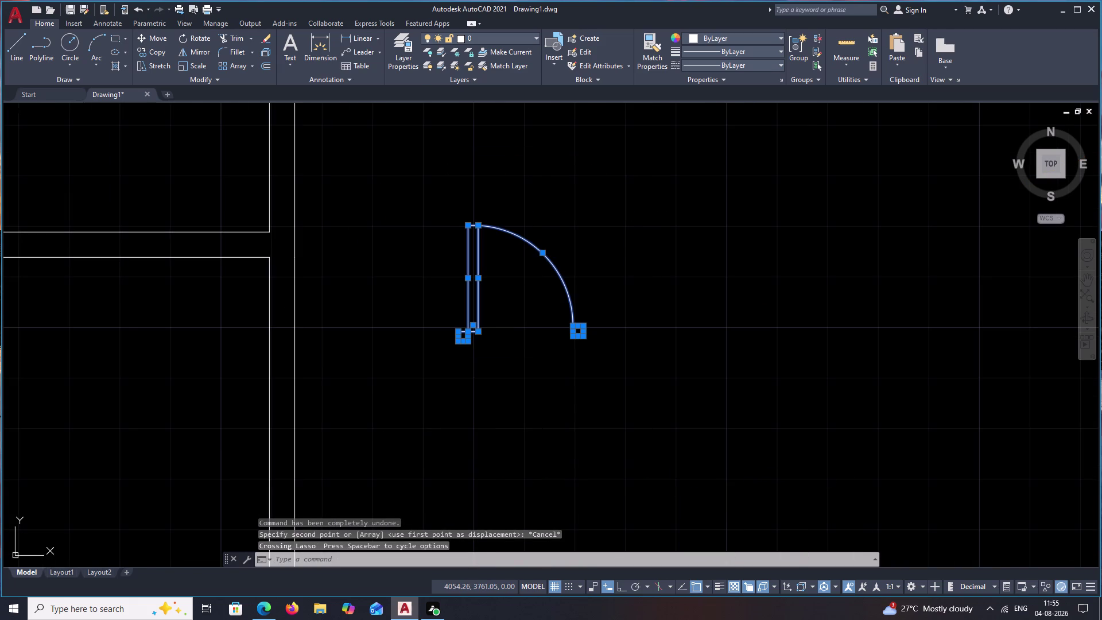
click(456, 344)
scroll(down, 3)
middle_drag(244, 420, 509, 302)
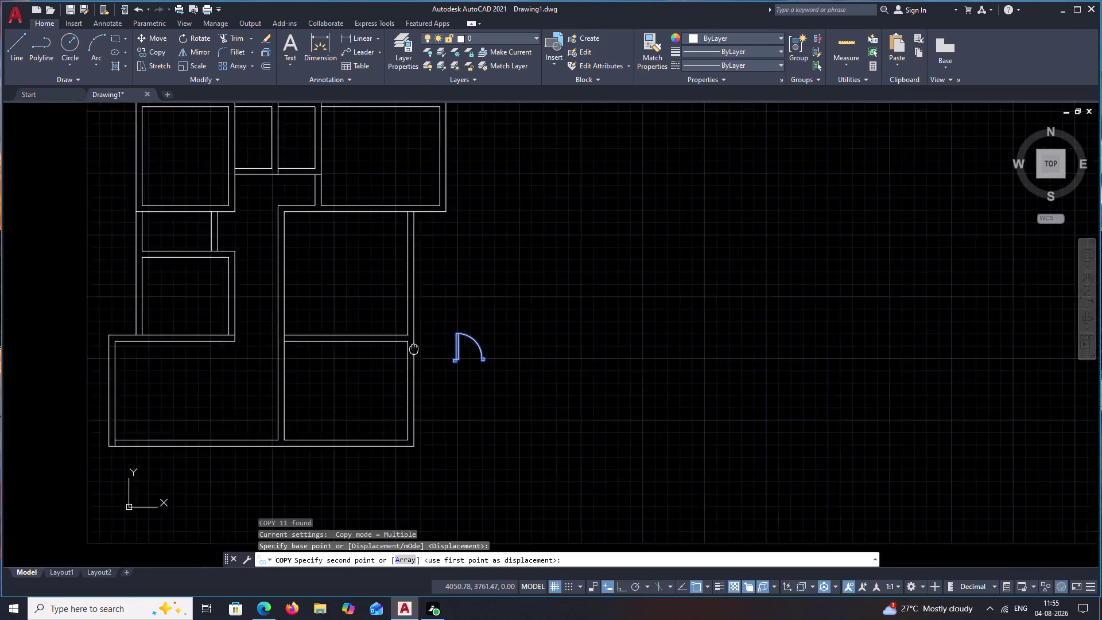
middle_drag(509, 301, 576, 273)
scroll(up, 3)
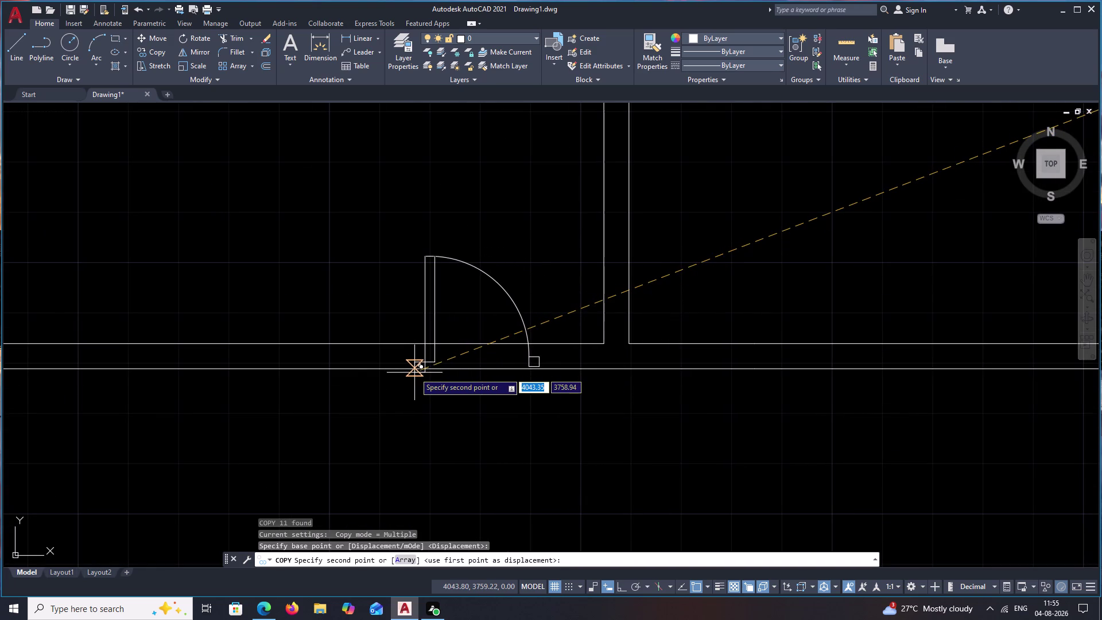
scroll(up, 3)
click(413, 359)
Check the placement, end copying, and select the spare door symbol.
scroll(down, 3)
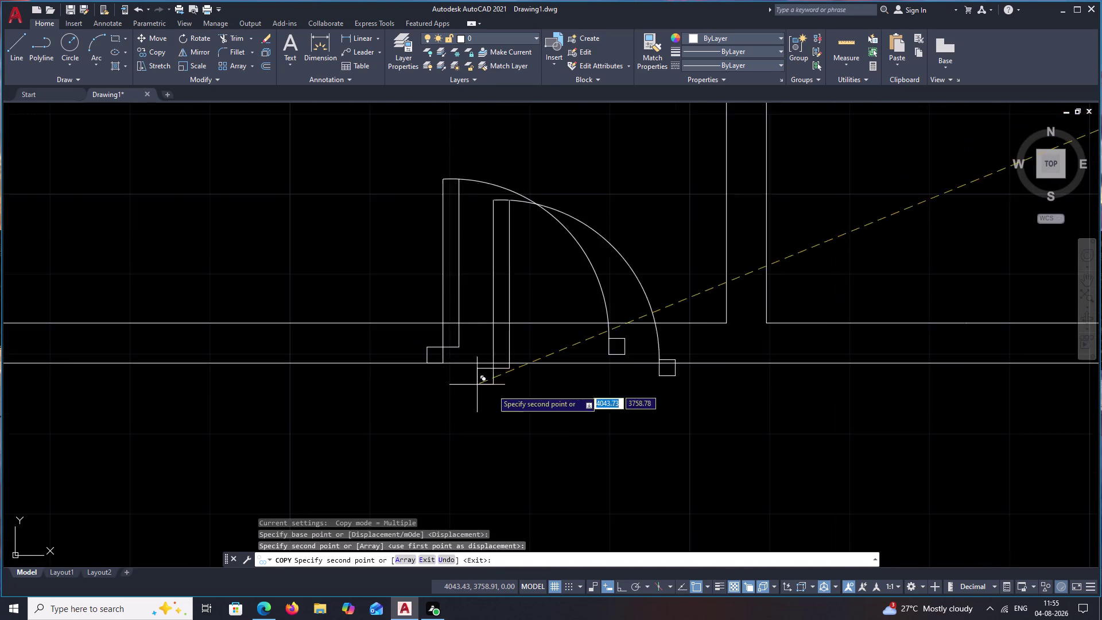
scroll(down, 3)
middle_drag(643, 294, 649, 407)
middle_drag(647, 308, 647, 404)
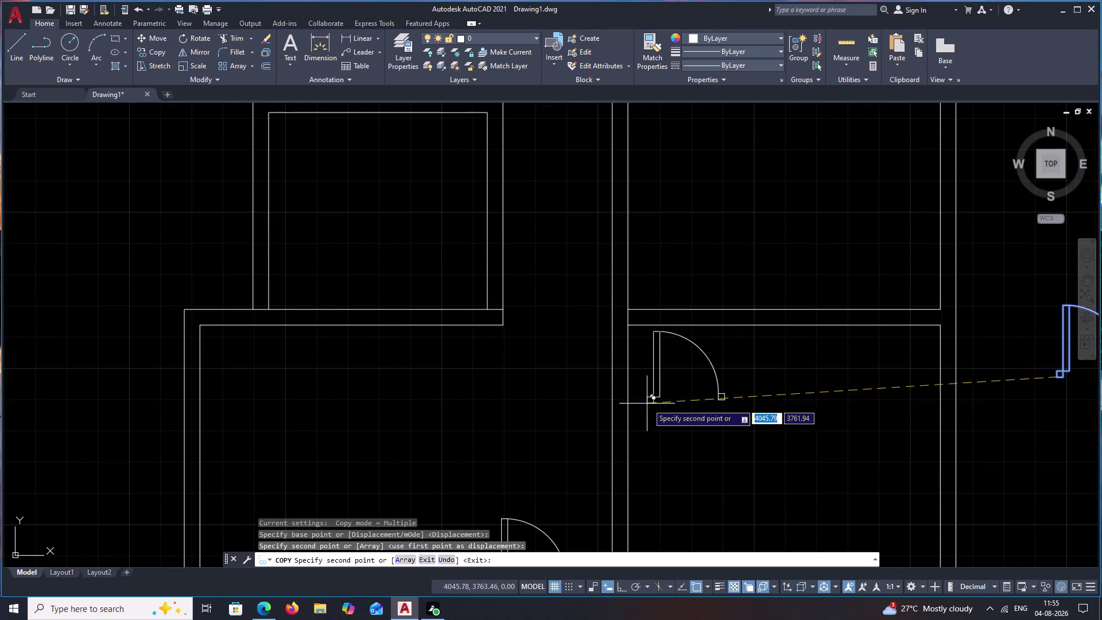
middle_drag(896, 320, 588, 300)
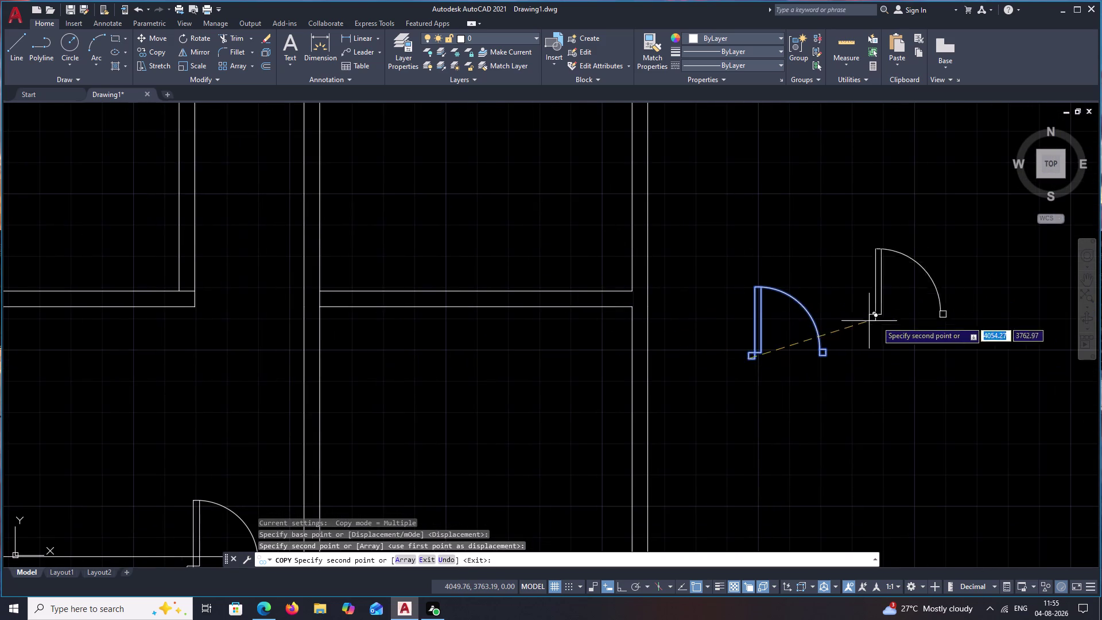
key(Escape)
drag(797, 263, 930, 452)
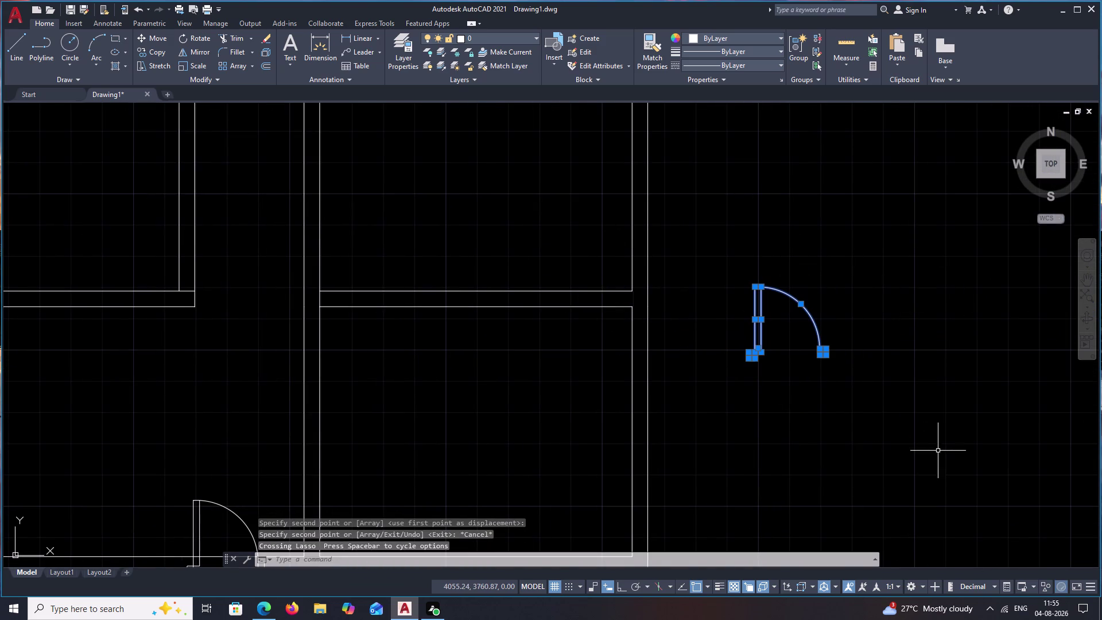
Rotate the spare door symbol 90 degrees about its corner with RO.
text(RO)
key(space)
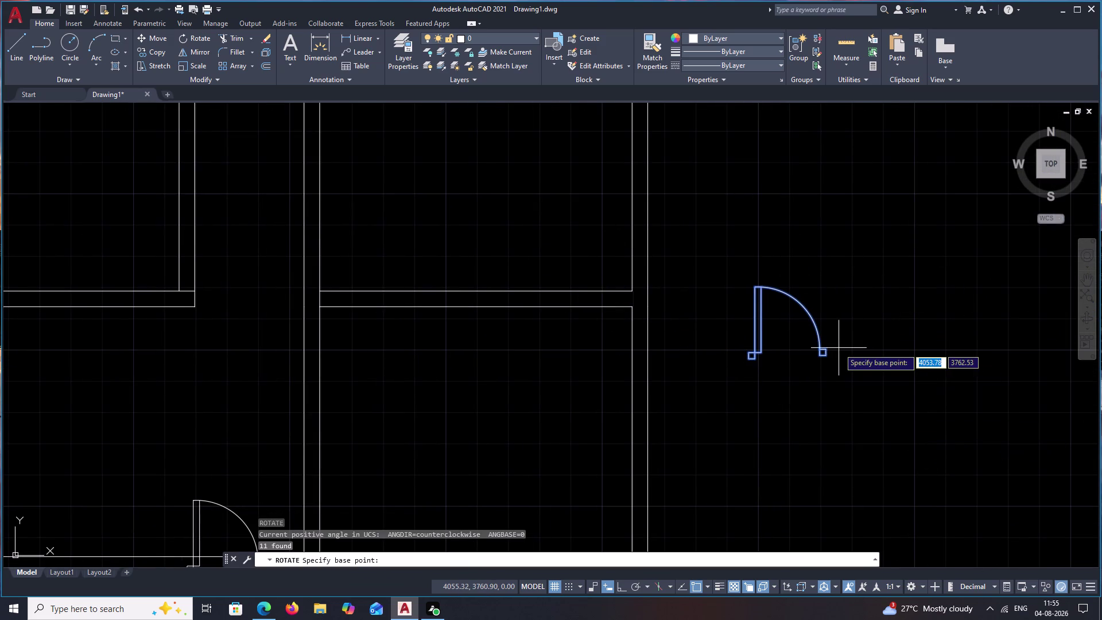
click(832, 355)
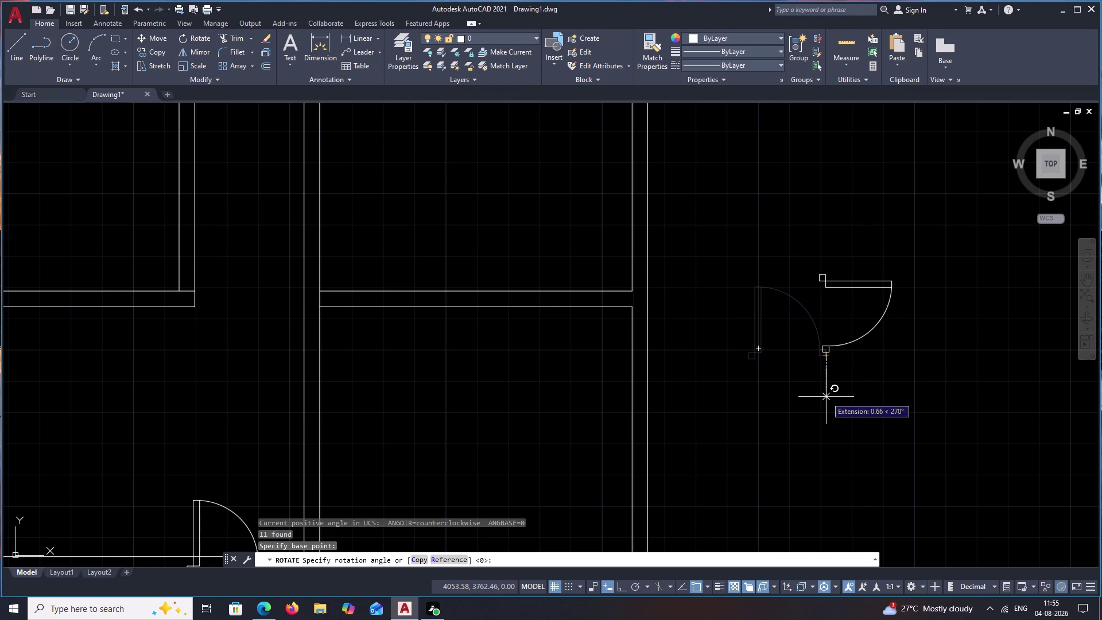
click(827, 397)
key(Escape)
Reselect the rotated door symbol and begin copying it.
drag(886, 258, 884, 436)
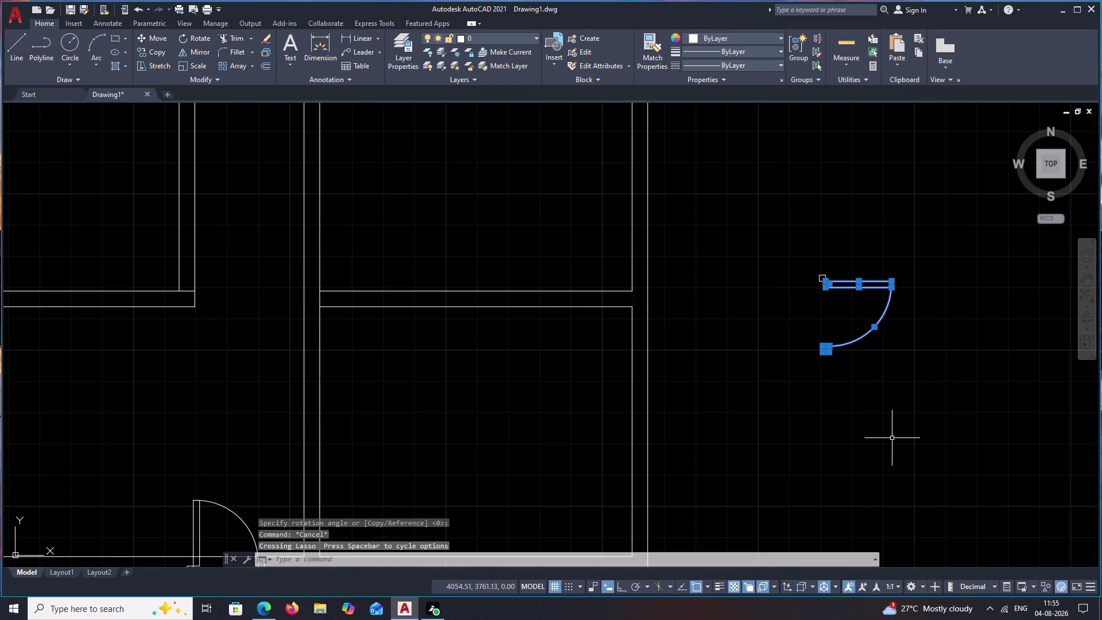
scroll(up, 3)
key(Escape)
drag(947, 168, 912, 445)
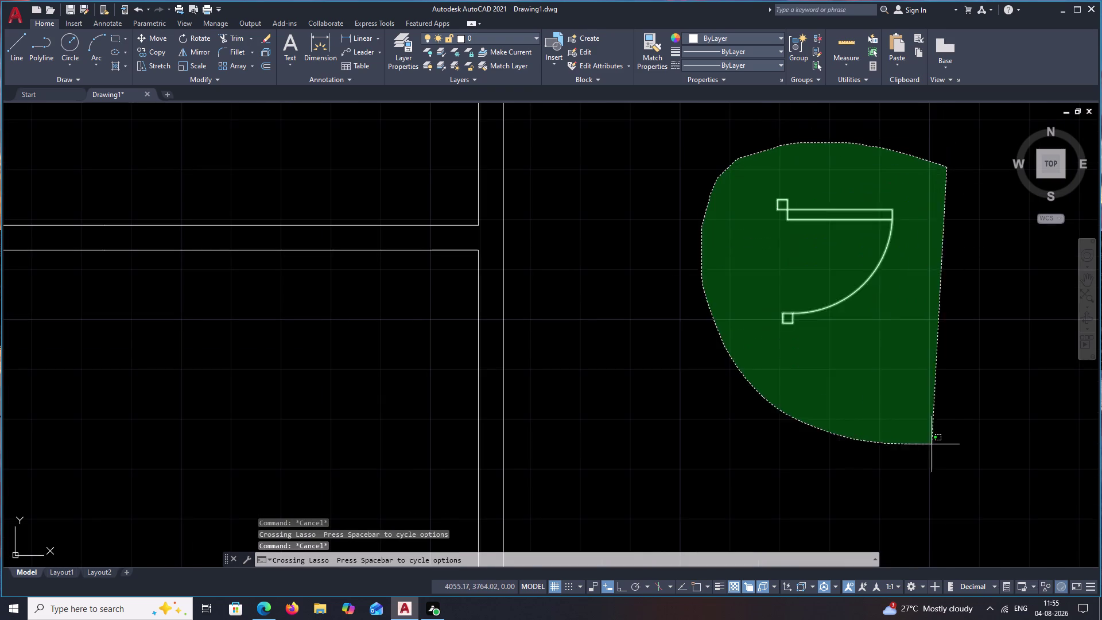
drag(912, 444, 945, 444)
text(CO)
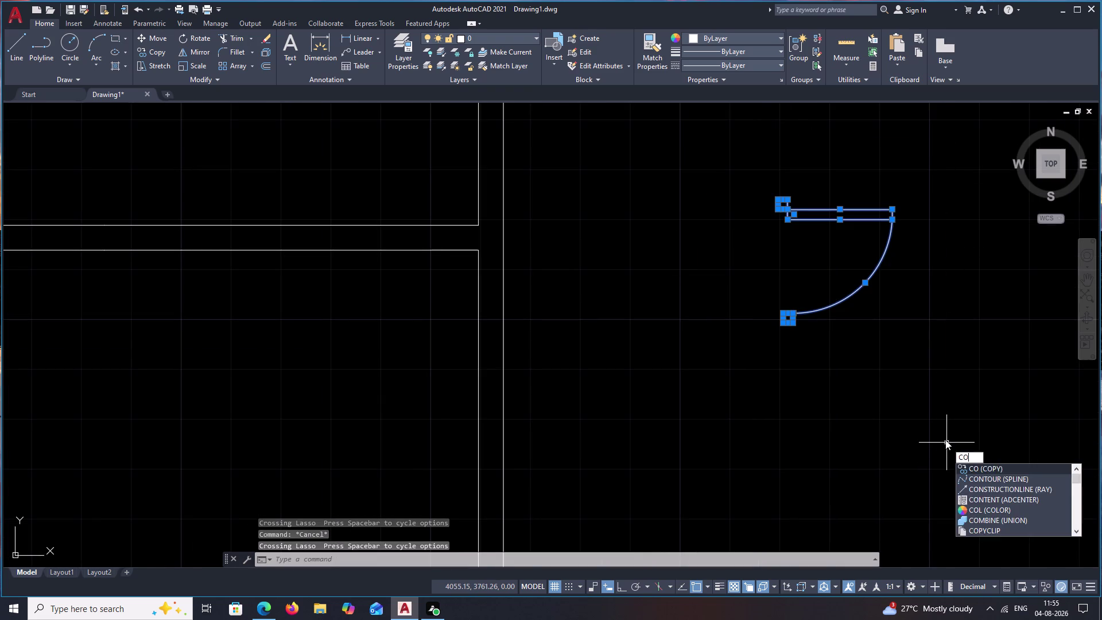
key(space)
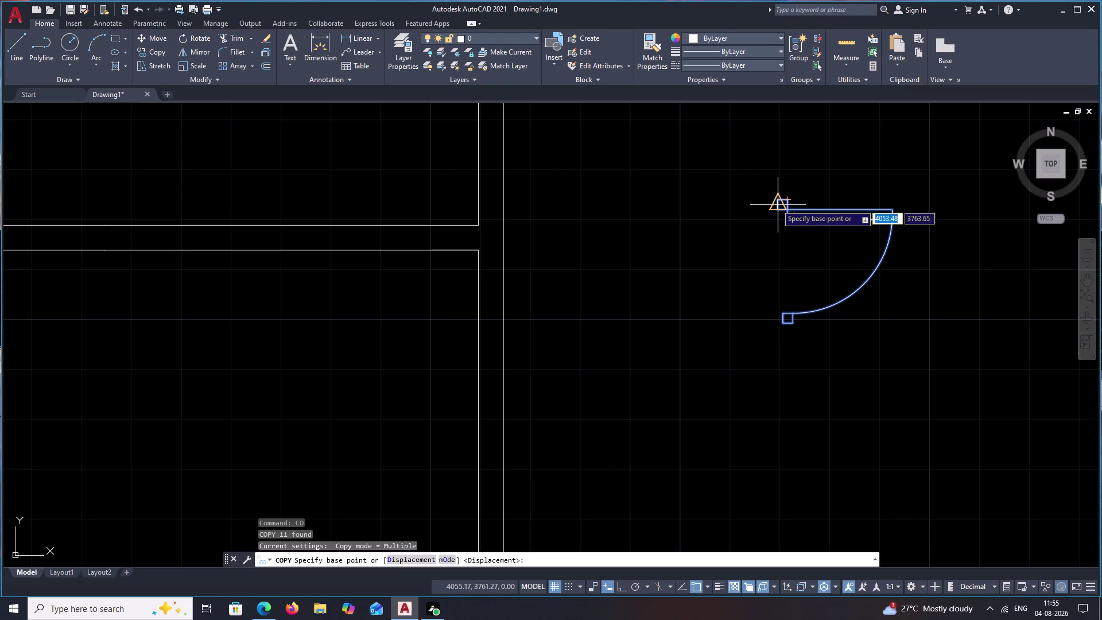
scroll(up, 3)
click(780, 232)
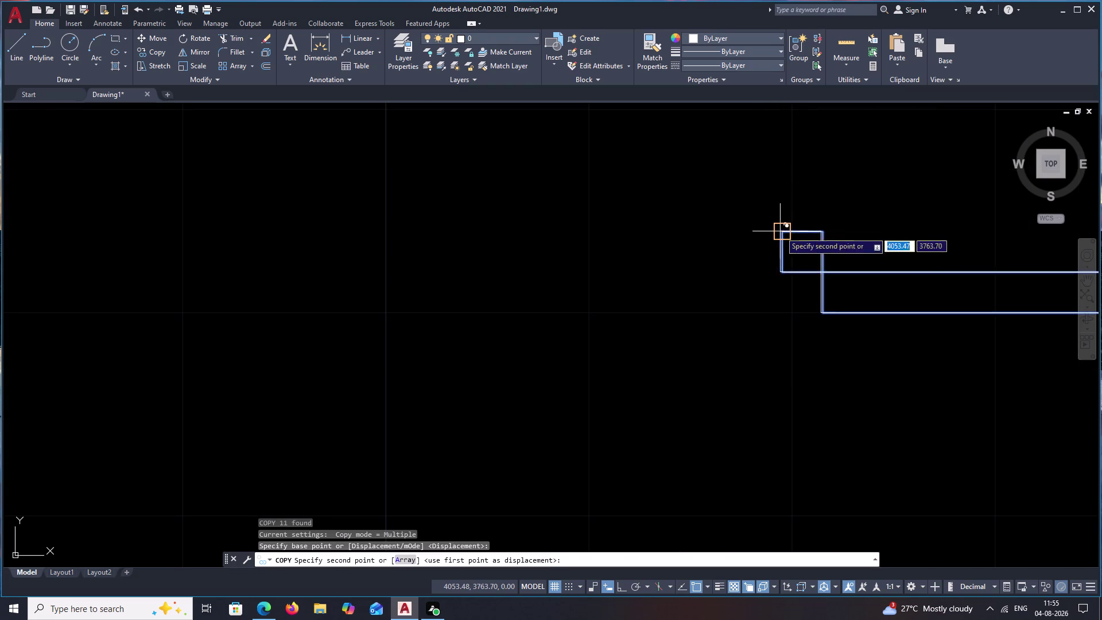
scroll(up, 3)
scroll(down, 3)
middle_drag(533, 209, 1031, 281)
scroll(down, 3)
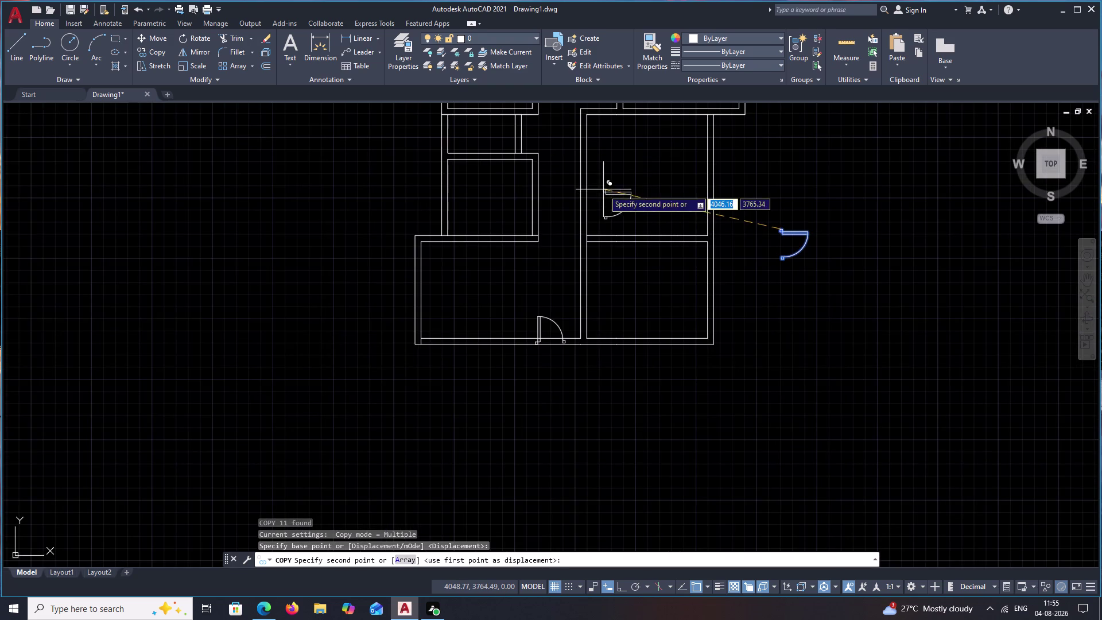
middle_drag(604, 189, 598, 271)
scroll(up, 3)
middle_drag(598, 204, 612, 386)
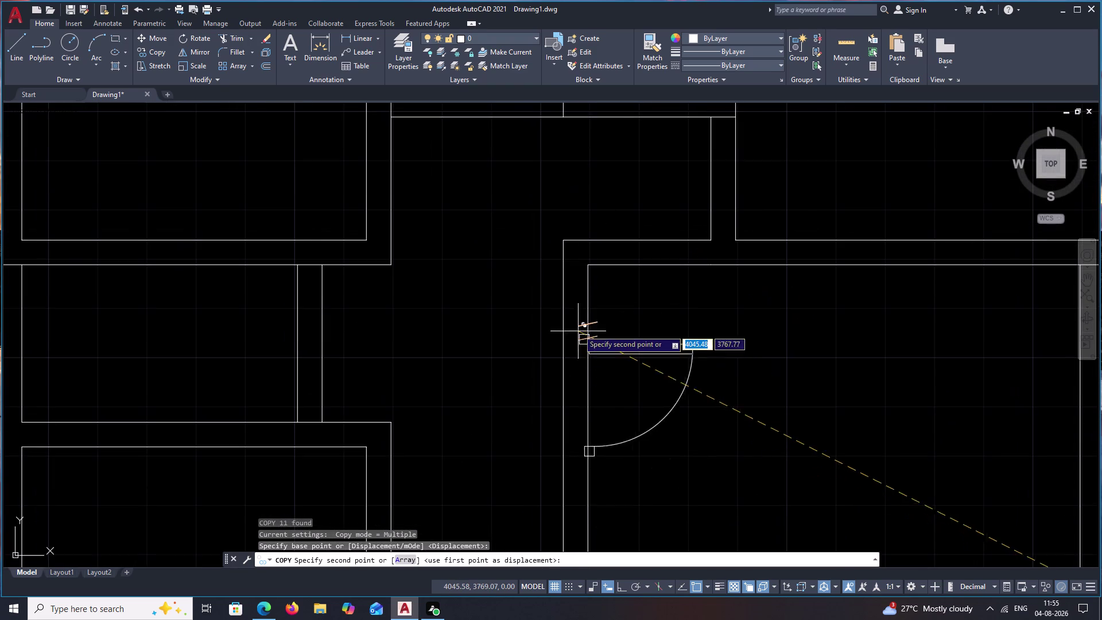
scroll(up, 3)
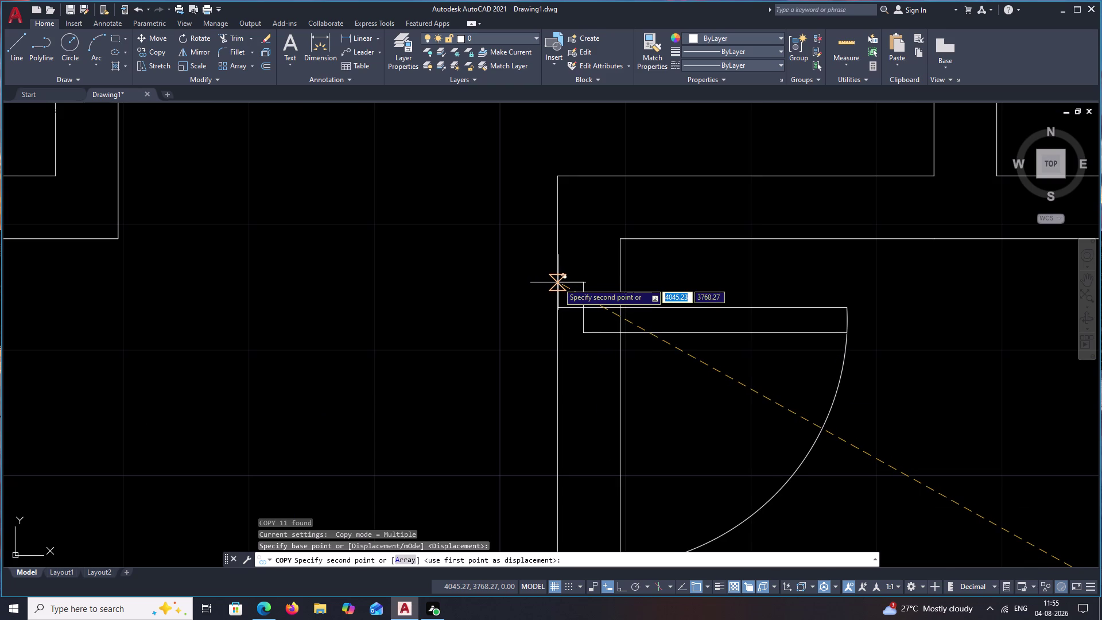
click(559, 282)
scroll(down, 3)
scroll(down, 3)
middle_drag(760, 383, 739, 287)
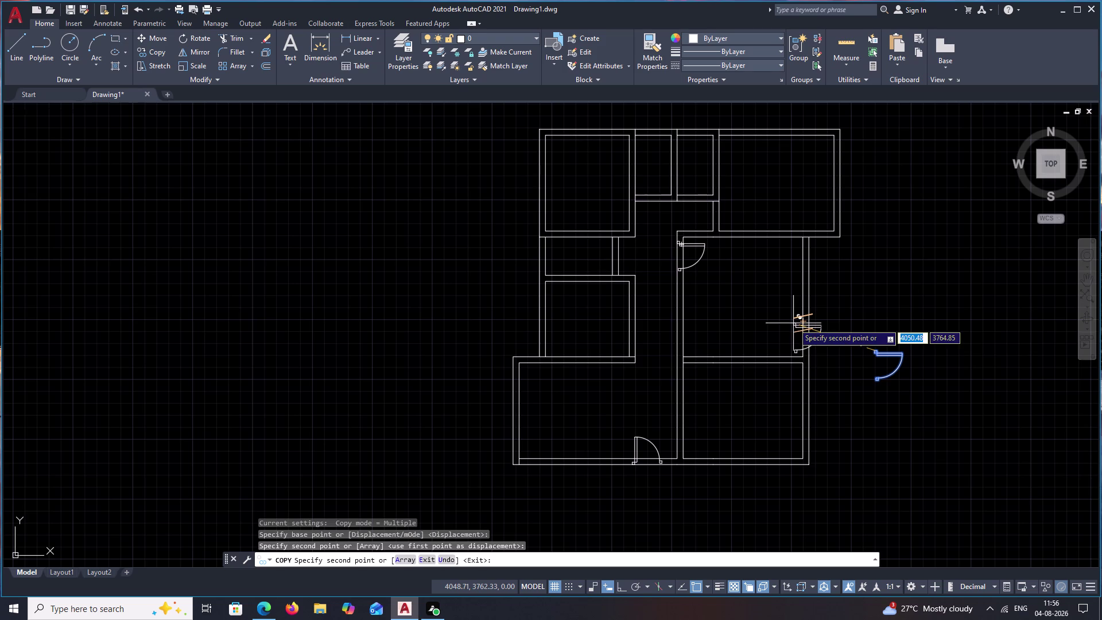
key(ctrl+z)
key(ctrl+z)
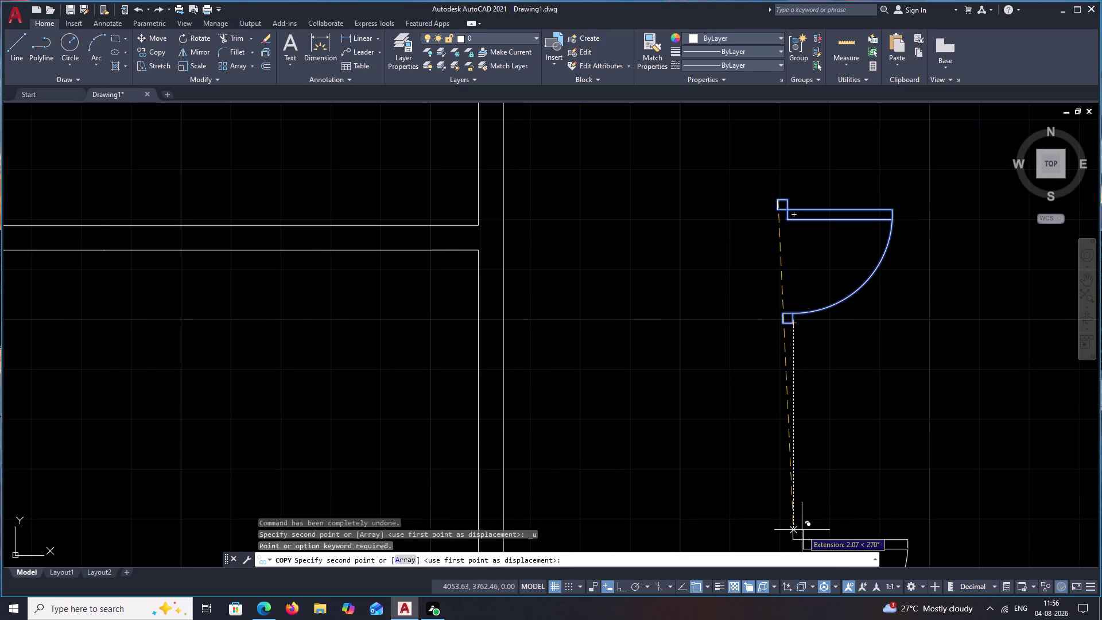
scroll(down, 3)
key(Escape)
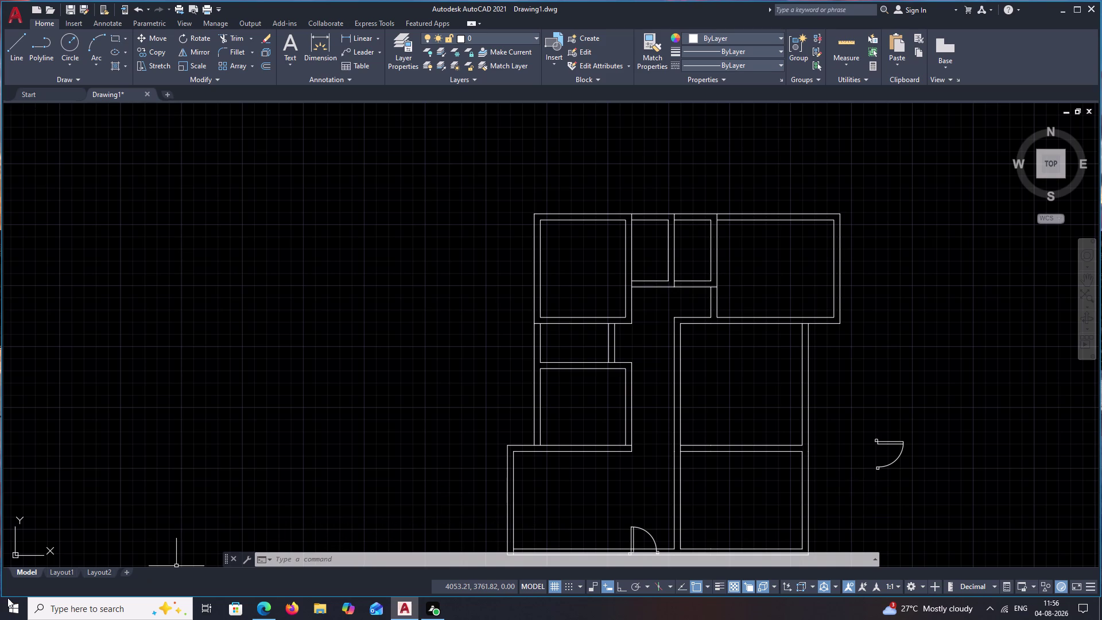
scroll(down, 3)
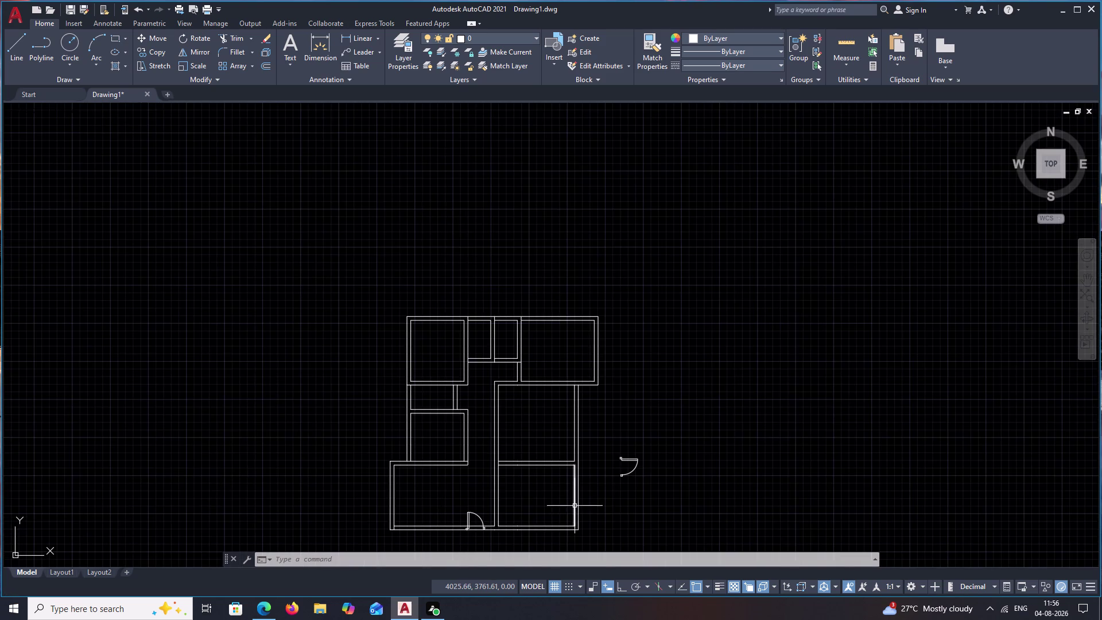
Zoom to the bottom room's door and pick its swing arc for deletion.
key(Escape)
scroll(up, 3)
middle_drag(433, 502, 594, 150)
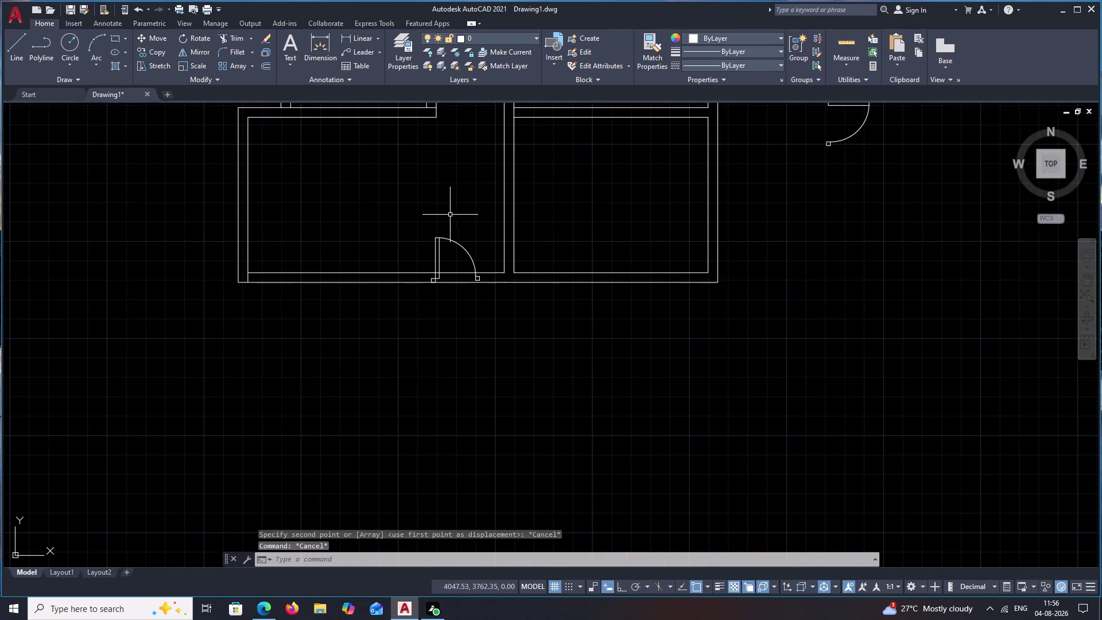
drag(473, 221, 425, 244)
key(e)
key(space)
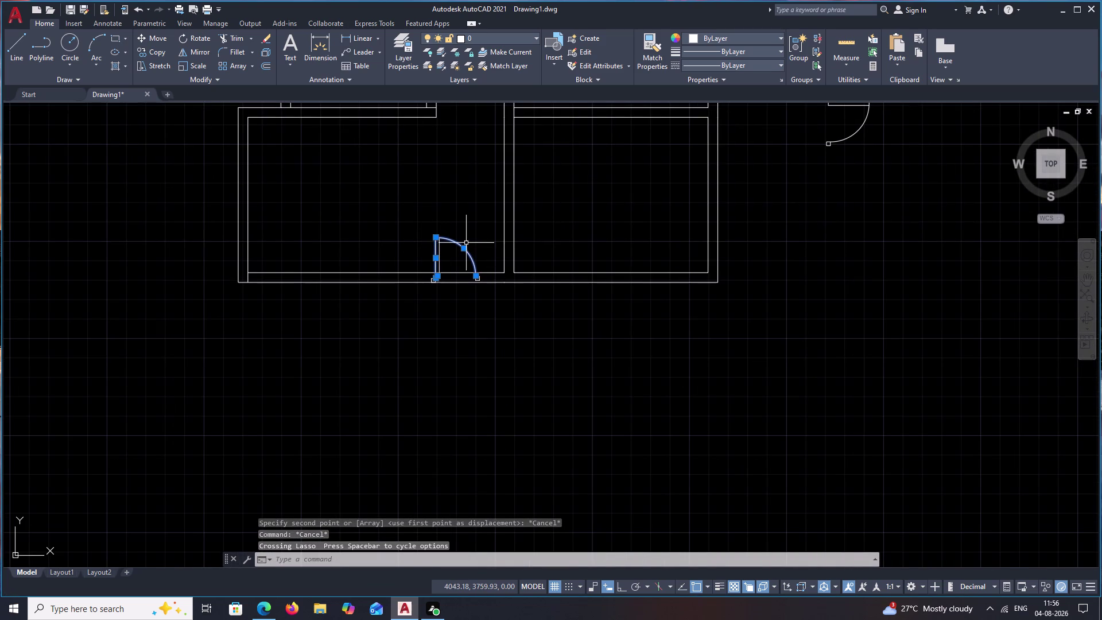
scroll(up, 3)
click(420, 256)
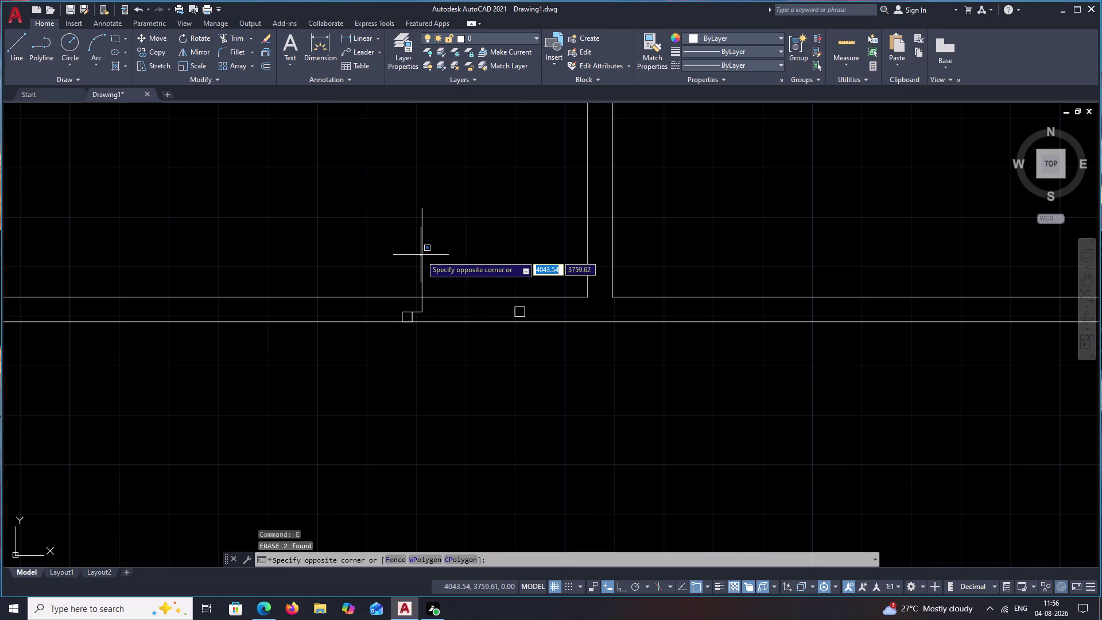
key(Escape)
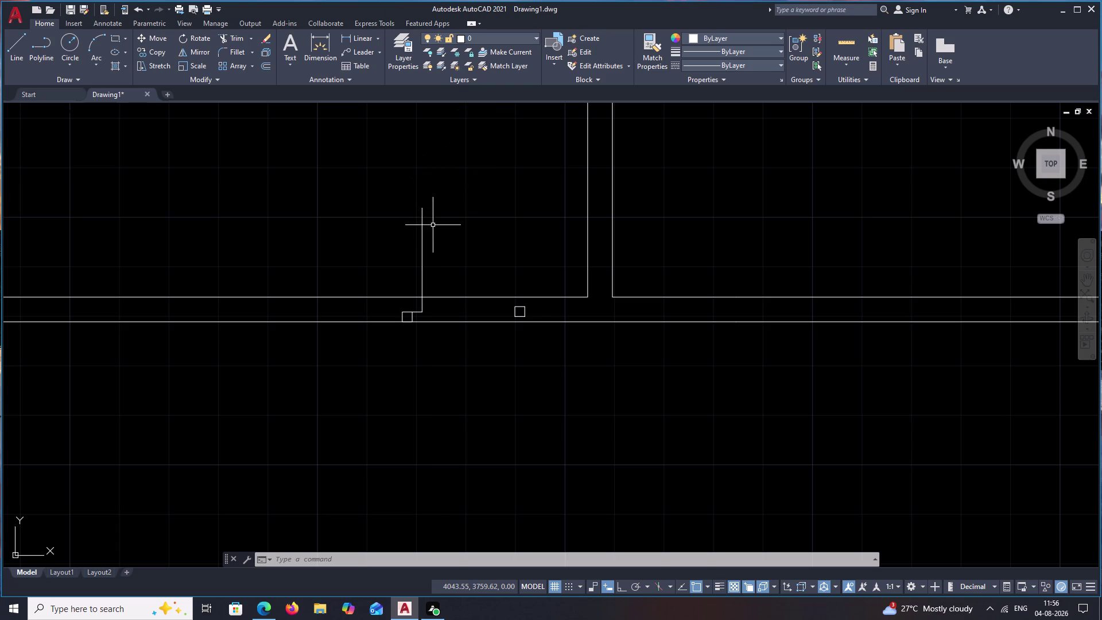
Erase the door leaf line and the short line at the post.
click(421, 235)
text(E)
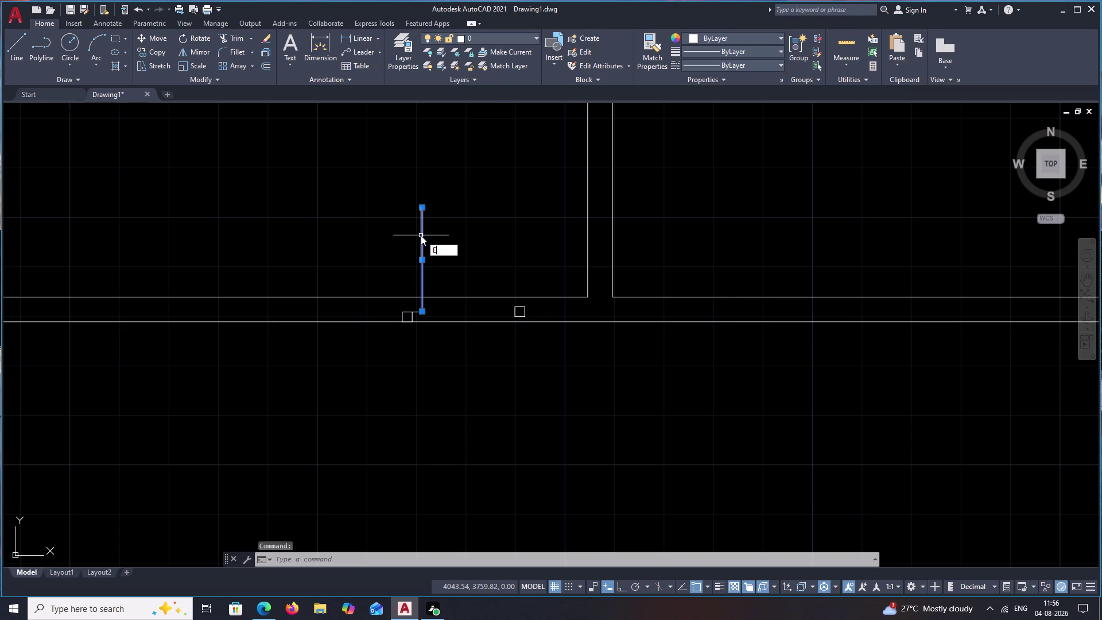
key(space)
scroll(up, 3)
click(404, 352)
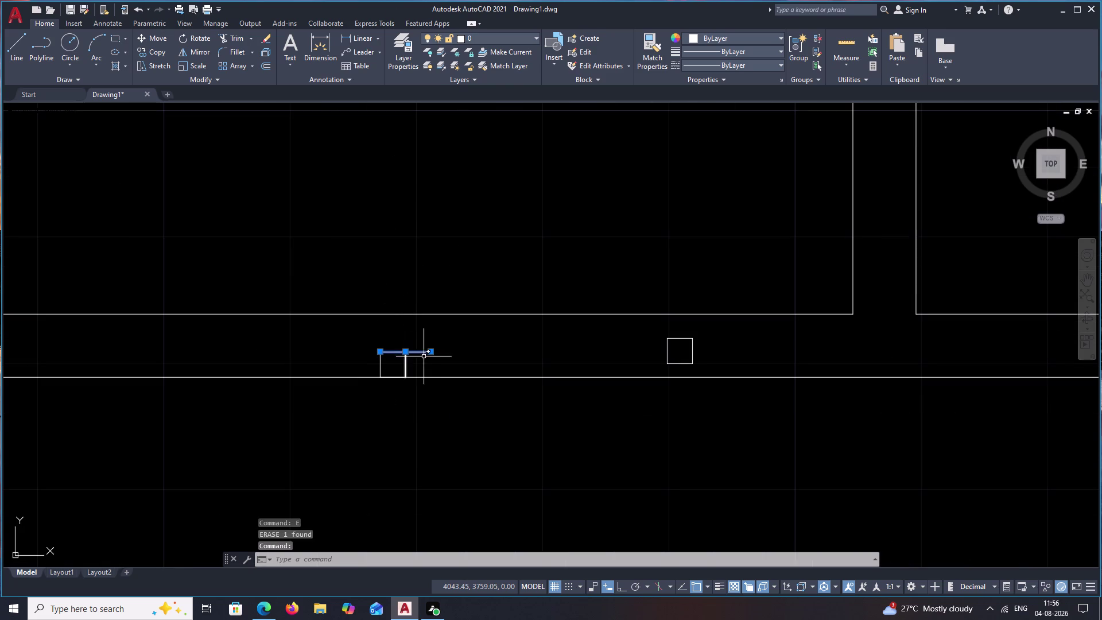
key(e)
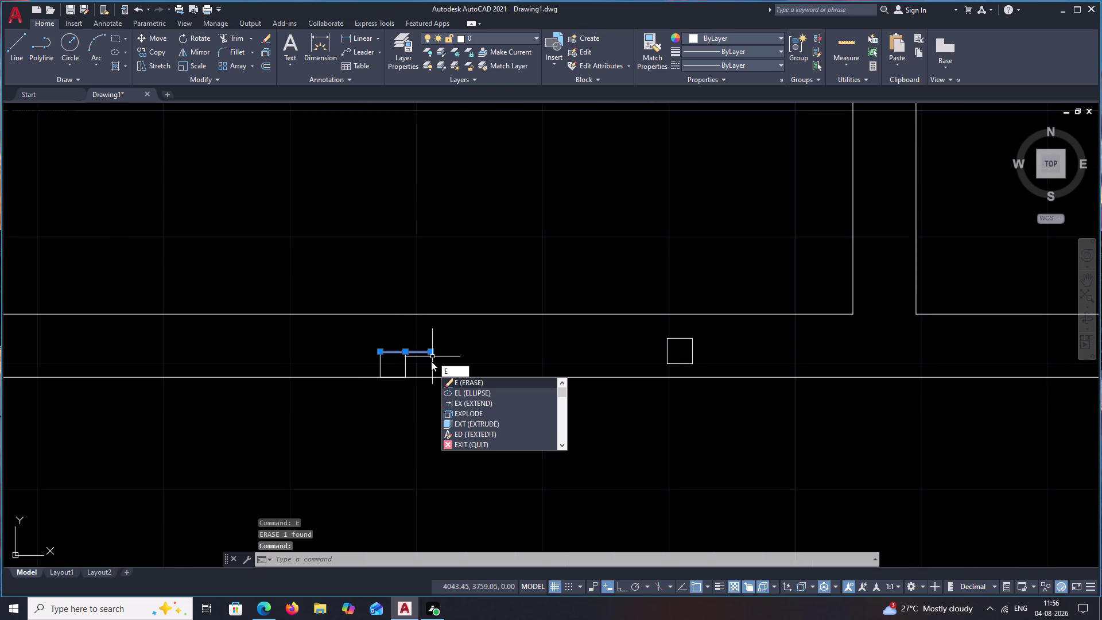
Select the remaining short line, then cancel and undo two steps.
key(Escape)
click(406, 363)
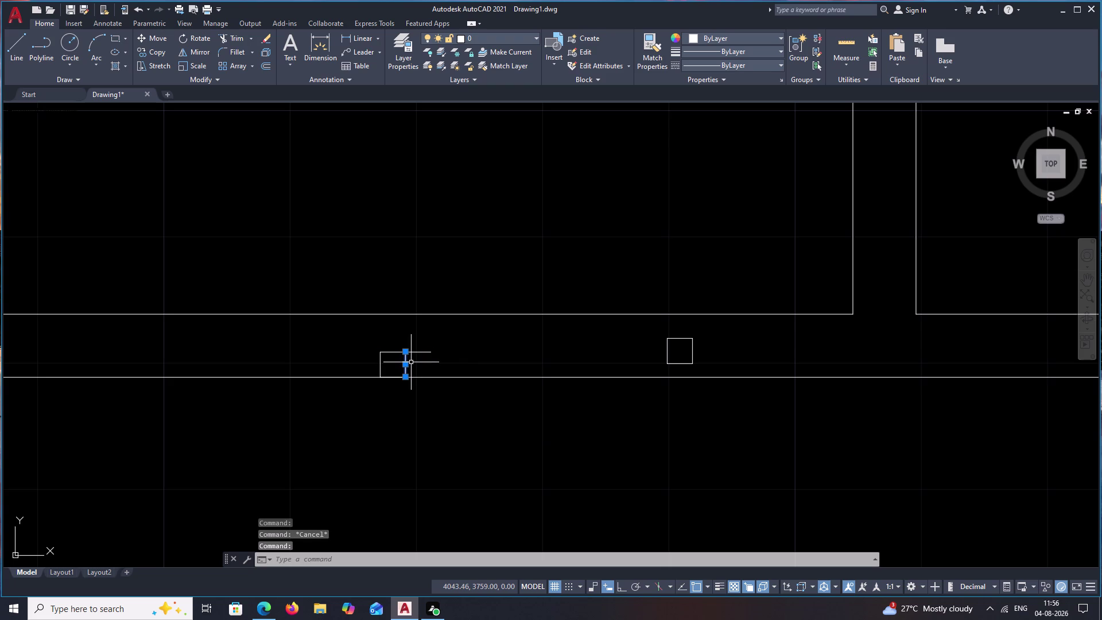
key(Escape)
key(ctrl+z)
key(ctrl+z)
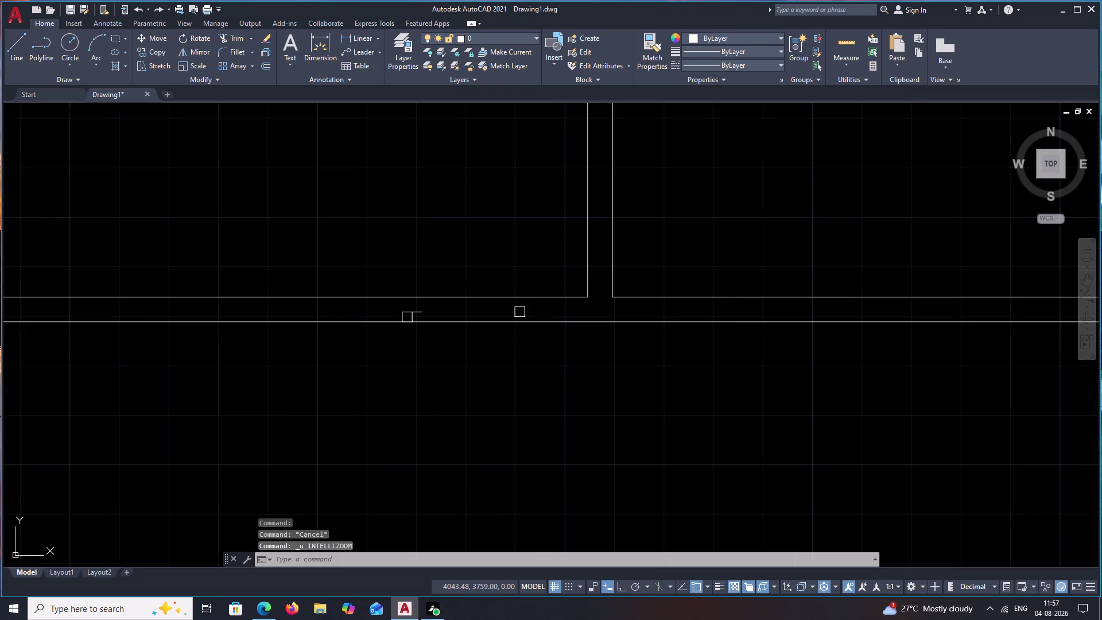
Undo the deletions, door copy and rotation, returning the spare door upright.
key(ctrl+z)
key(ctrl+z)
key(ctrl+z)
key(ctrl+z)
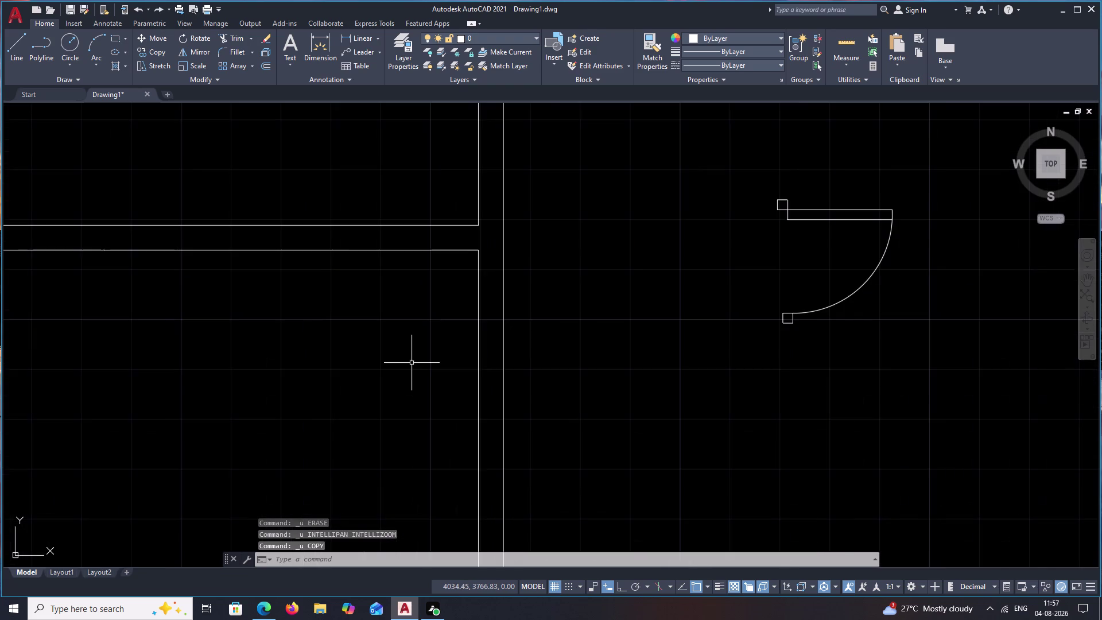
key(ctrl+z)
scroll(down, 3)
middle_drag(417, 353, 429, 312)
key(ctrl+z)
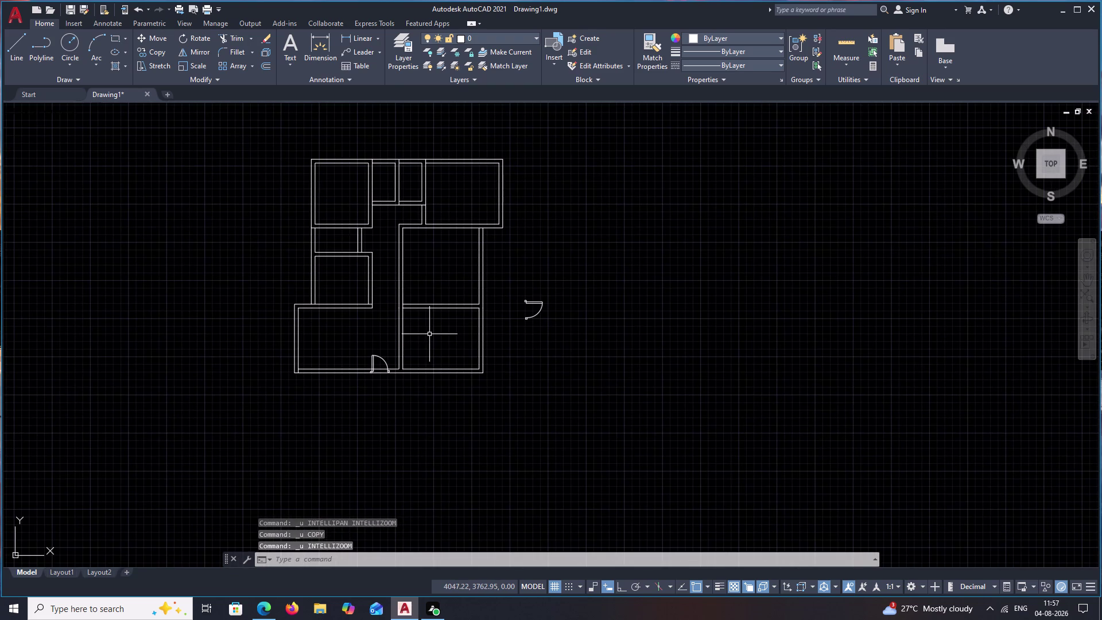
key(ctrl+z)
key(ctrl+z)
key(ctrl+z)
scroll(down, 3)
scroll(up, 3)
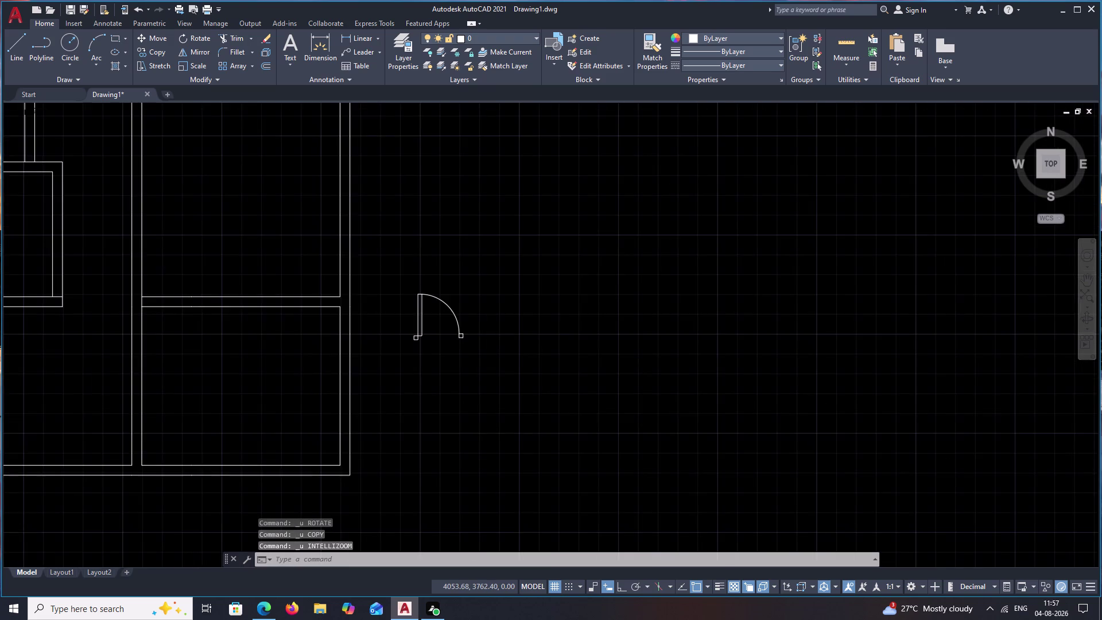
scroll(up, 3)
Select the four edges of the small square at the wall end and erase them.
middle_drag(346, 327, 566, 295)
key(Escape)
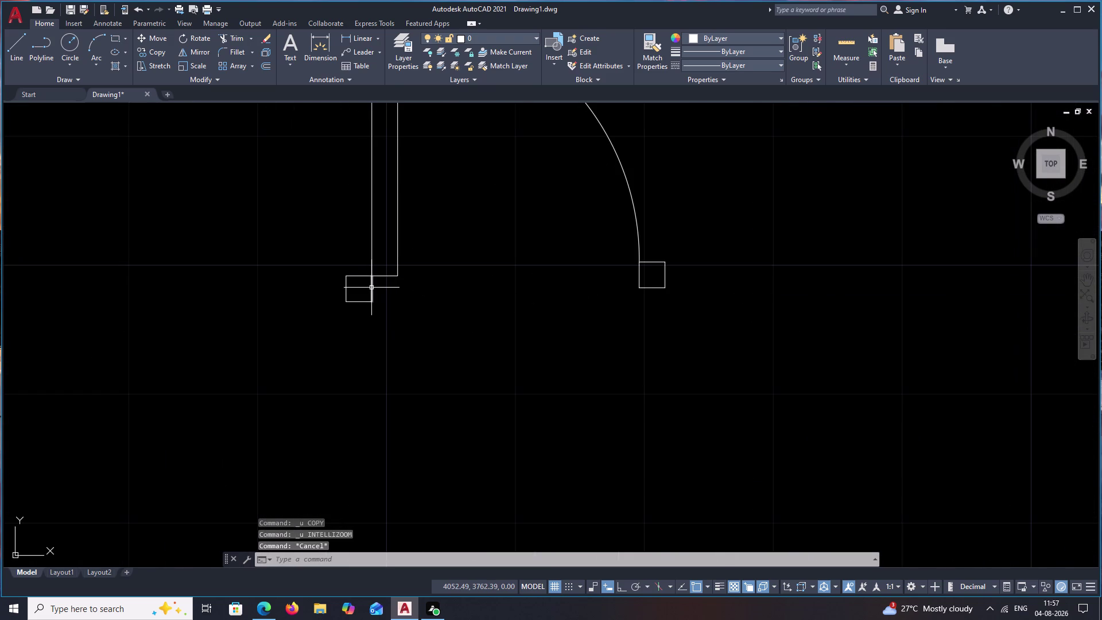
click(373, 288)
click(359, 303)
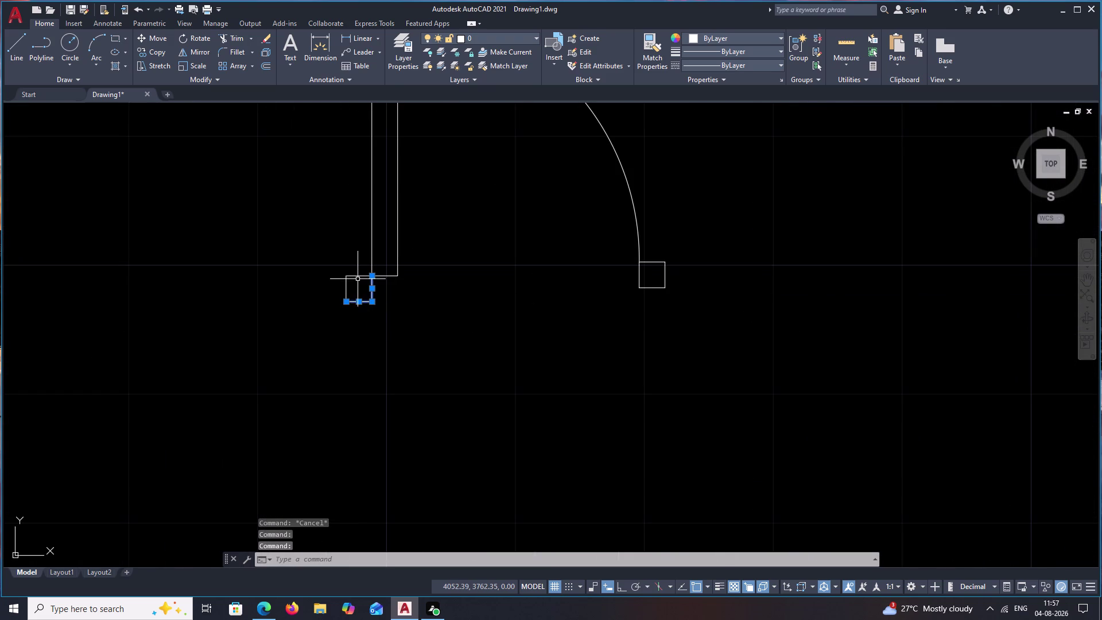
click(359, 277)
click(346, 288)
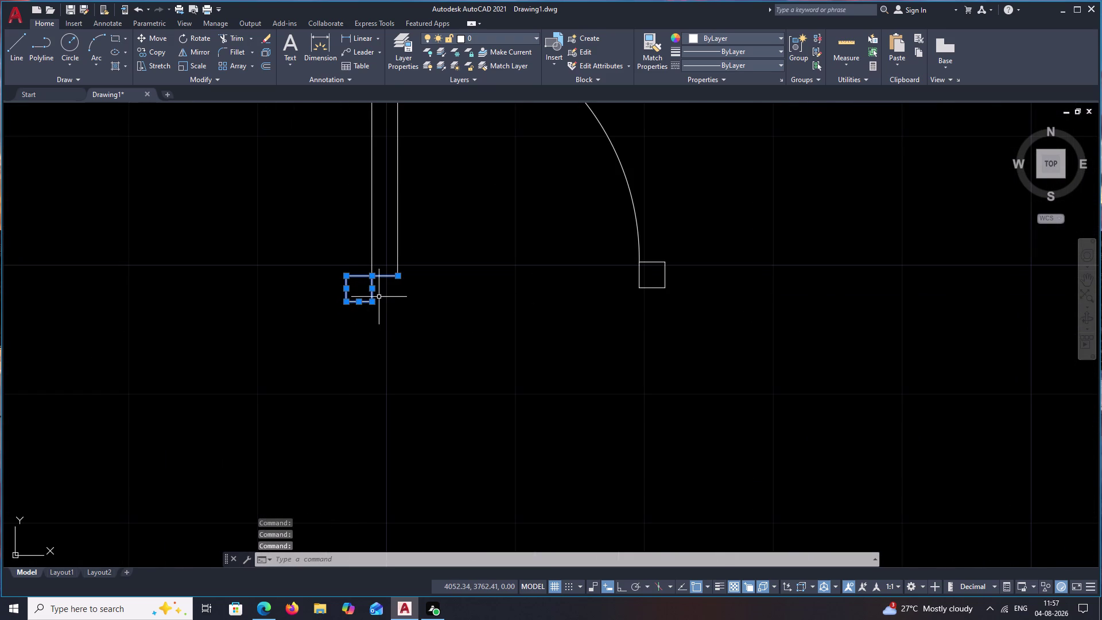
text(E)
key(space)
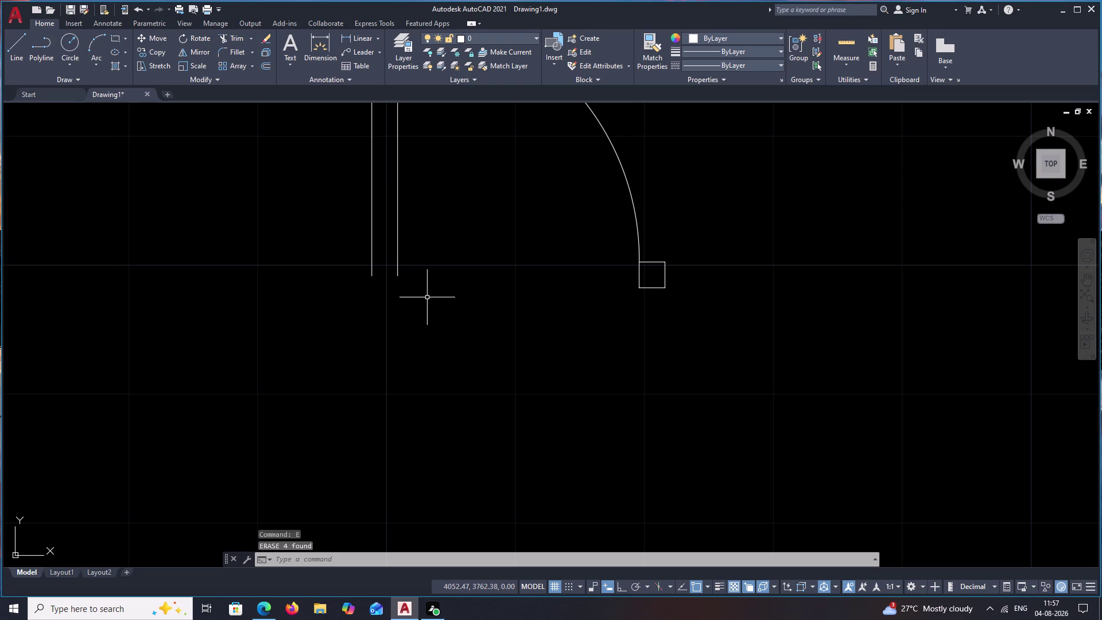
Attempt a 0.25 by 0.25 rectangle below the door, then cancel it.
text(RE)
key(c)
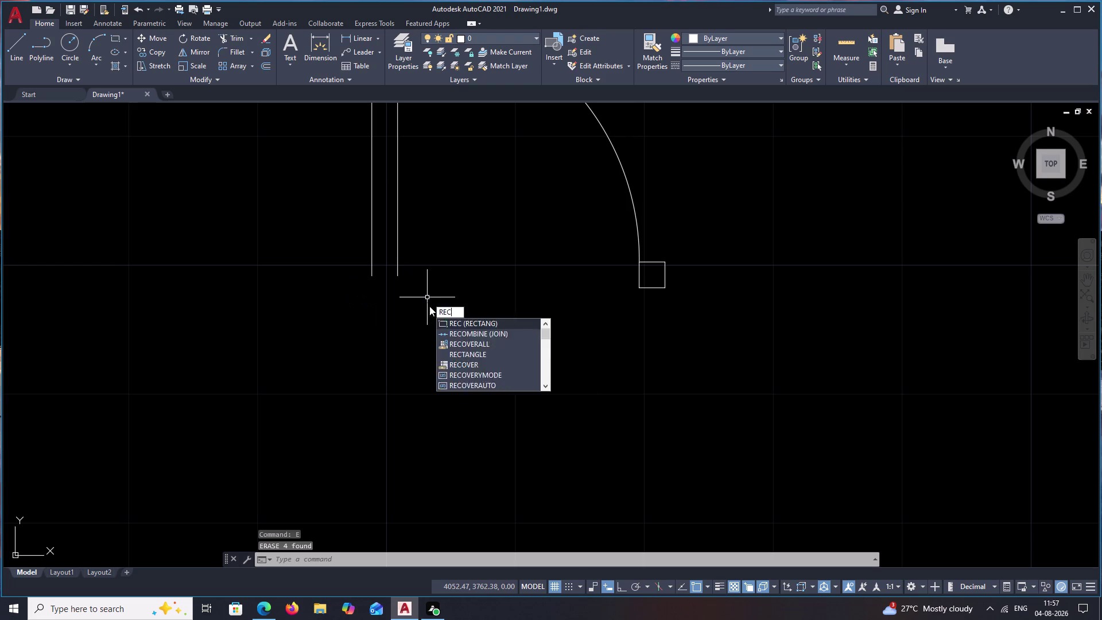
key(space)
click(385, 341)
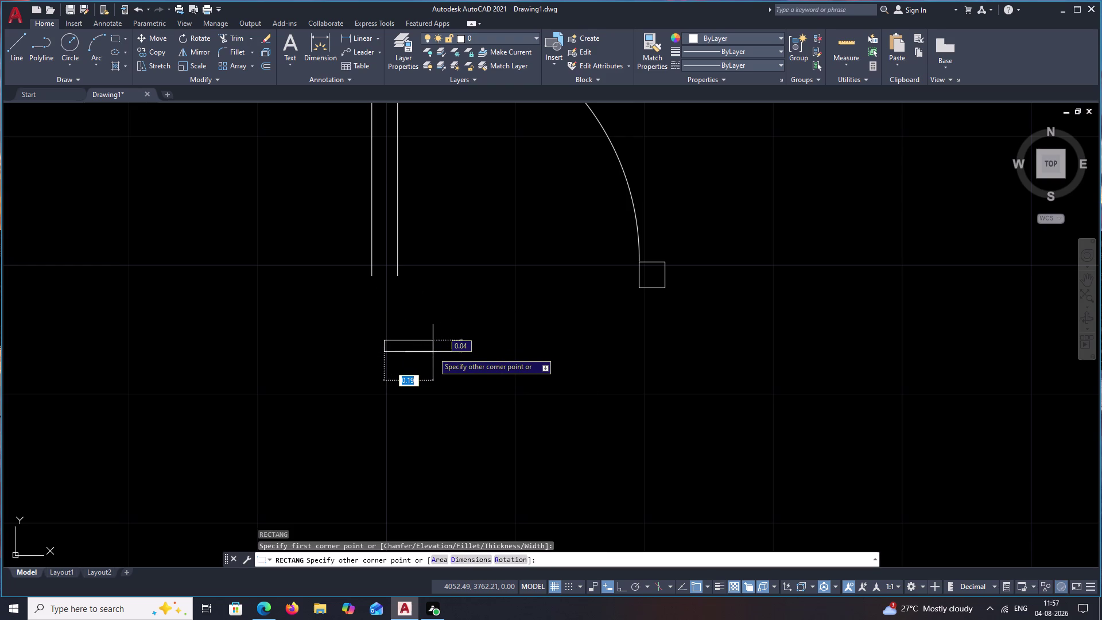
text(D)
key(space)
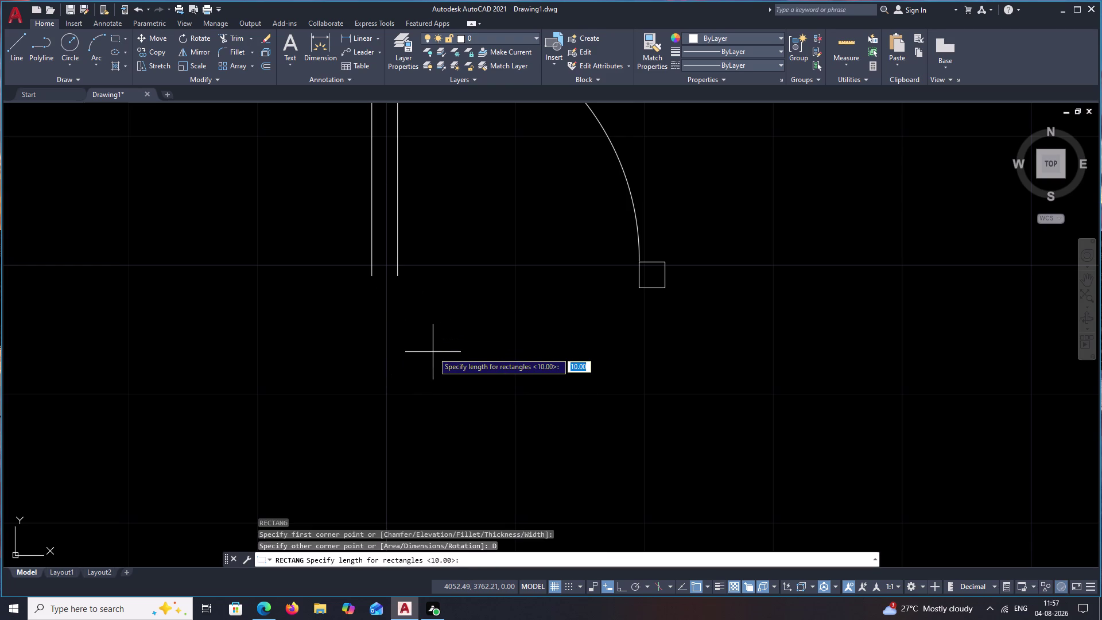
text(.25)
key(space)
text(.)
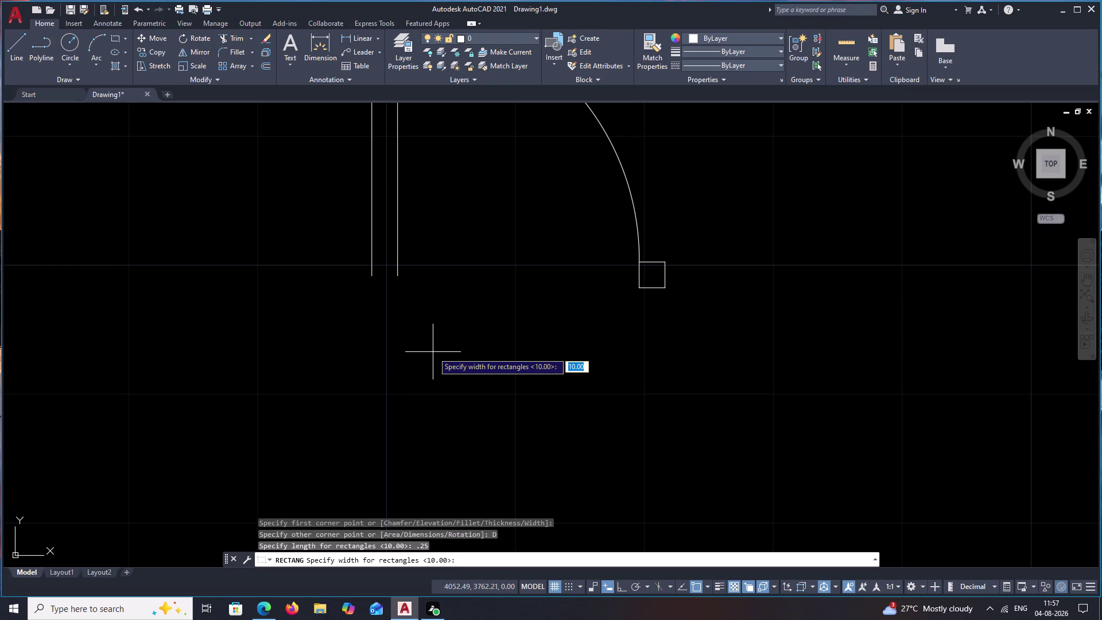
text(25)
key(space)
key(Escape)
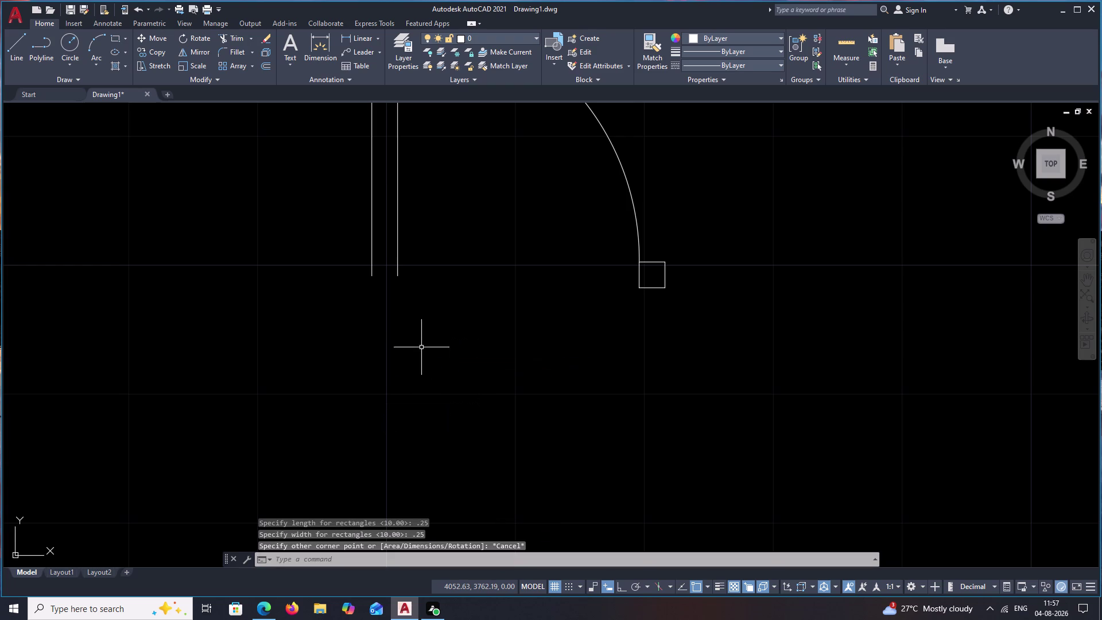
Retry the rectangle with 0.25 corner values and undo the flattened result.
text(RE)
text(C)
key(space)
text(.25)
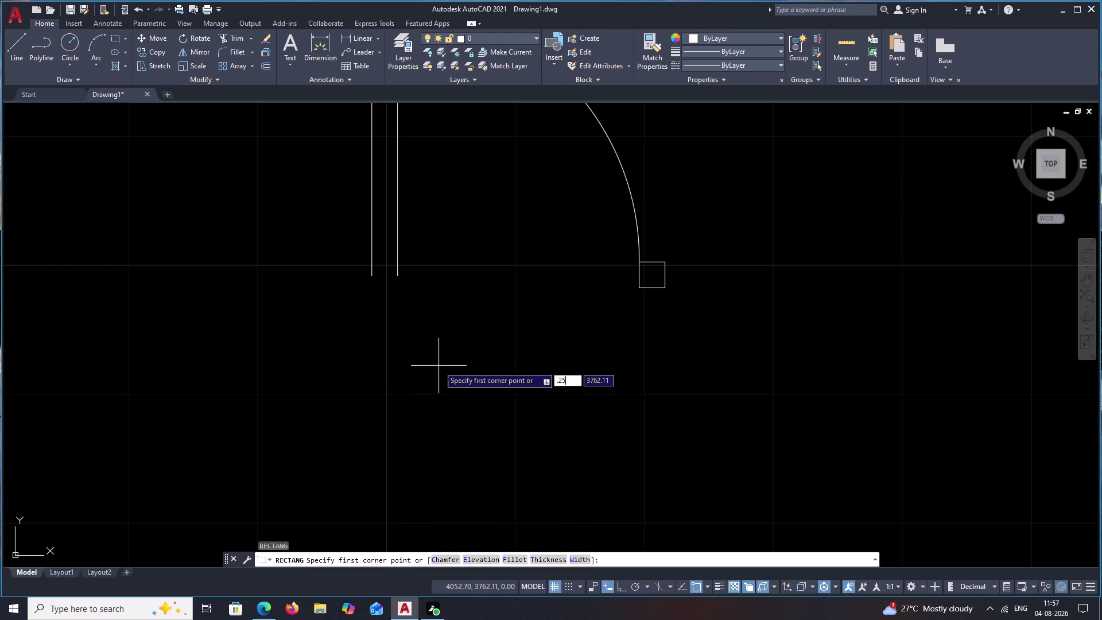
key(space)
text(.25)
key(space)
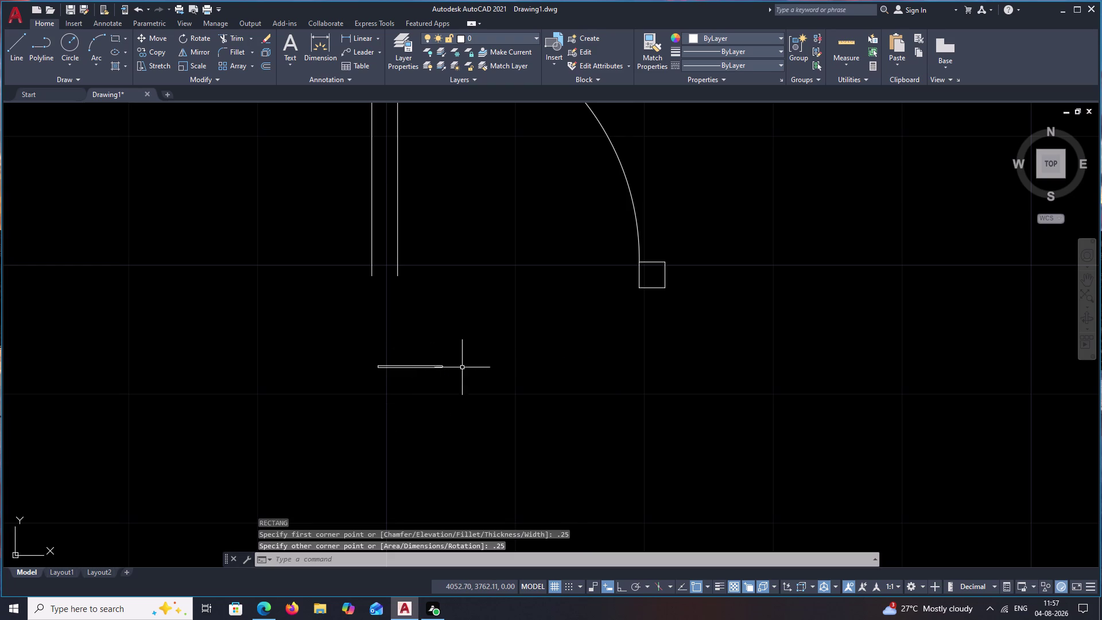
key(ctrl+z)
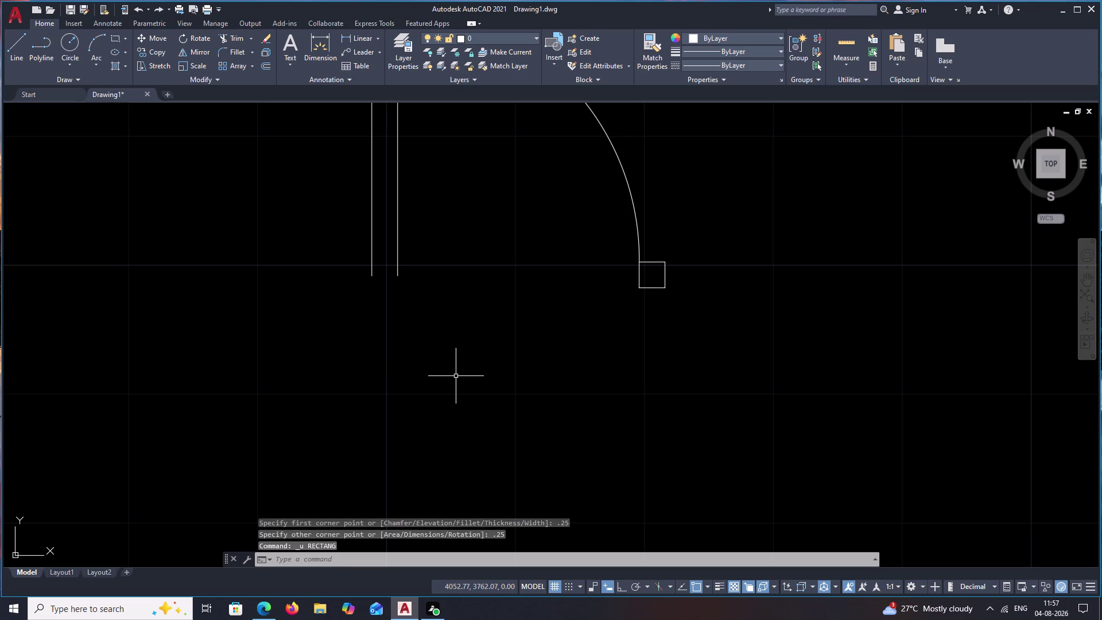
key(Escape)
Draw a 0.25 by 0.25 square post below the door using REC Dimensions.
text(REC)
key(space)
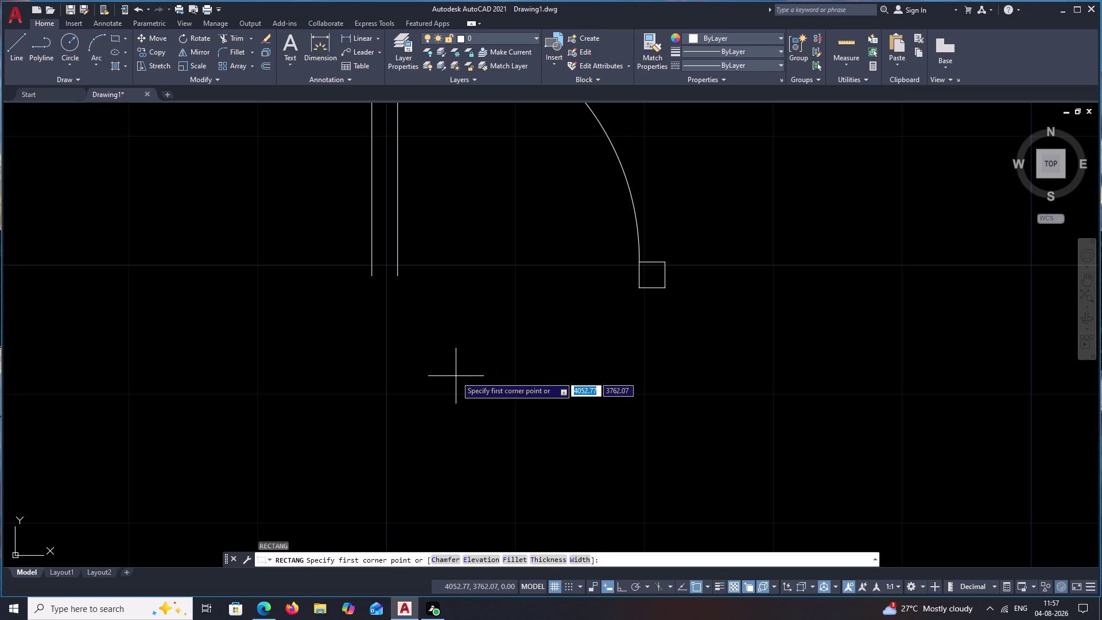
click(442, 356)
key(period)
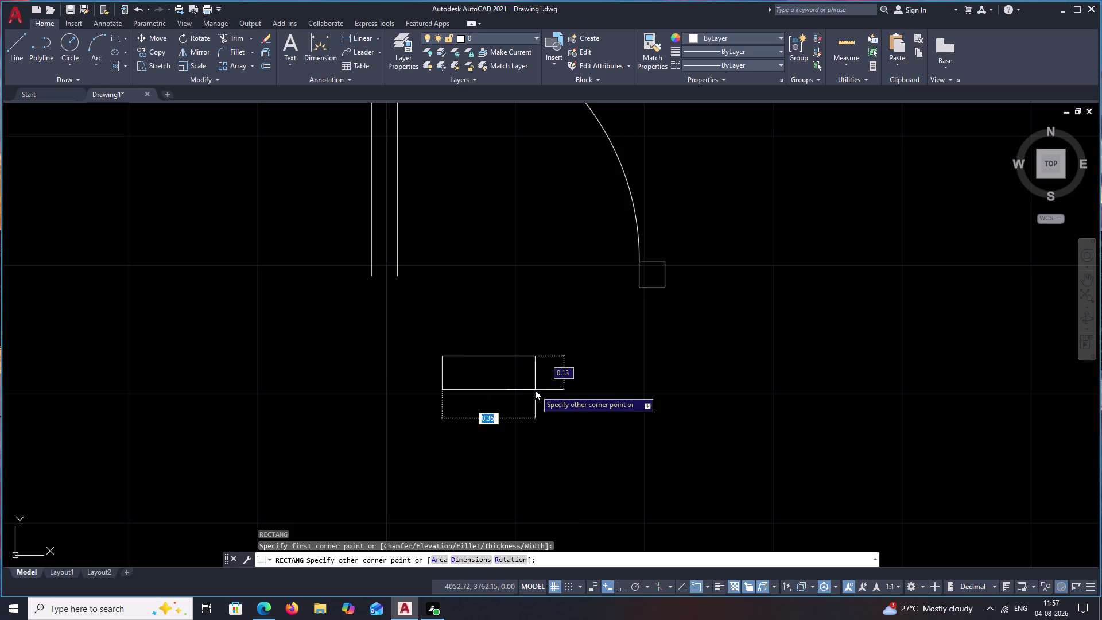
key(BackSpace)
key(d)
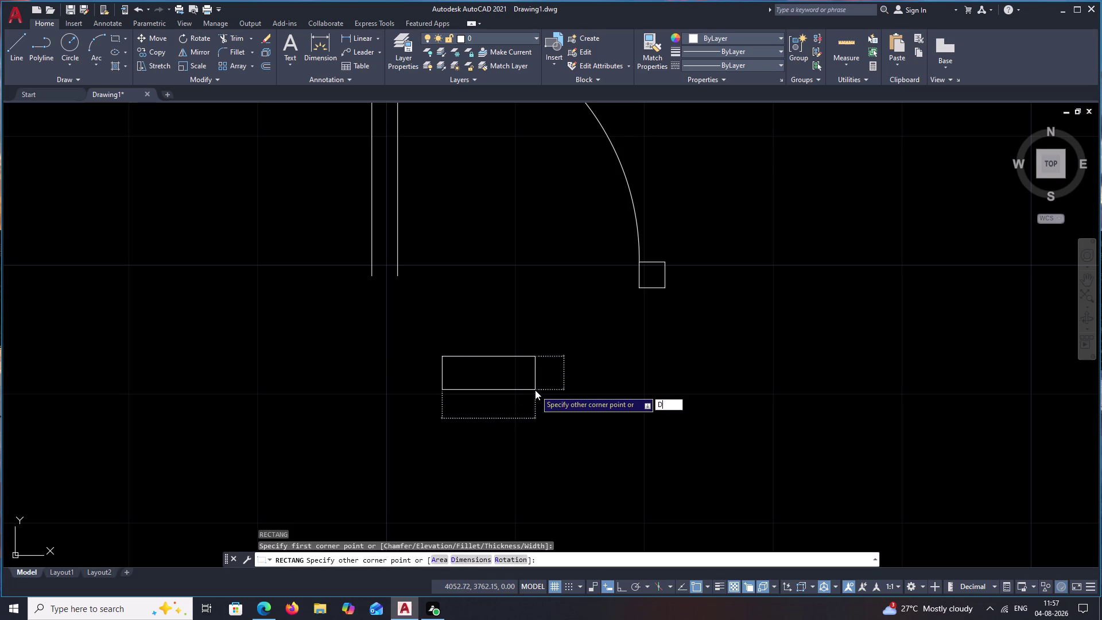
key(space)
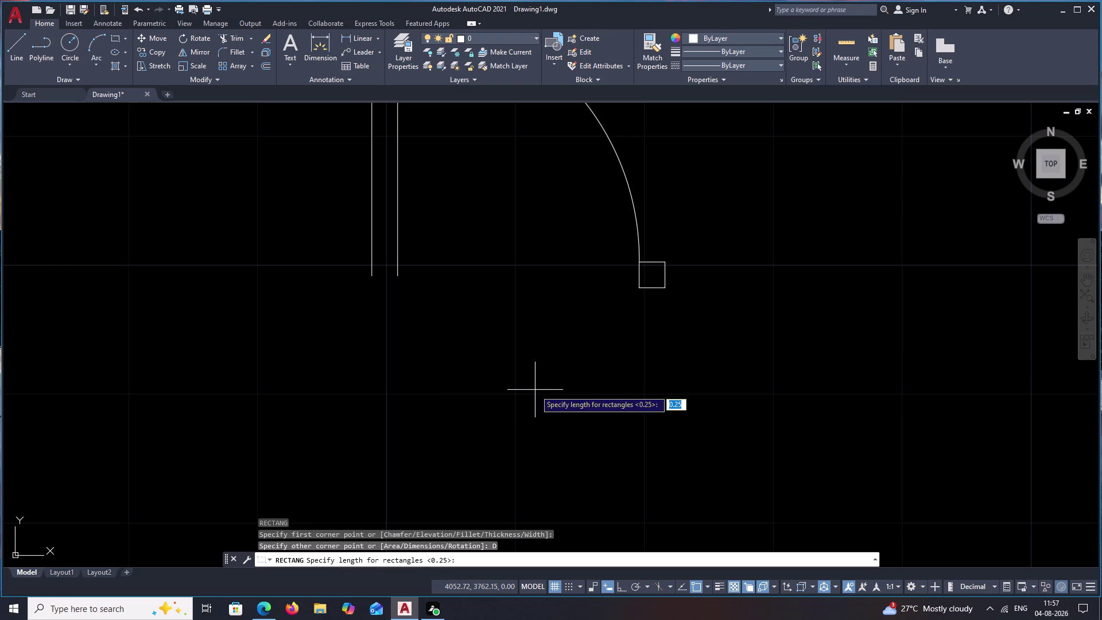
key(space)
key(space)
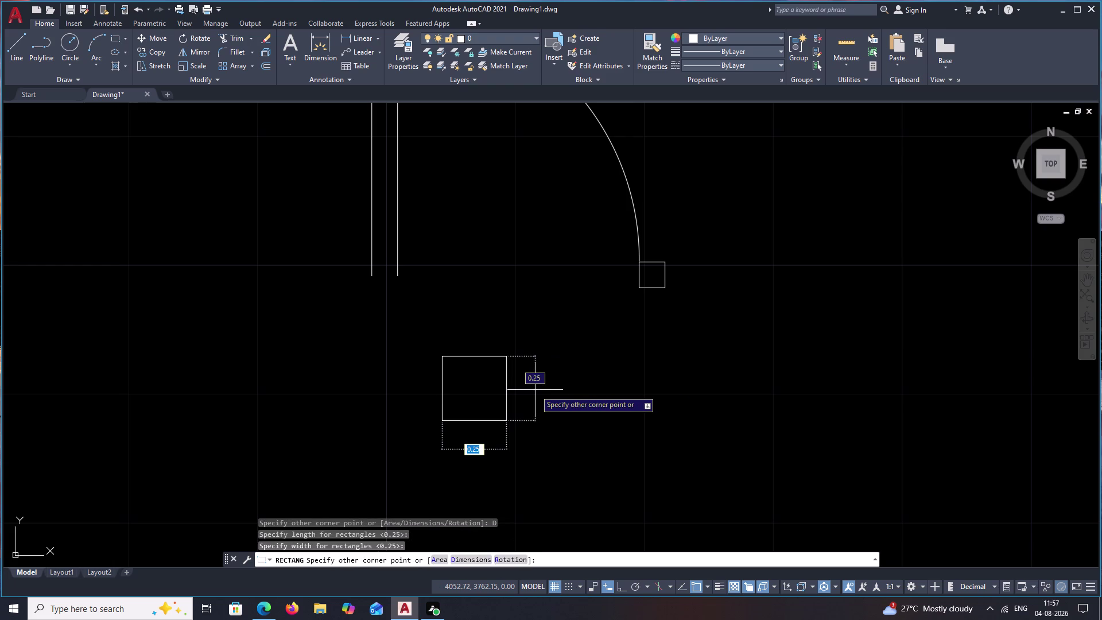
click(531, 399)
key(Escape)
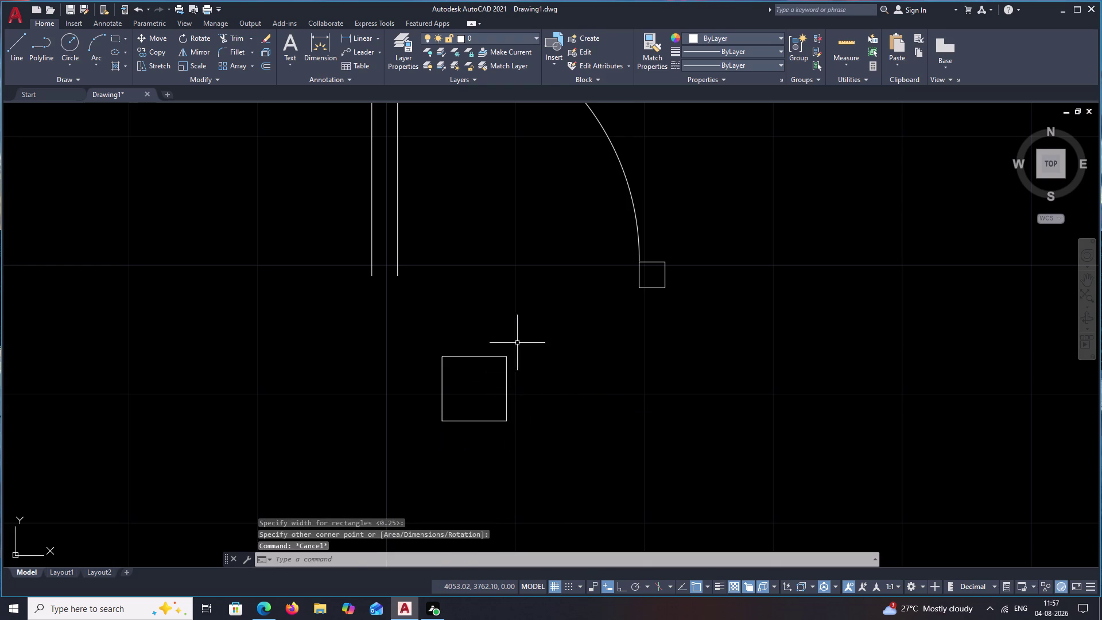
Copy the square post from its corner onto the wall-end corner.
drag(507, 328, 479, 467)
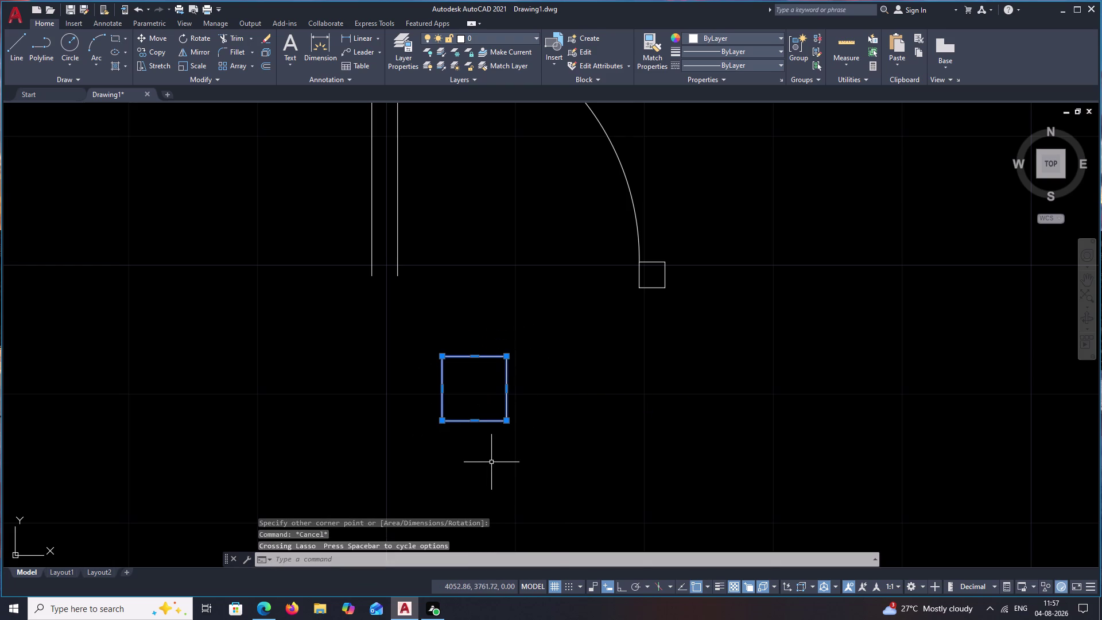
text(CO)
key(space)
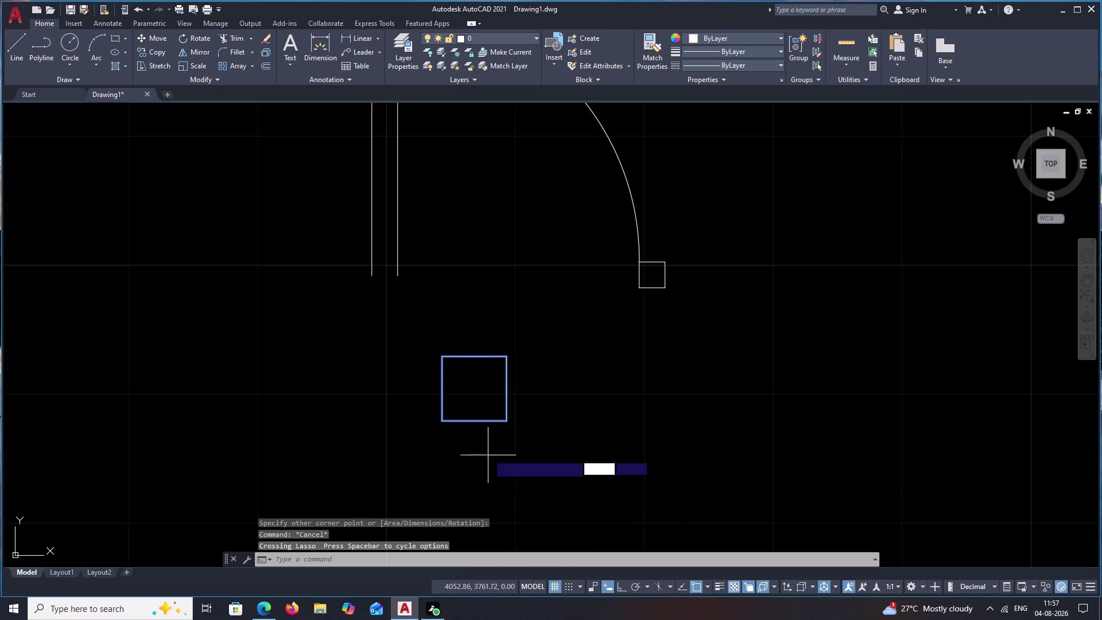
click(509, 360)
click(368, 278)
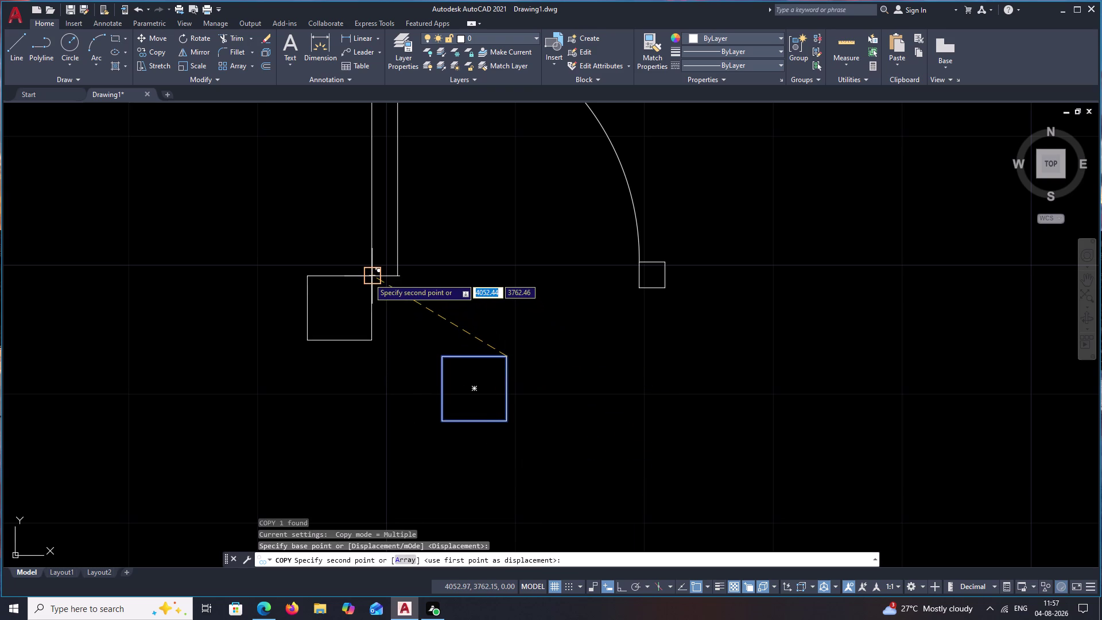